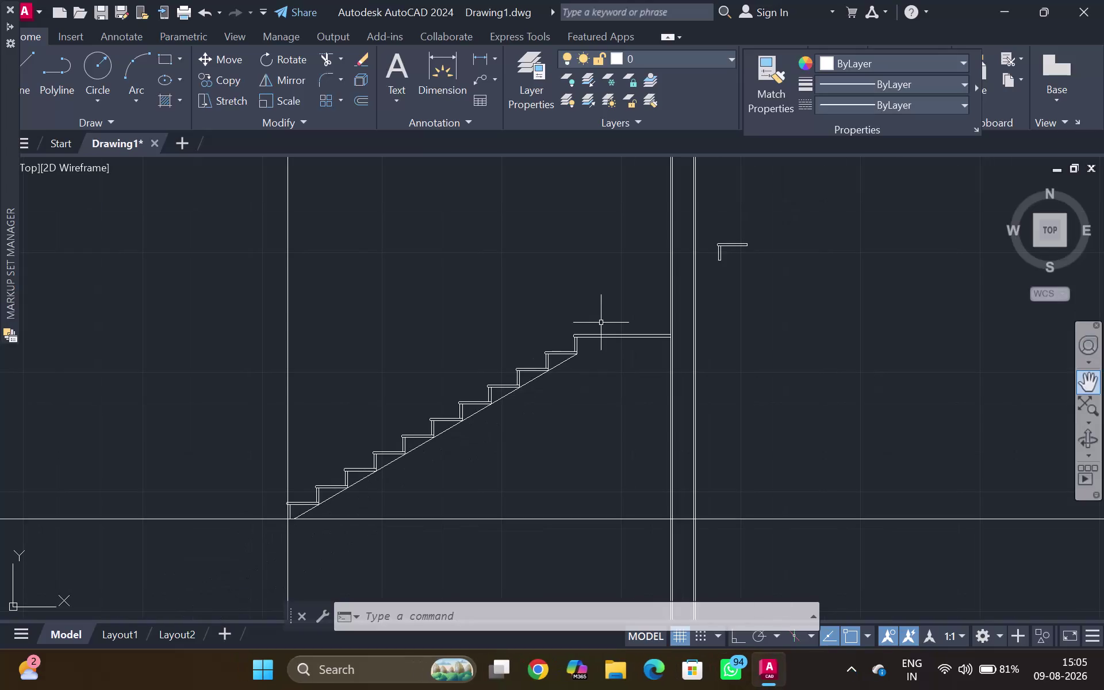
Draw a 3' vertical line upward from the top stair nosing with Ortho on.
scroll(down, 3)
scroll(down, 3)
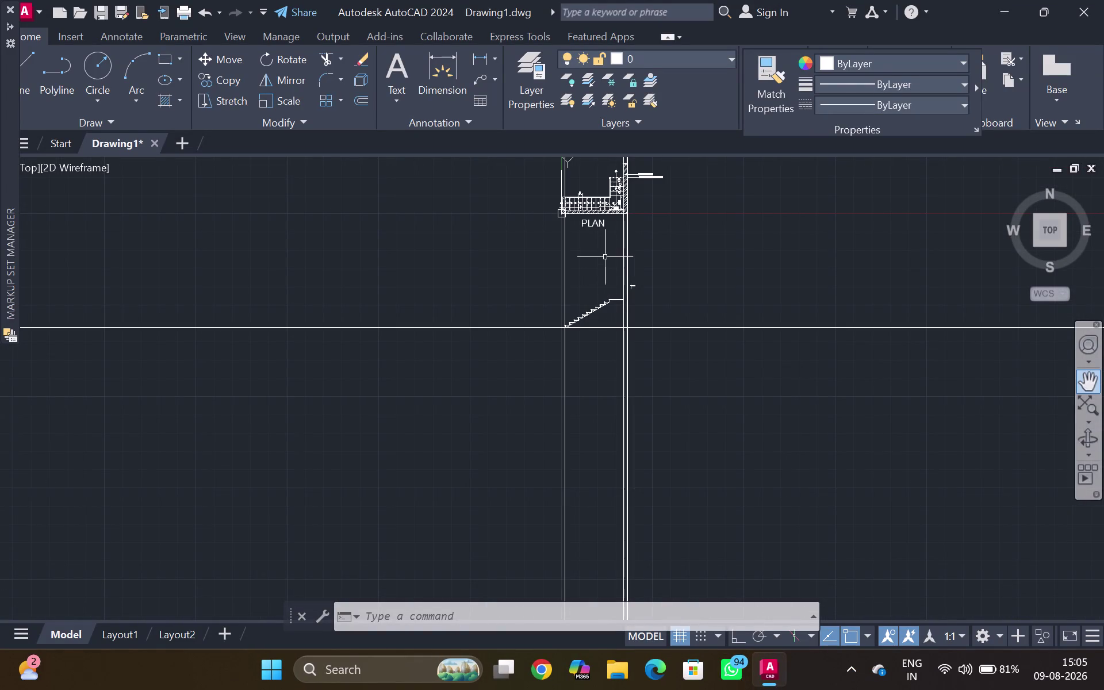
middle_drag(626, 247, 607, 339)
scroll(up, 3)
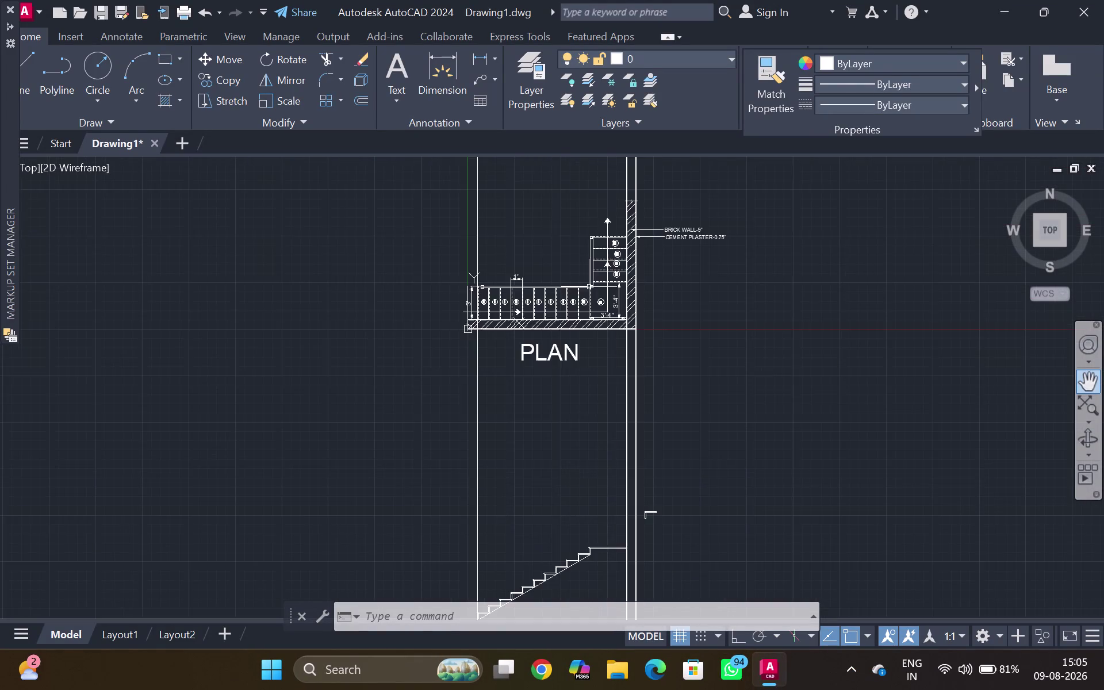
scroll(up, 3)
scroll(down, 3)
middle_drag(568, 448, 640, 315)
scroll(down, 3)
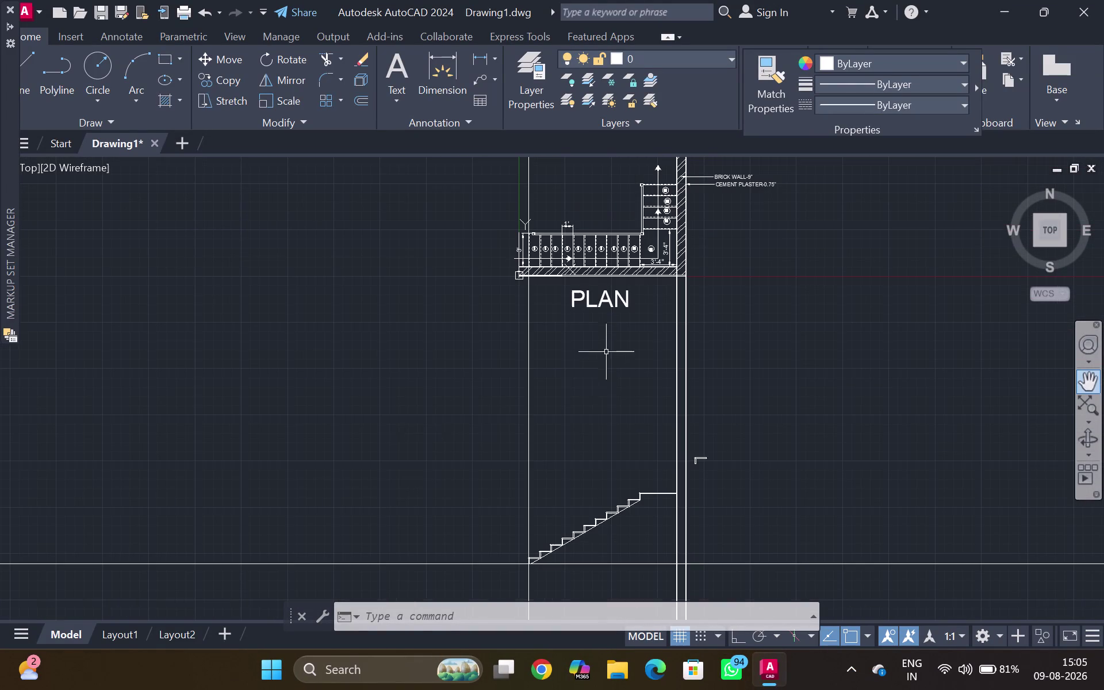
middle_click(611, 429)
middle_drag(611, 427, 628, 277)
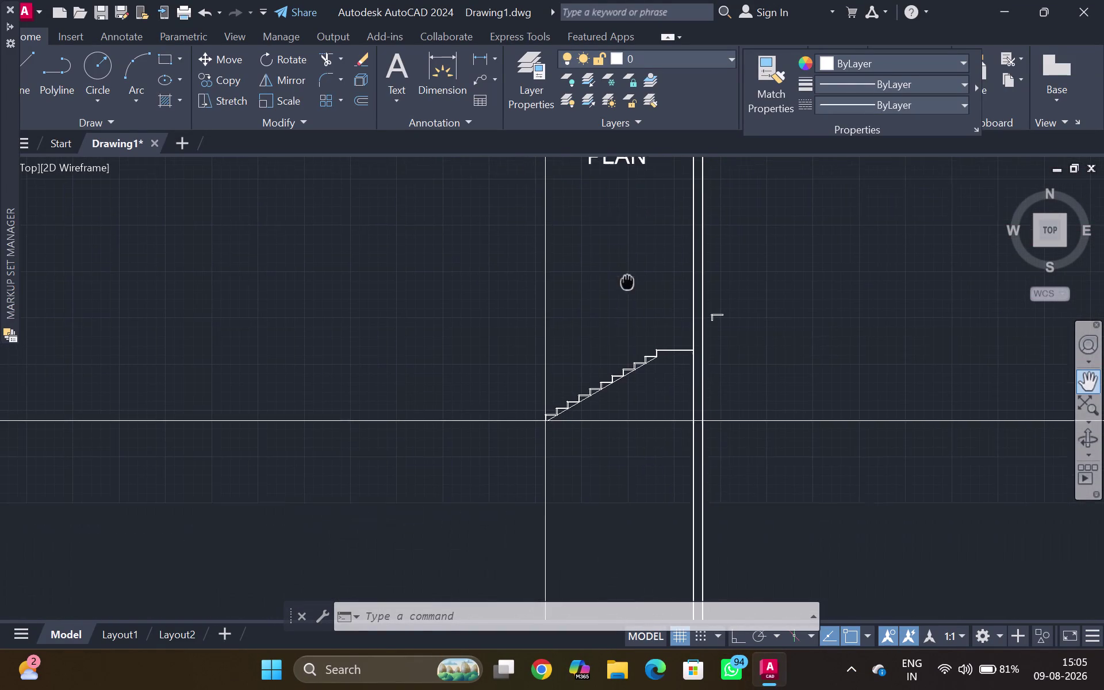
middle_drag(628, 277, 628, 274)
scroll(up, 3)
scroll(up, 3)
middle_drag(650, 320, 649, 318)
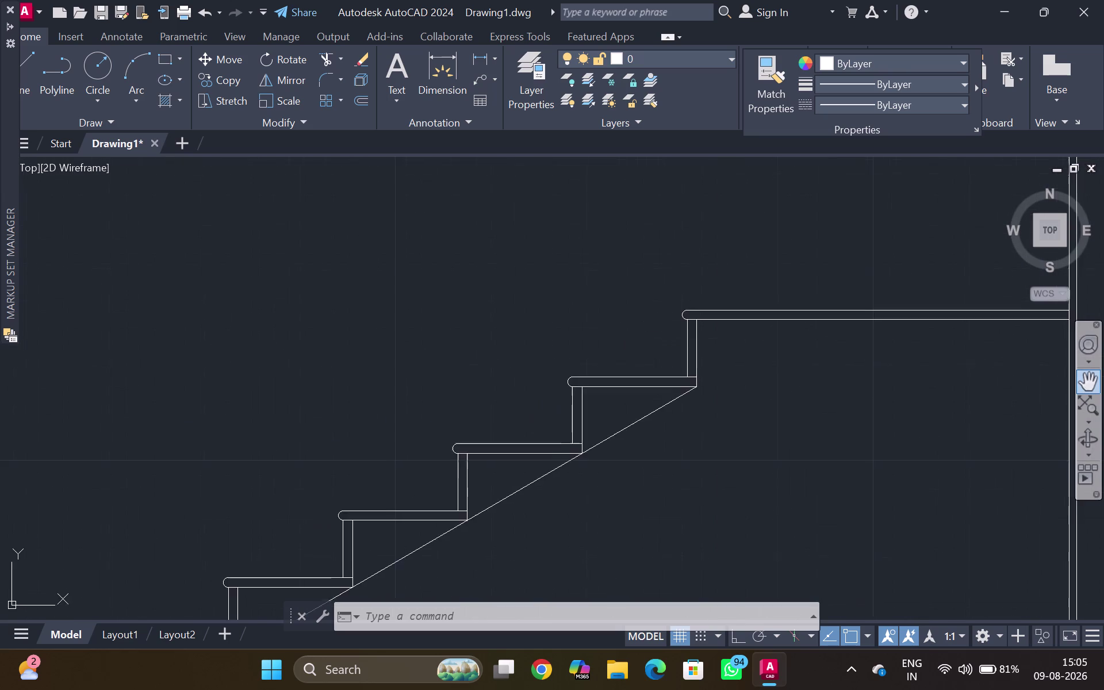
middle_drag(649, 319, 626, 284)
scroll(up, 3)
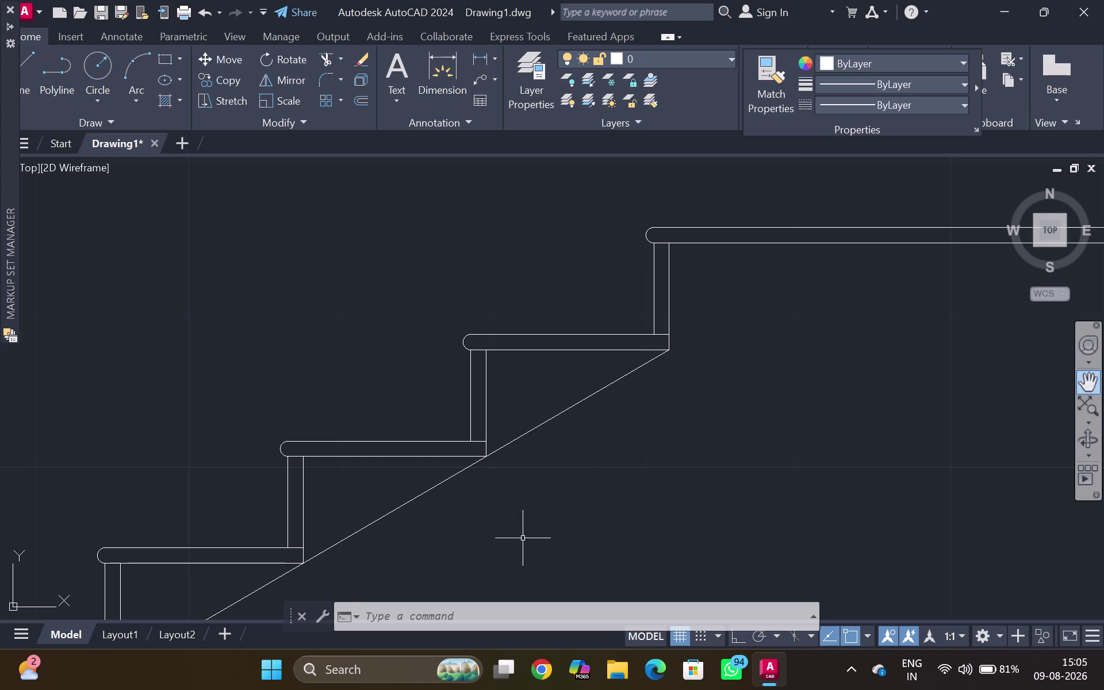
scroll(down, 3)
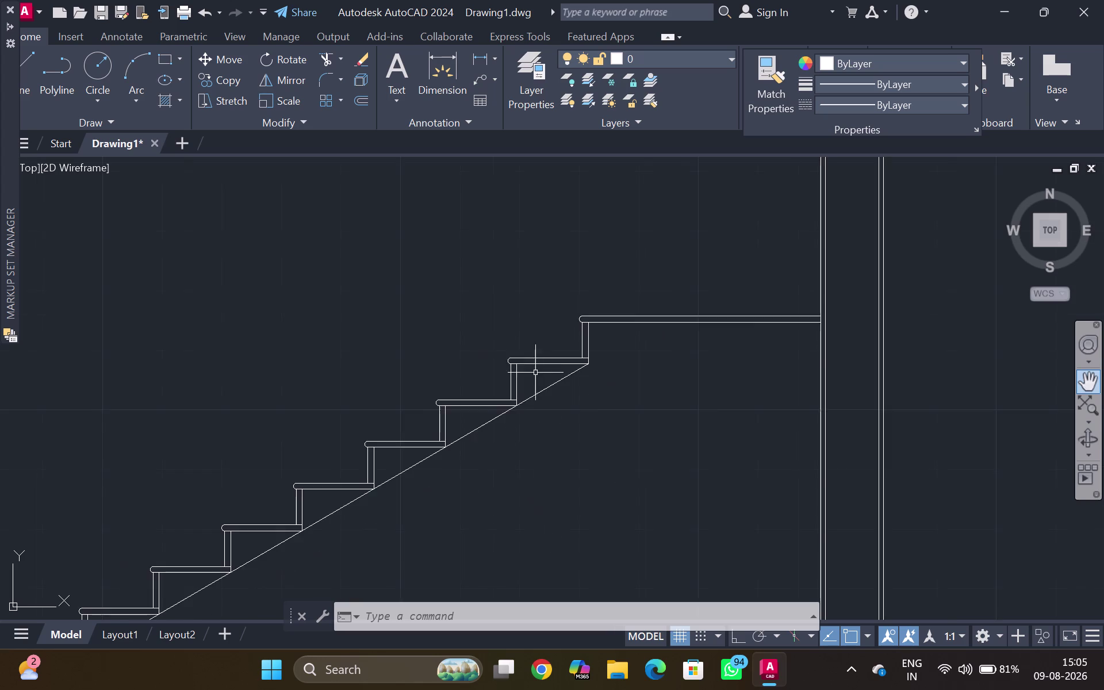
scroll(down, 3)
middle_drag(551, 336, 549, 519)
middle_drag(590, 308, 540, 620)
middle_drag(538, 389, 536, 416)
middle_drag(529, 506, 529, 536)
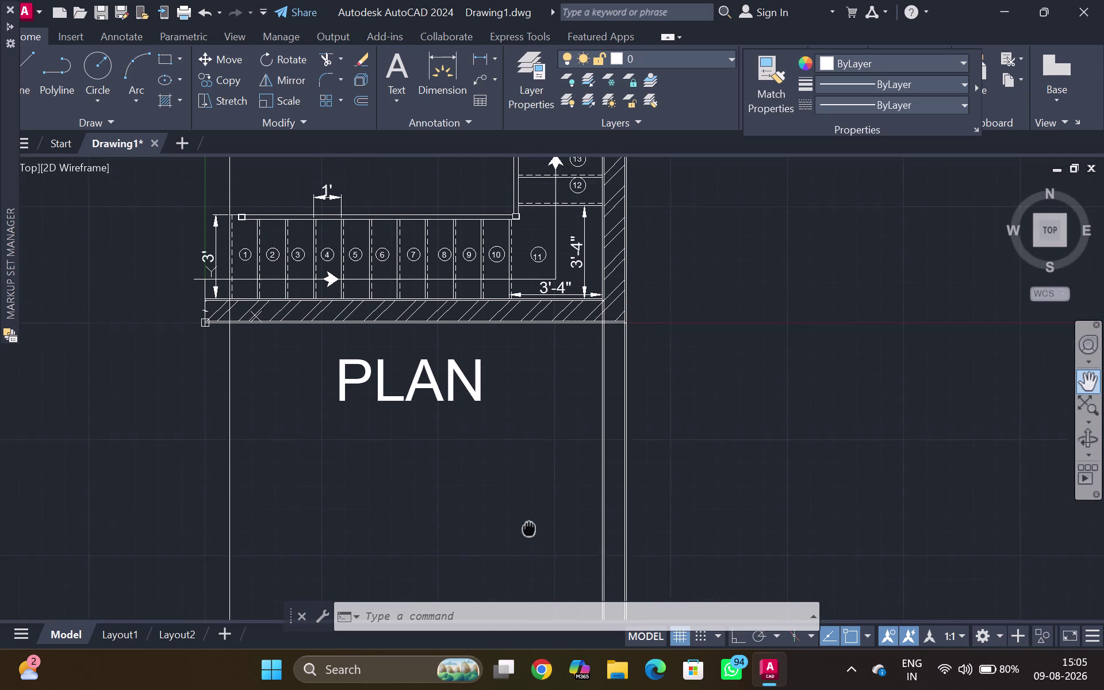
middle_drag(529, 536, 530, 537)
scroll(up, 3)
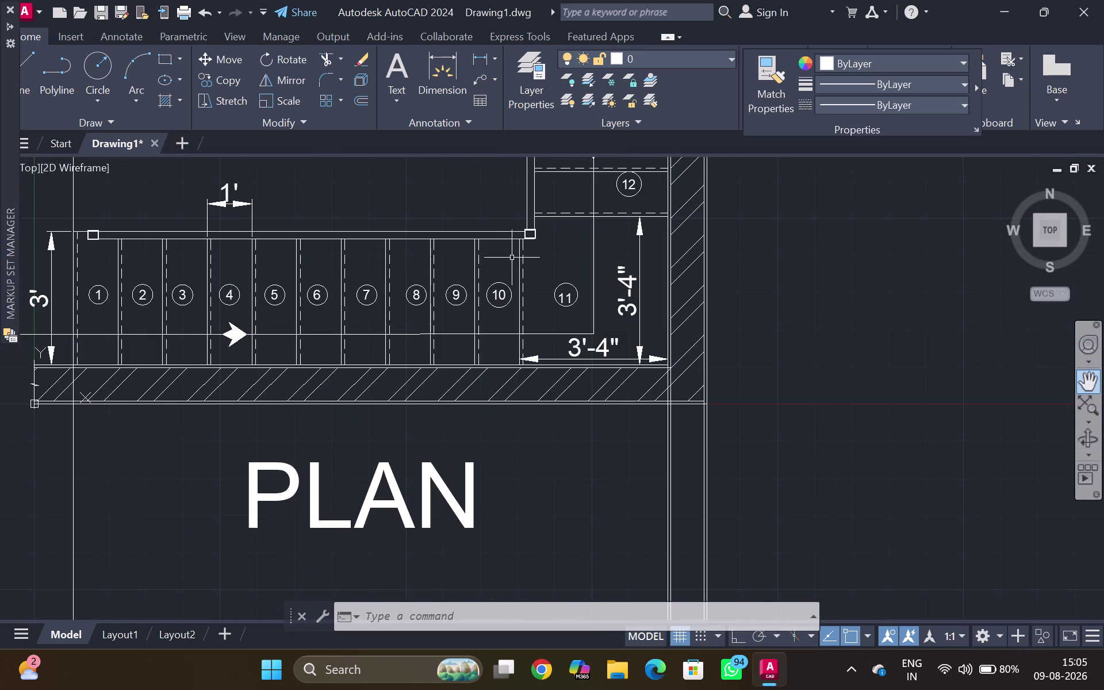
scroll(up, 3)
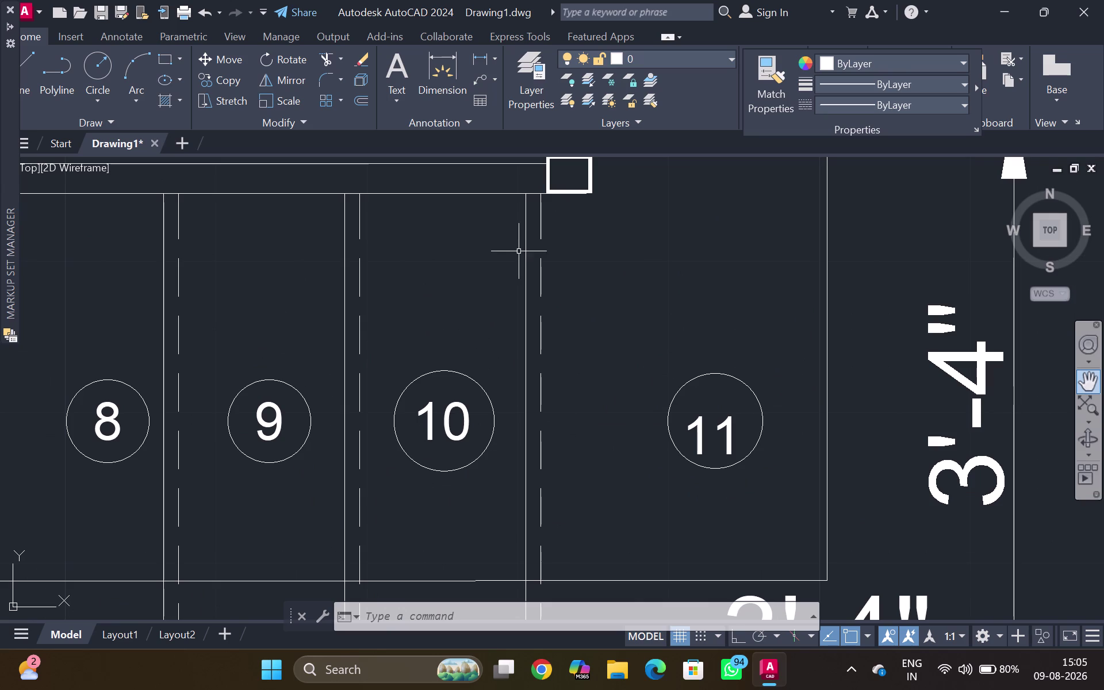
scroll(down, 3)
middle_drag(537, 288, 575, 185)
middle_drag(589, 118, 593, 77)
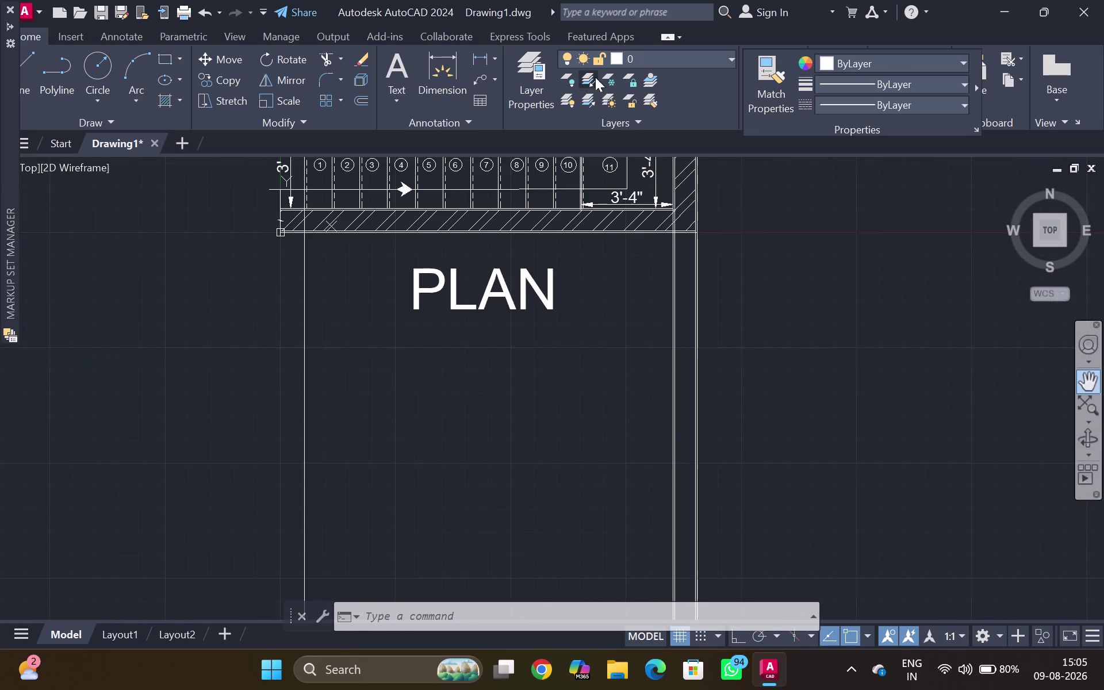
middle_drag(601, 443, 604, 431)
middle_drag(602, 373, 587, 160)
middle_drag(551, 399, 595, 188)
scroll(down, 3)
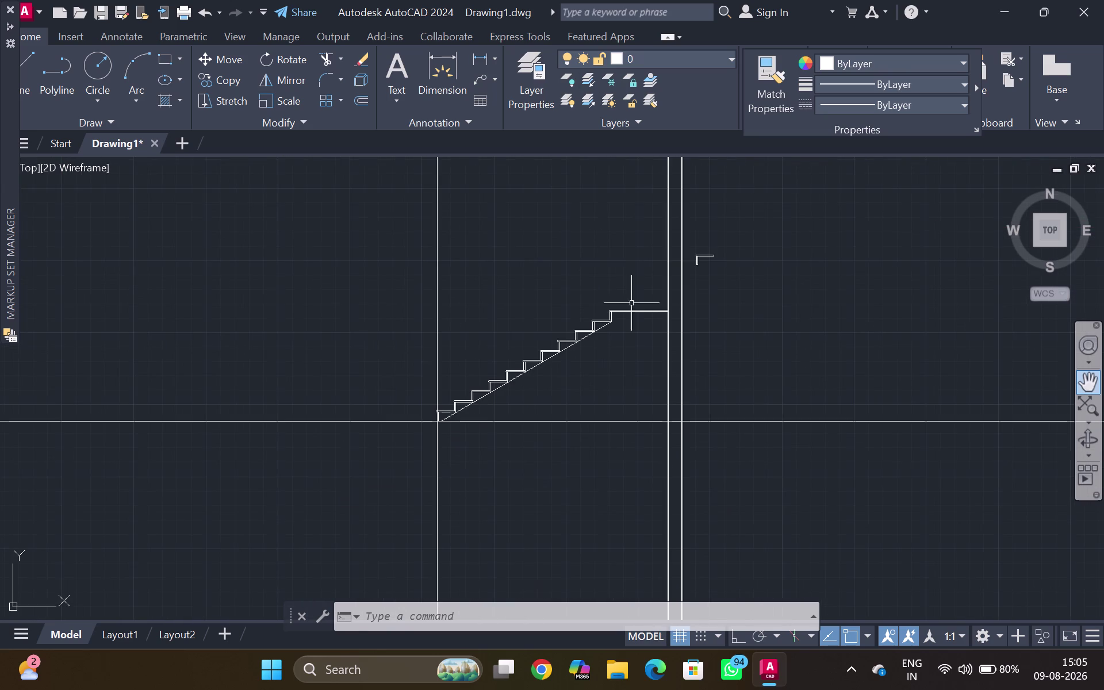
scroll(up, 3)
middle_drag(618, 309, 619, 322)
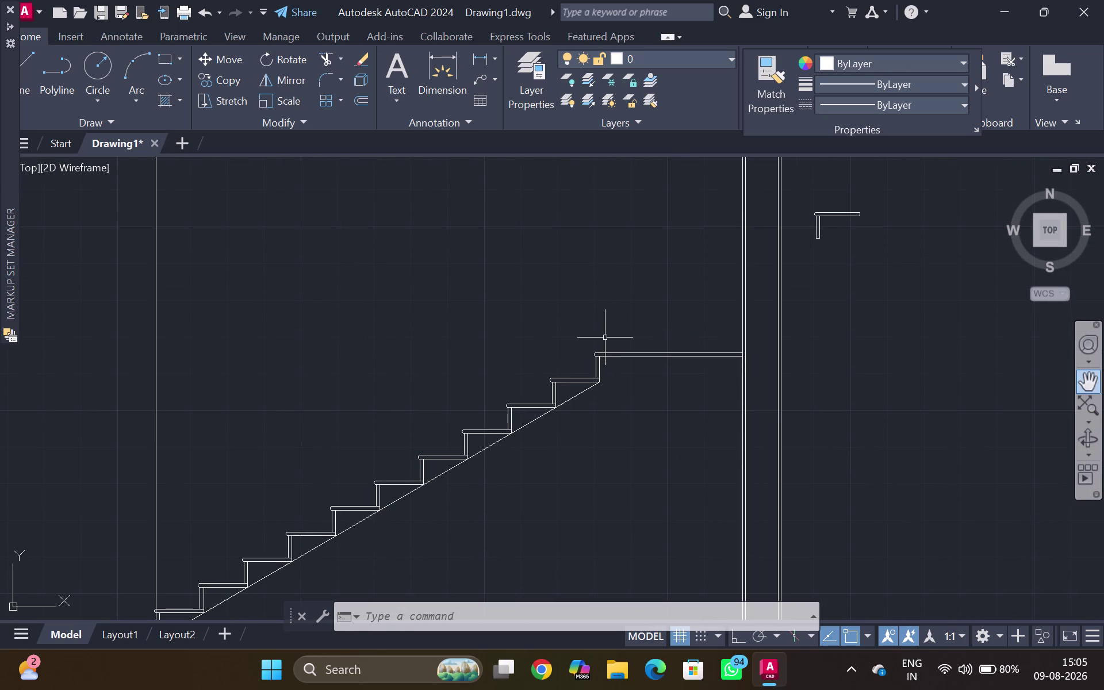
key(l)
key(Return)
scroll(up, 3)
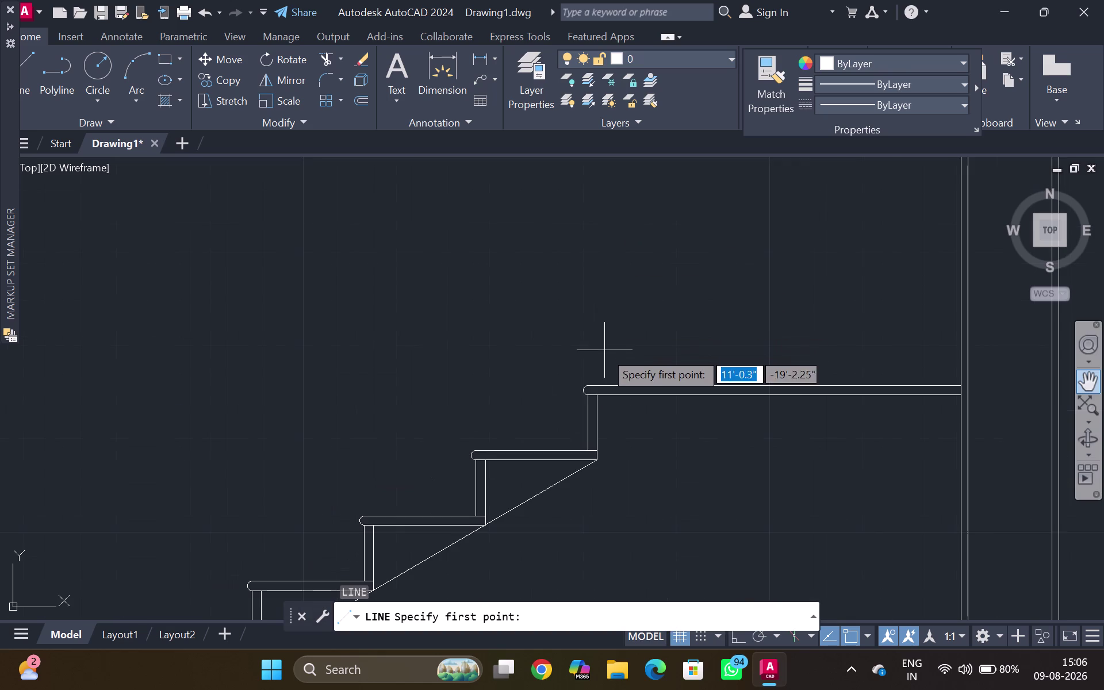
scroll(up, 3)
scroll(up, 3)
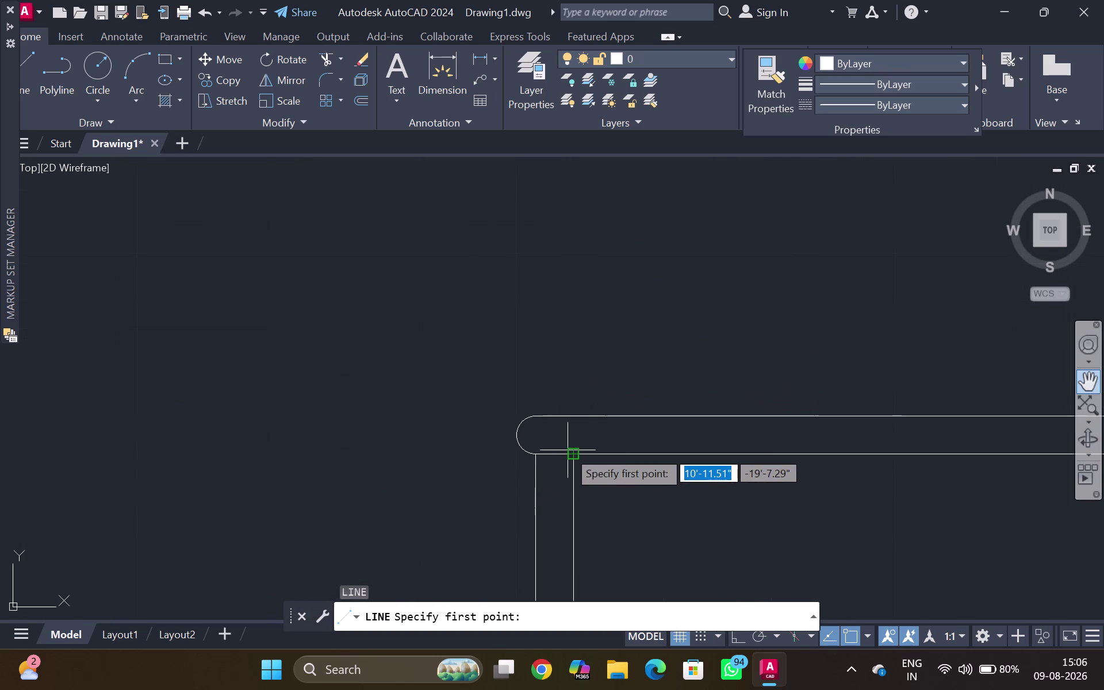
click(587, 417)
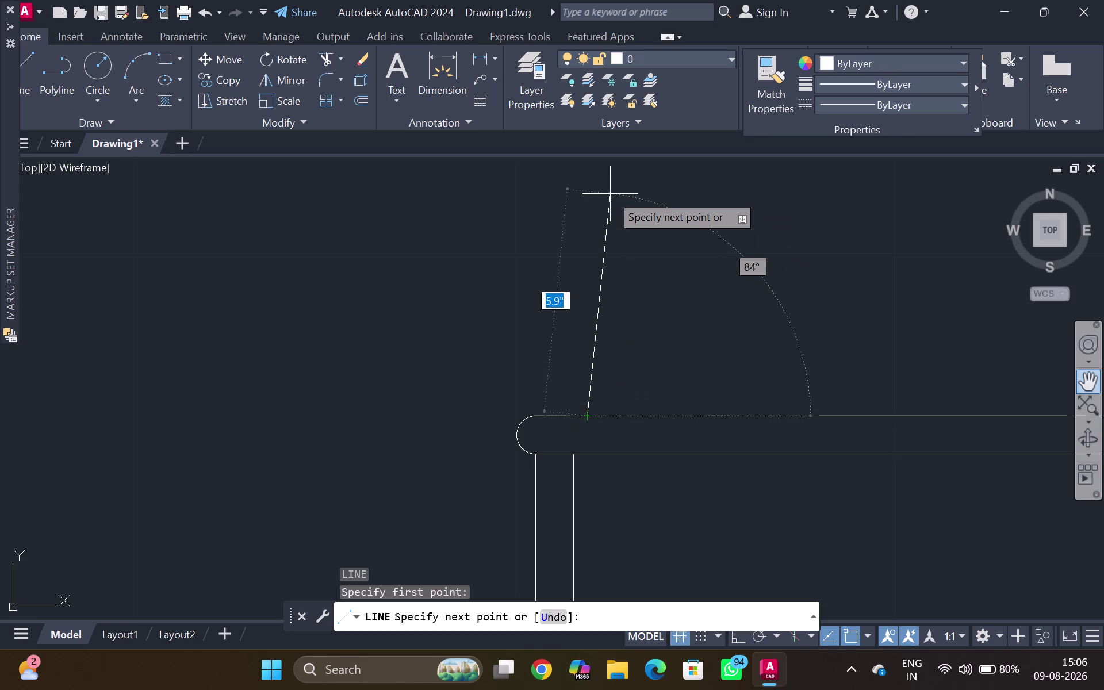
key(ctrl+F8)
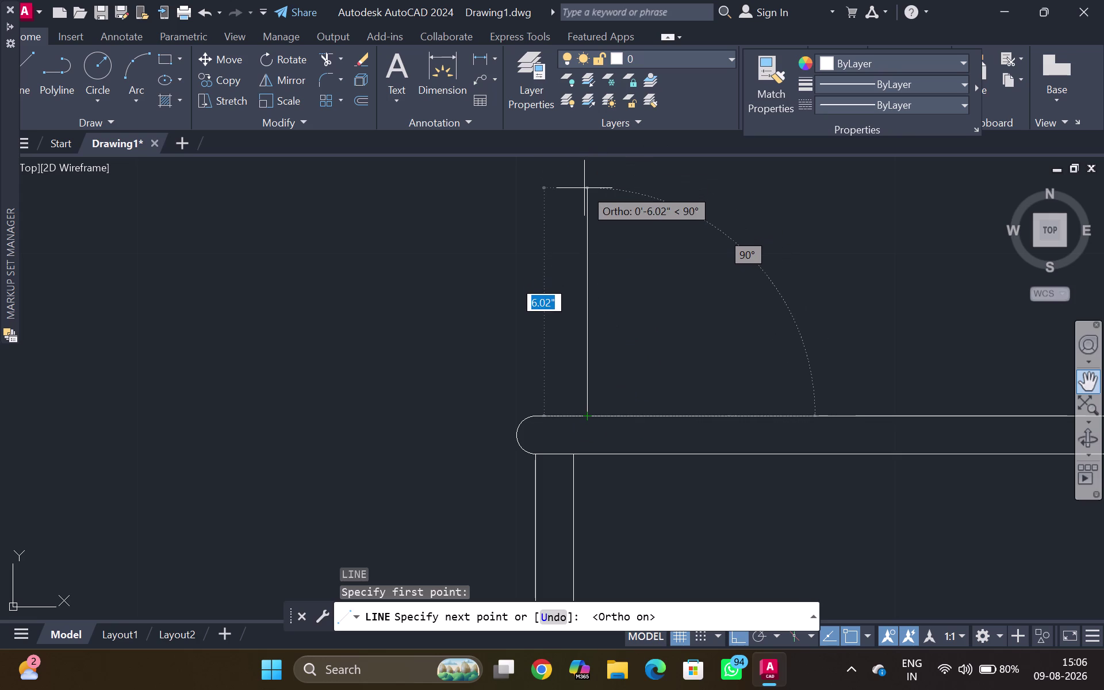
key(3)
key(apostrophe)
key(Return)
scroll(down, 3)
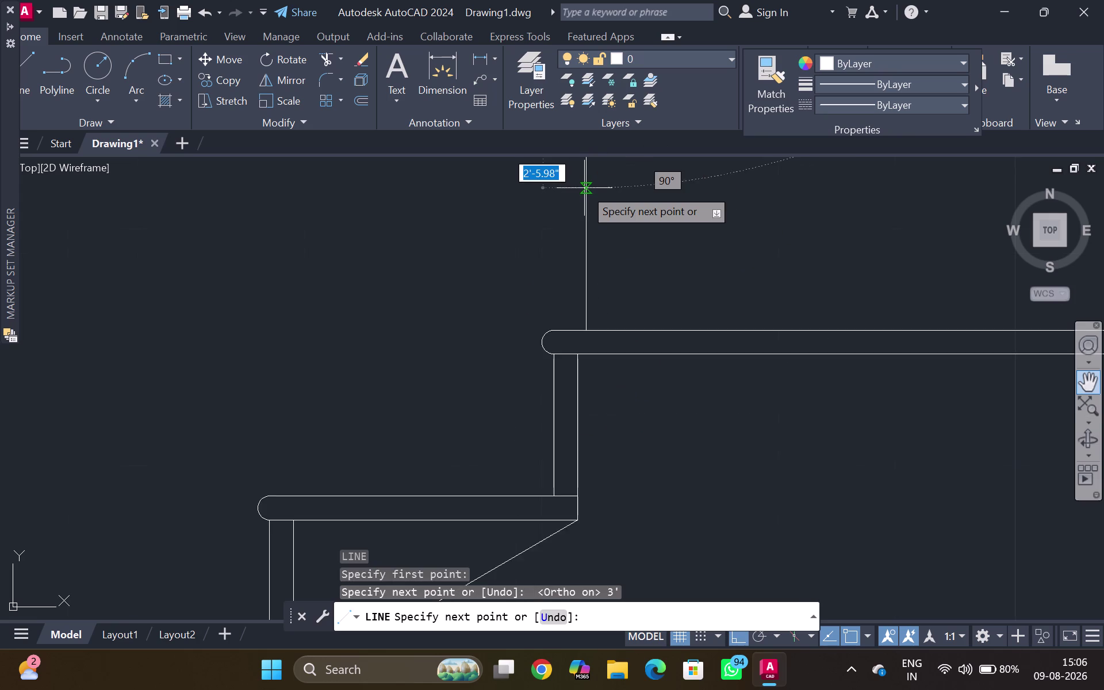
middle_drag(585, 188, 559, 400)
middle_drag(604, 260, 600, 443)
scroll(down, 3)
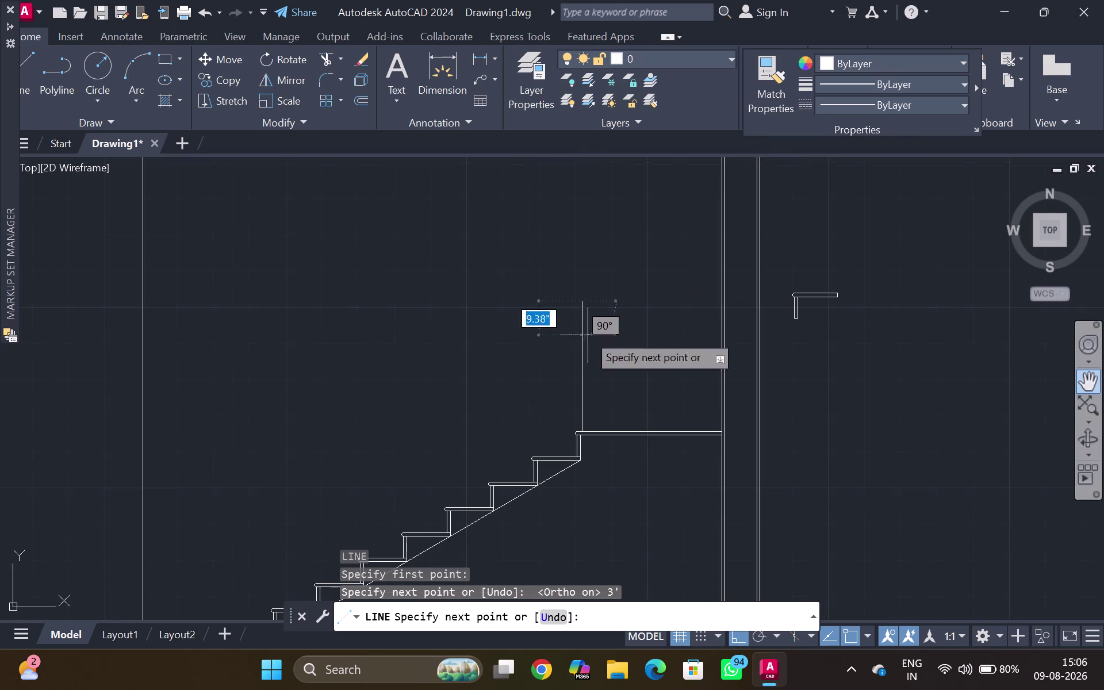
key(Escape)
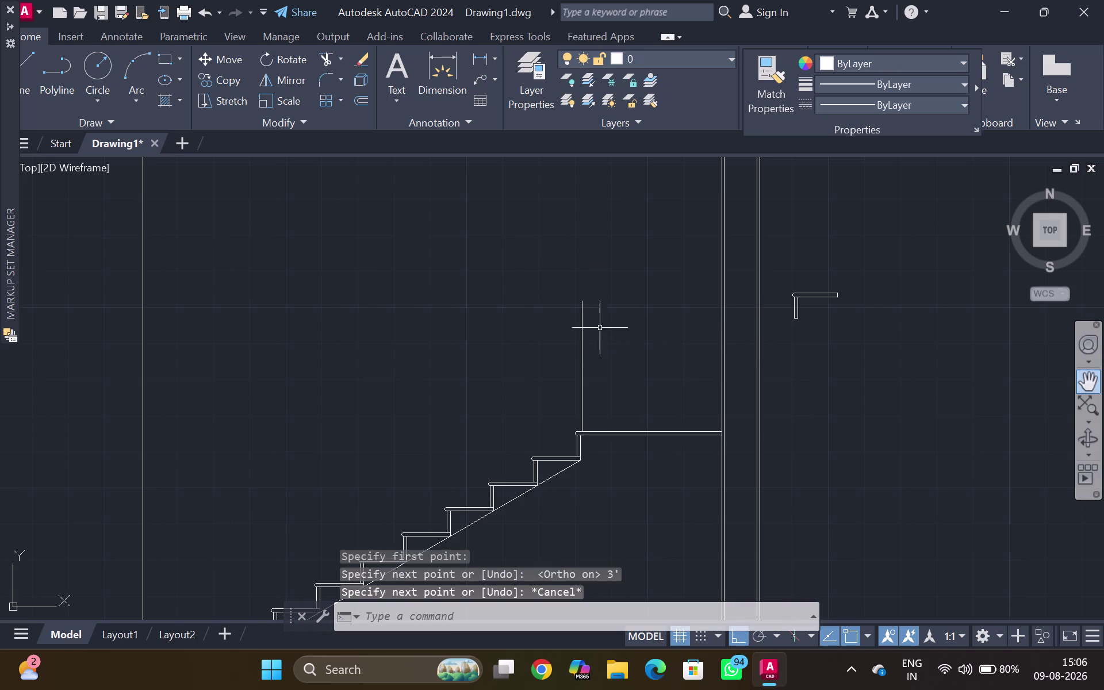
Offset the post line 2" to the right to form the railing post.
click(580, 338)
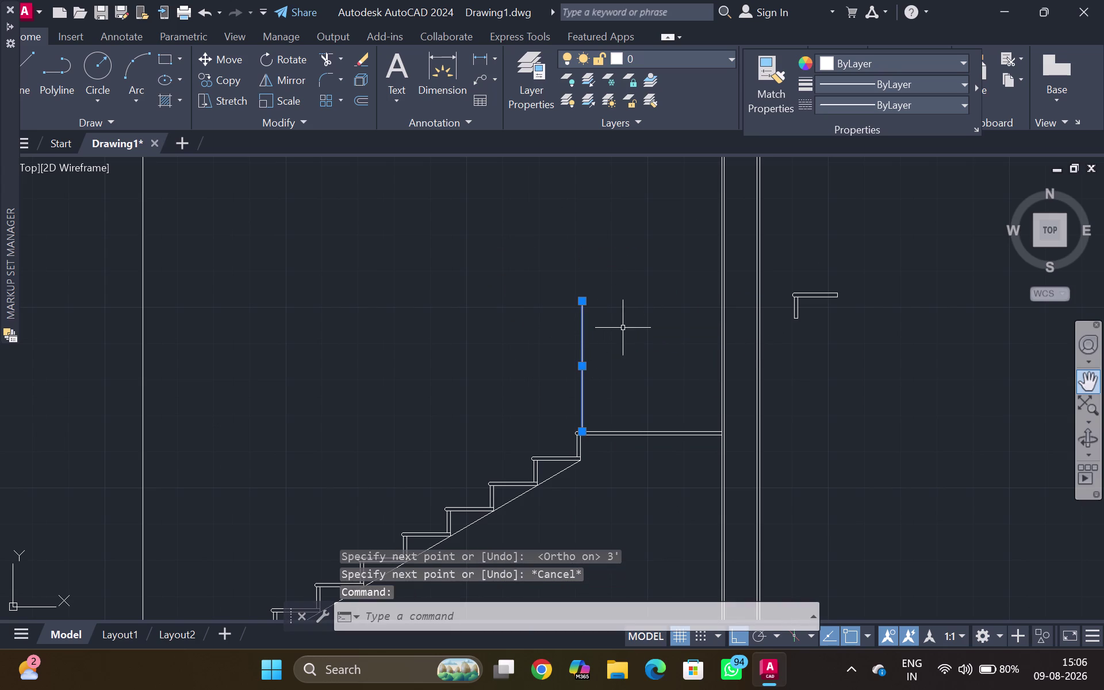
key(o)
key(Return)
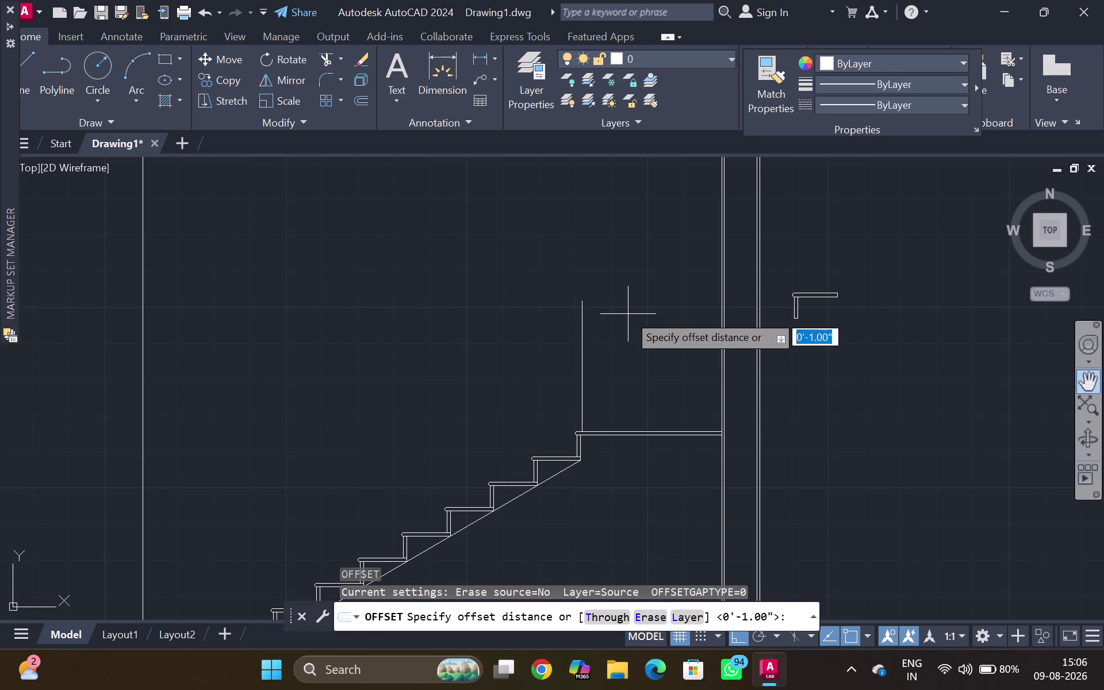
key(2)
key(shift+quotedbl)
key(Return)
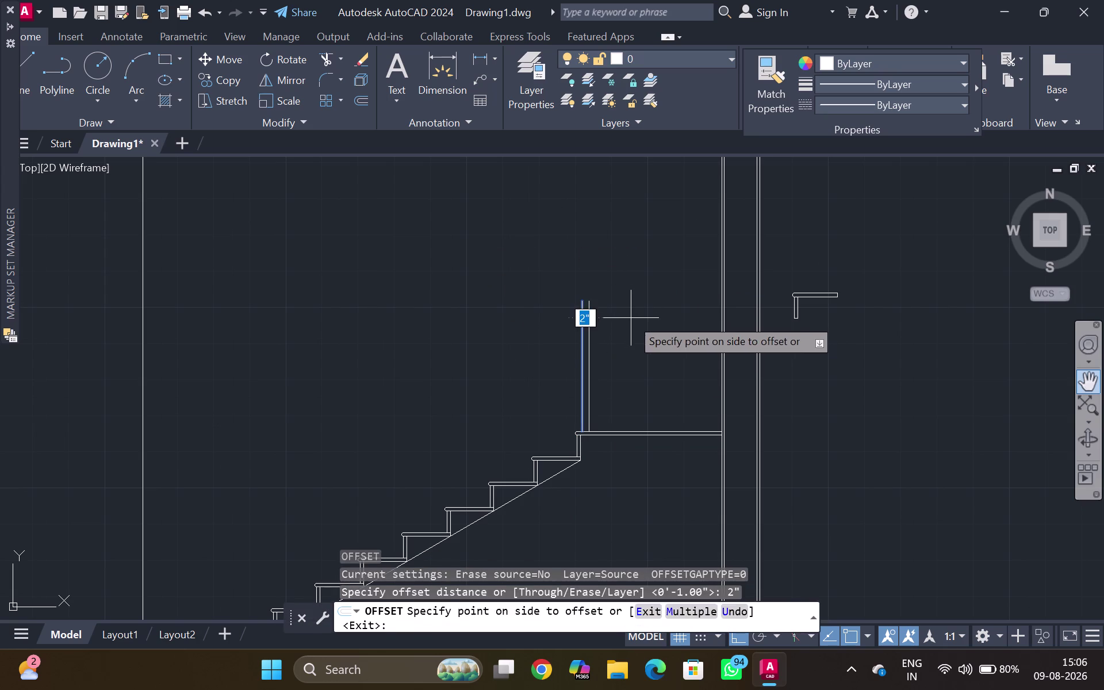
click(631, 318)
key(Escape)
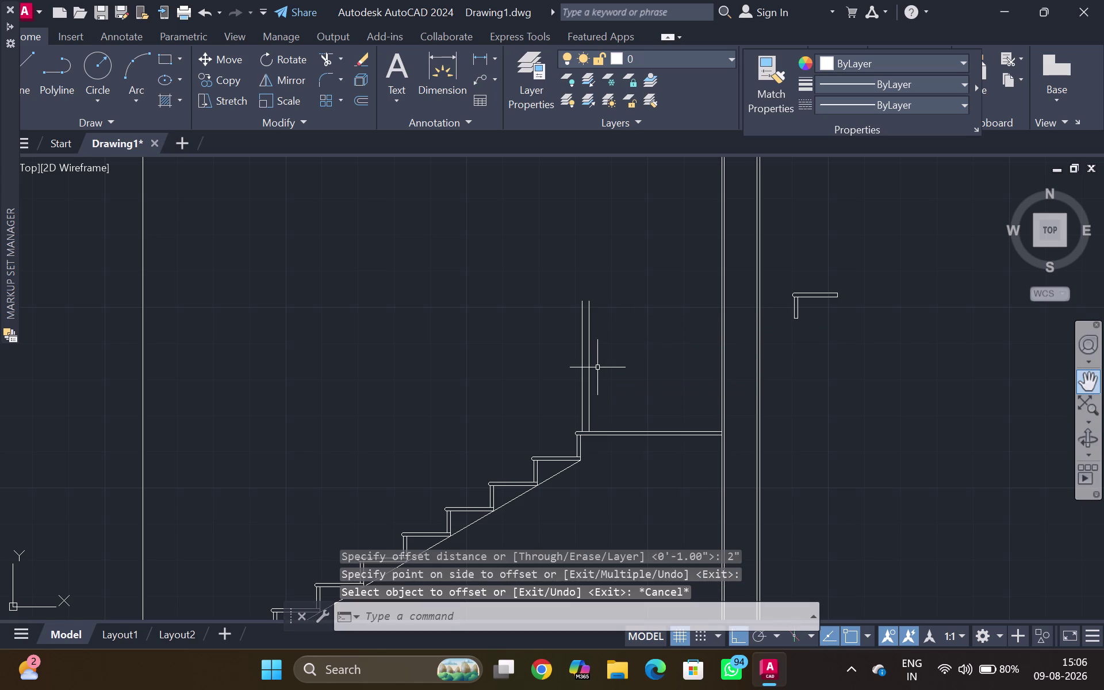
scroll(down, 3)
scroll(up, 3)
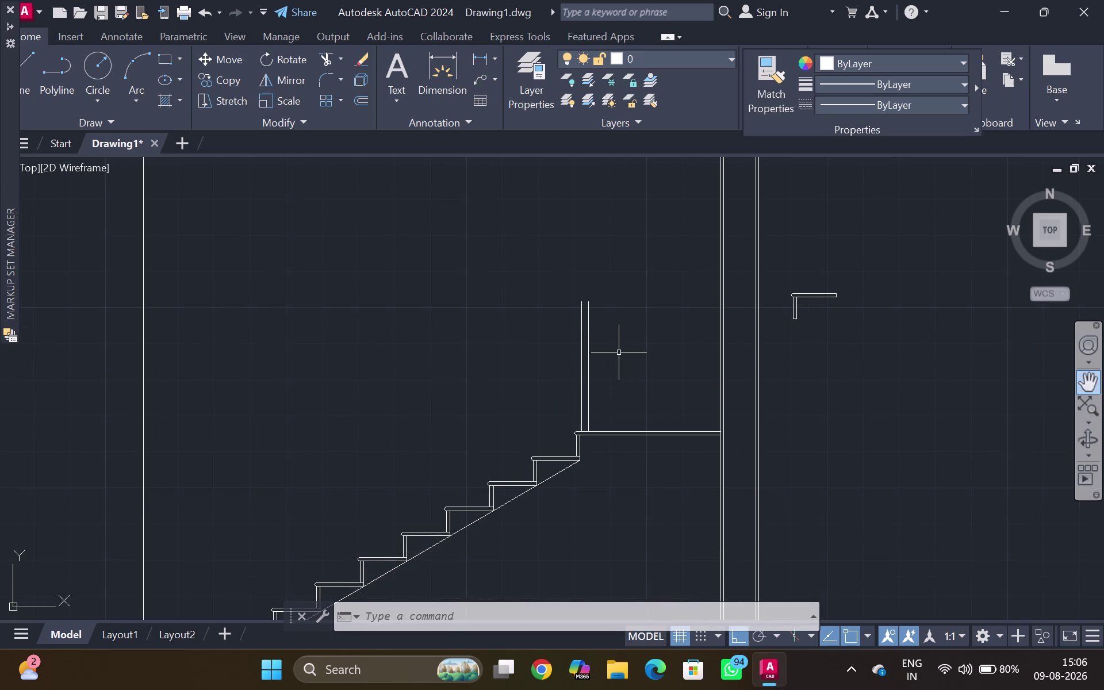
Draw a short line from a lower stair nosing to the railing end, then end LINE.
middle_drag(537, 349, 732, 294)
scroll(down, 3)
middle_drag(622, 344, 843, 205)
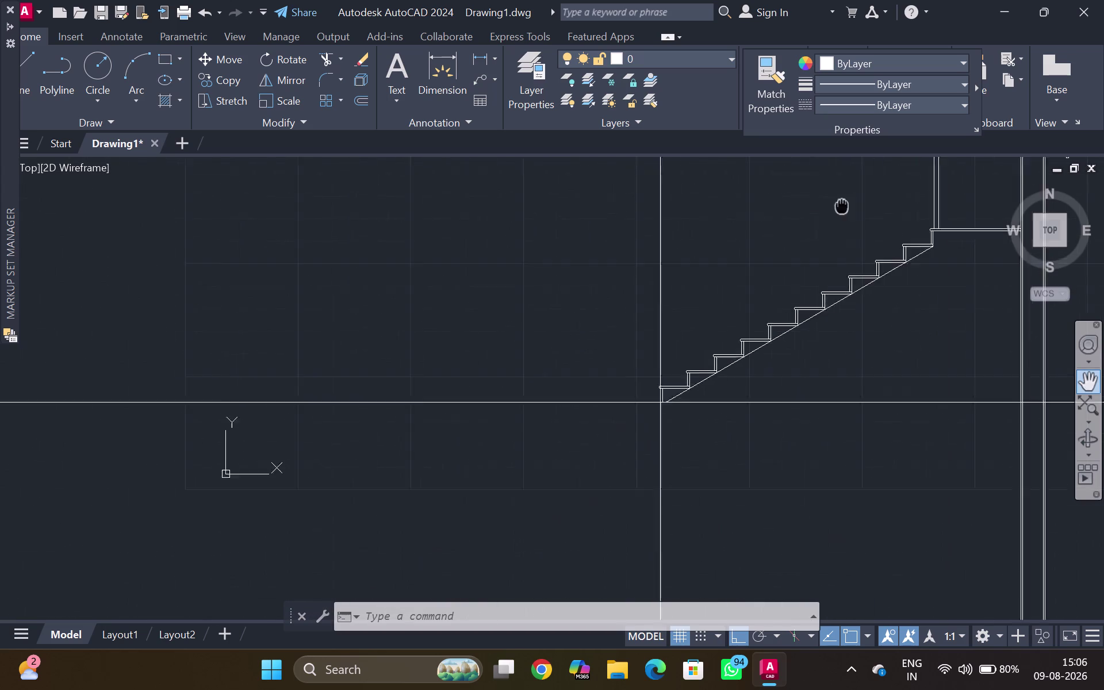
middle_drag(843, 206, 852, 195)
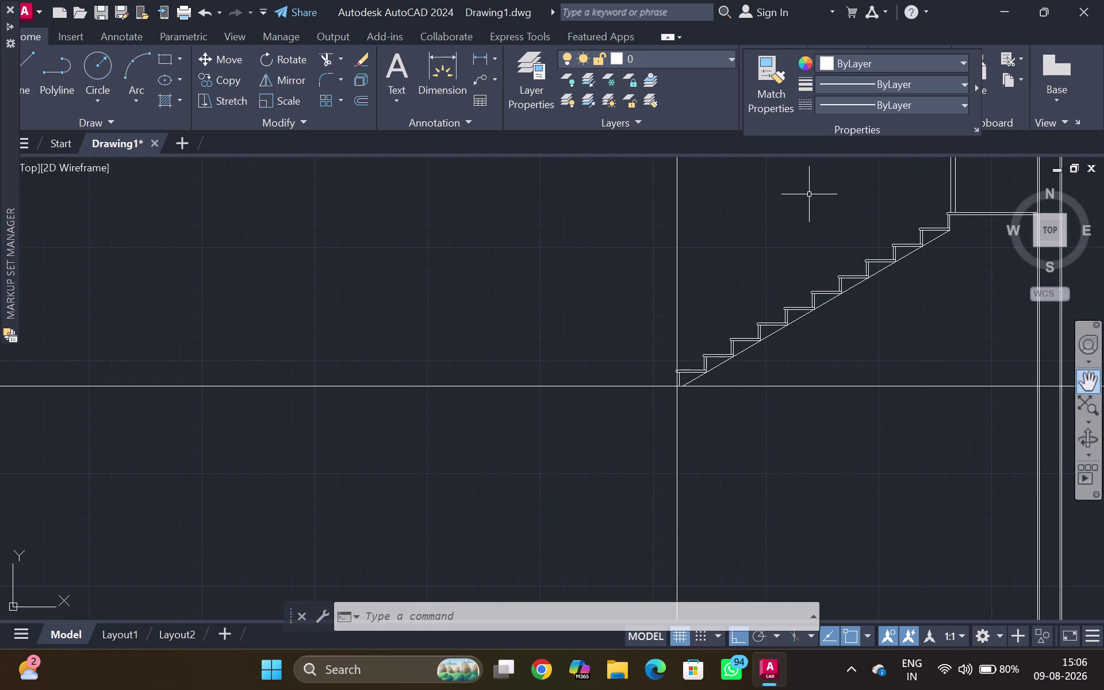
middle_drag(803, 212, 804, 216)
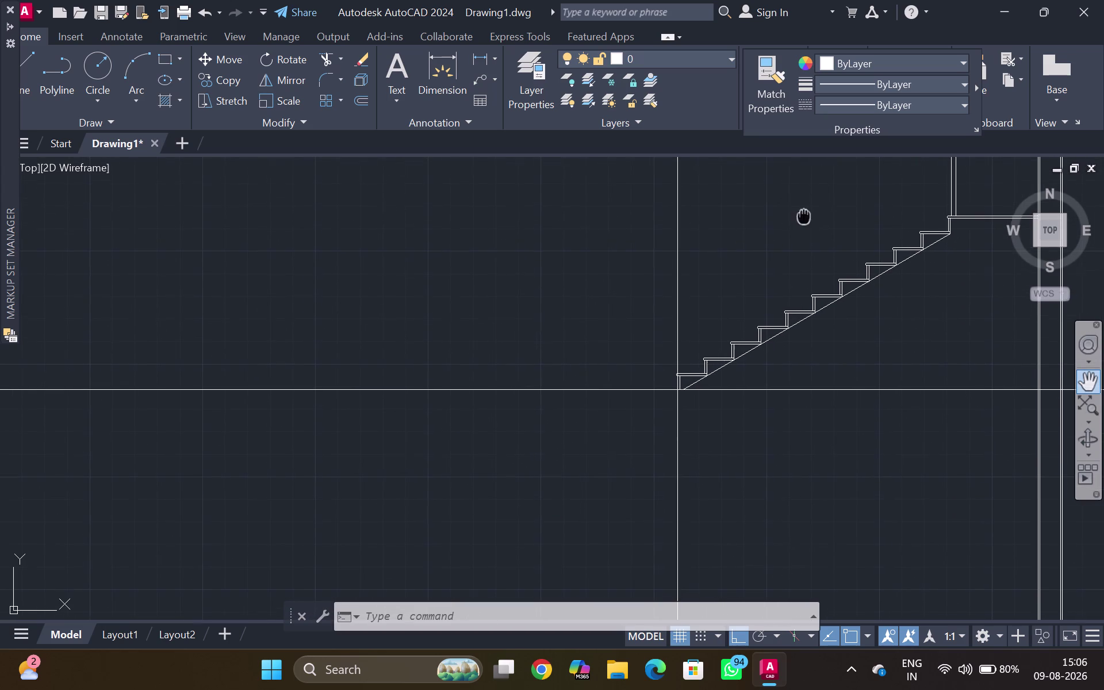
middle_drag(804, 216, 716, 246)
scroll(up, 3)
middle_drag(859, 247, 751, 273)
scroll(up, 3)
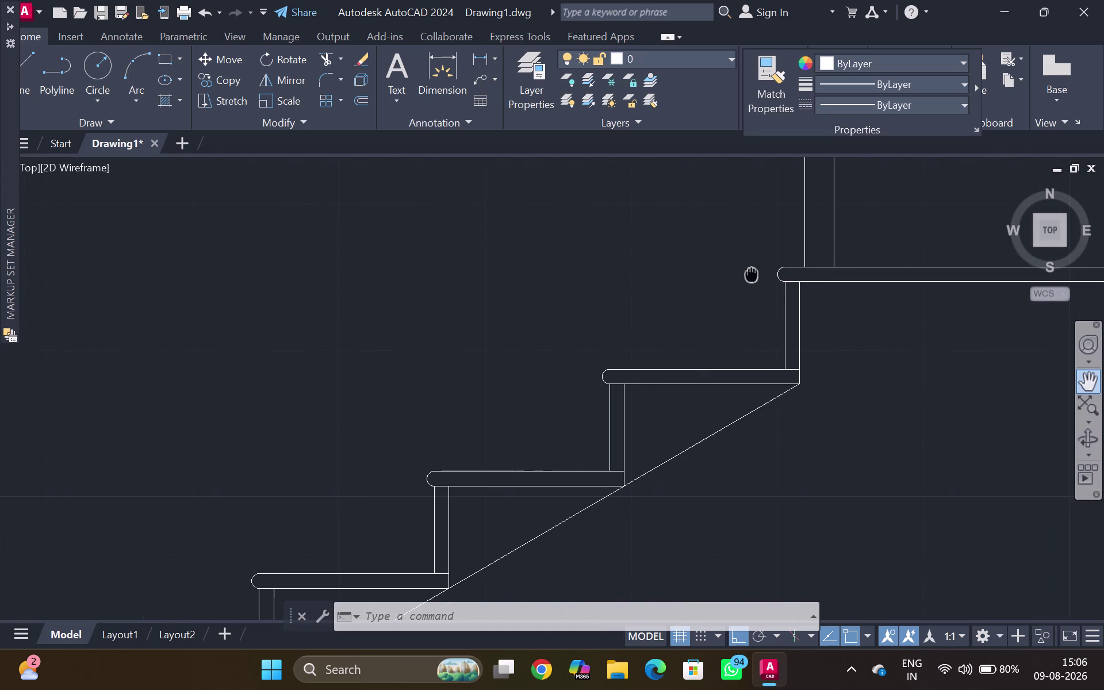
scroll(up, 3)
key(l)
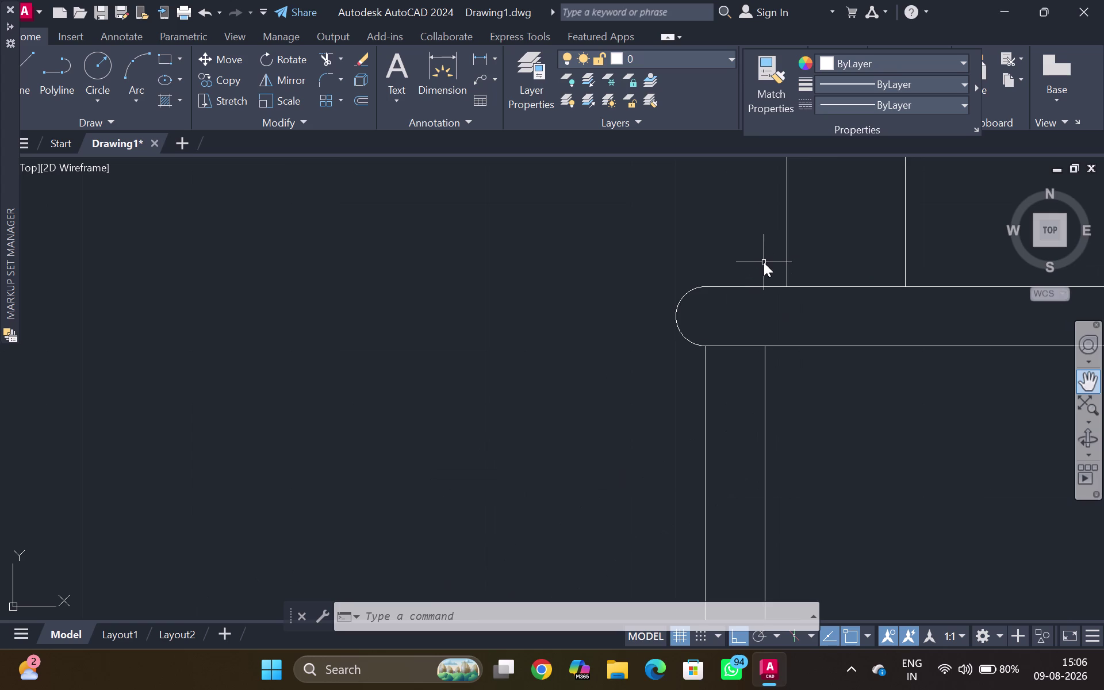
key(Return)
scroll(up, 3)
click(815, 322)
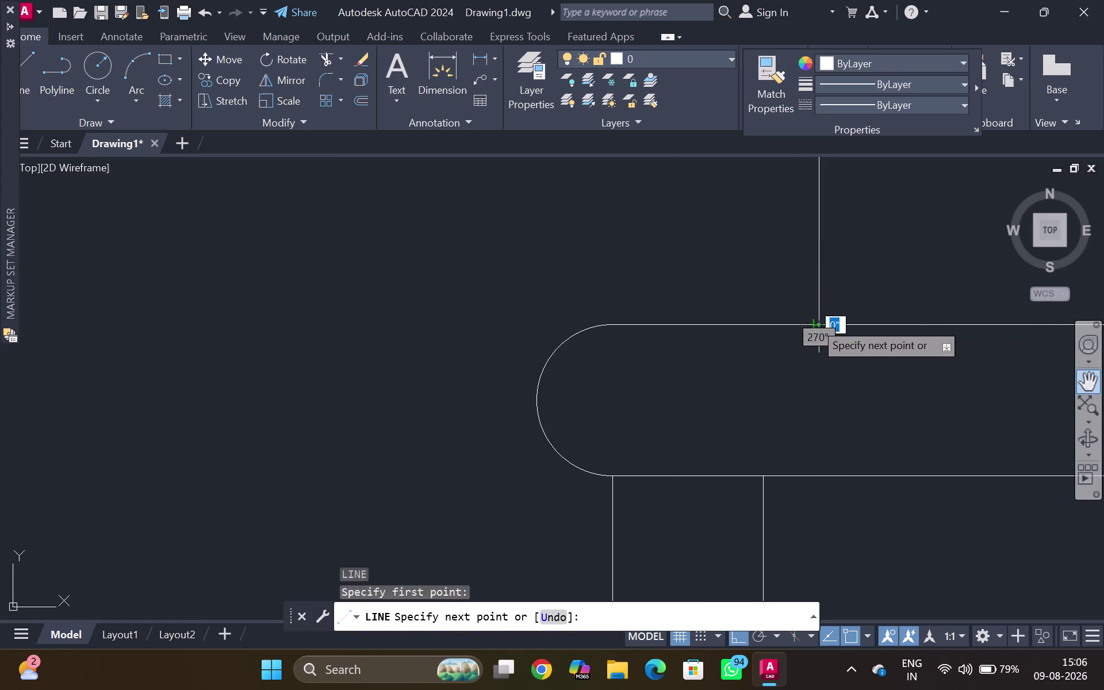
scroll(down, 3)
middle_drag(950, 330, 580, 292)
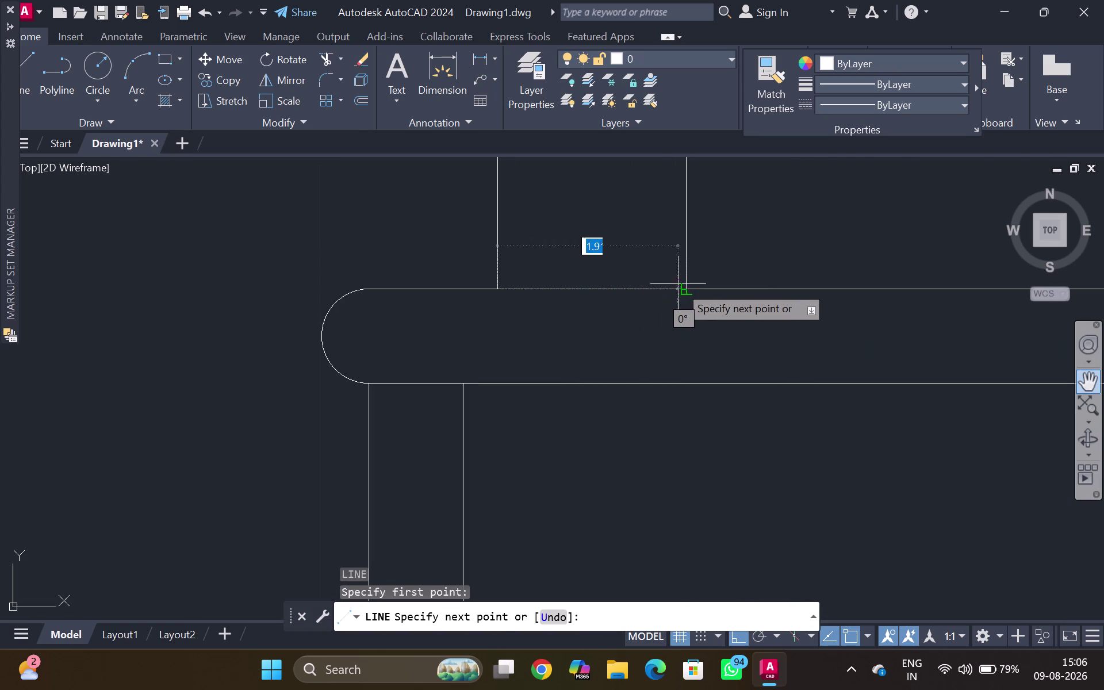
click(682, 285)
scroll(down, 3)
key(Escape)
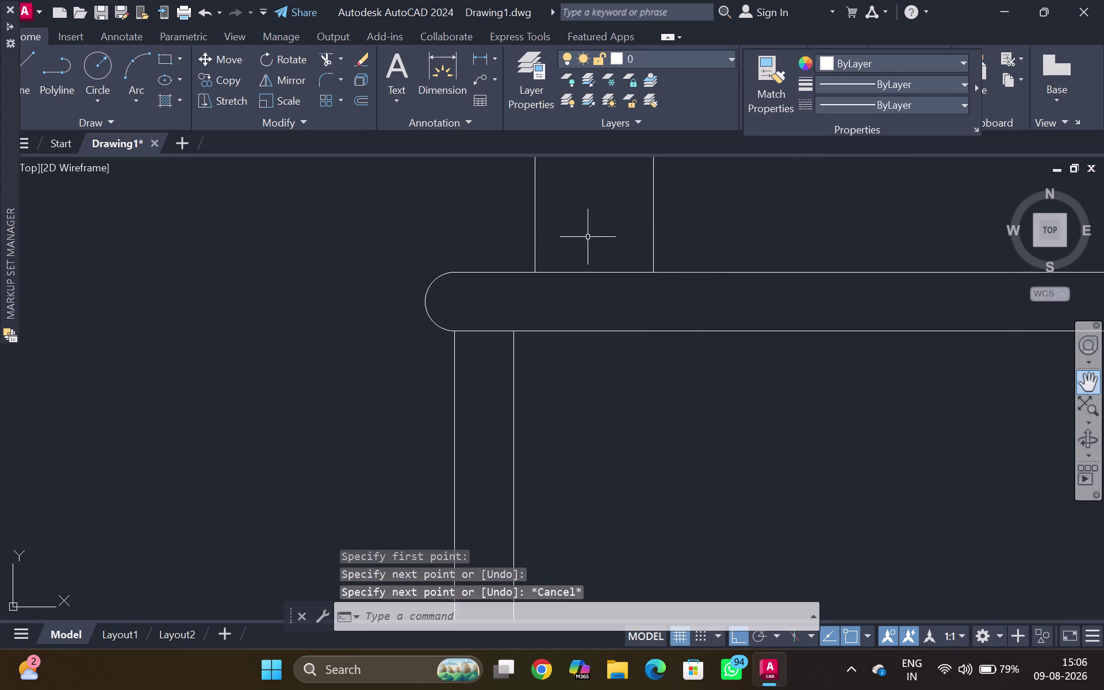
Pan away from the section to a blank area of model space.
scroll(down, 3)
middle_drag(596, 243, 612, 250)
middle_drag(620, 254, 630, 267)
middle_click(636, 277)
middle_drag(624, 316, 627, 323)
scroll(up, 3)
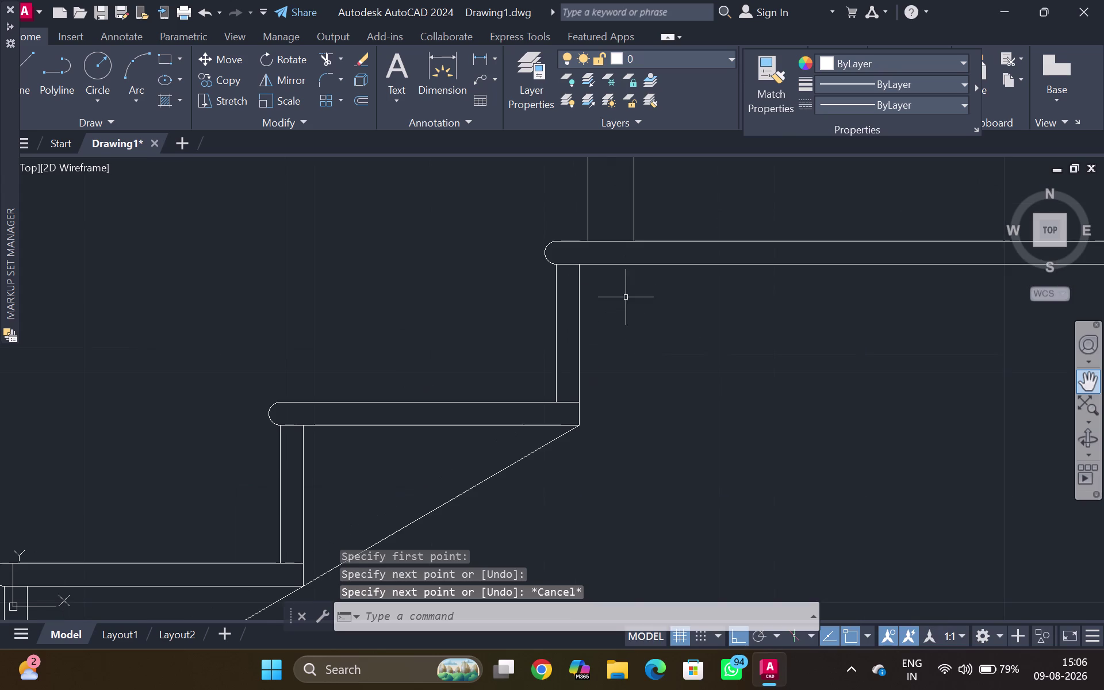
middle_drag(634, 342, 639, 352)
middle_drag(629, 277, 638, 387)
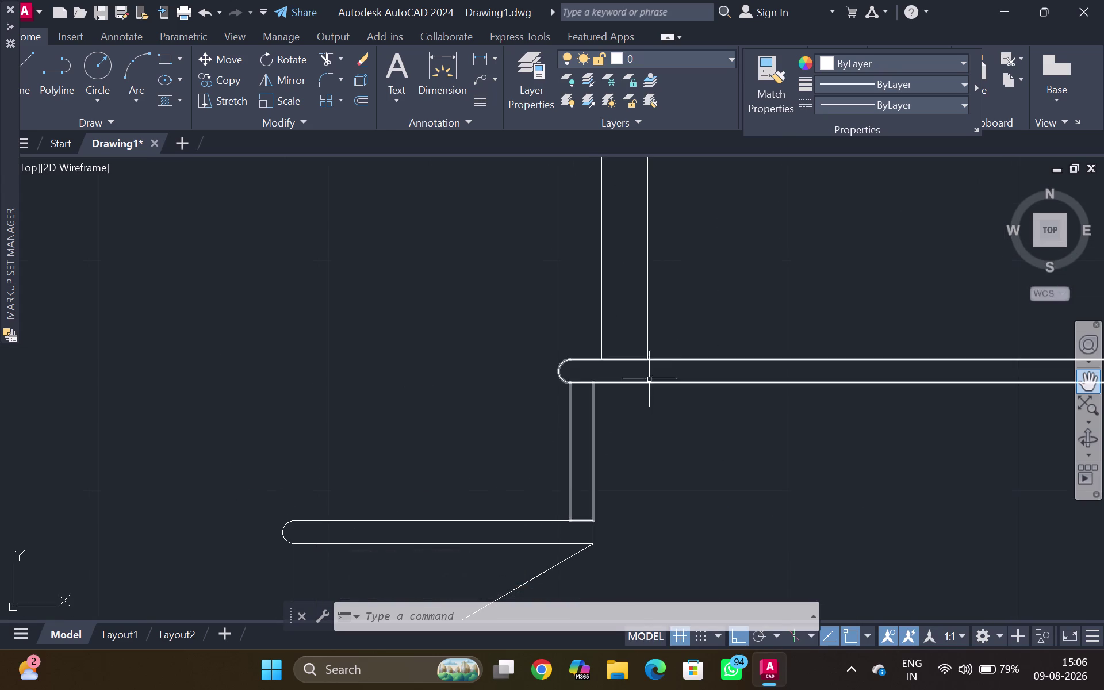
middle_drag(614, 326, 611, 516)
scroll(down, 3)
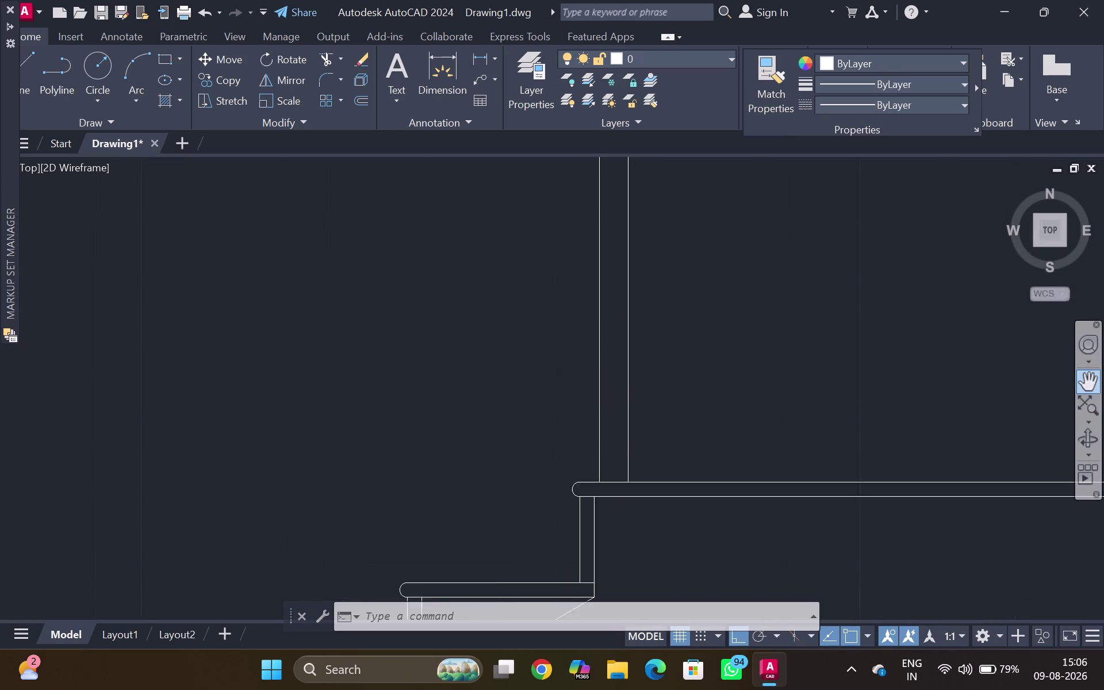
middle_drag(597, 345, 574, 667)
scroll(up, 3)
middle_drag(593, 428, 664, 420)
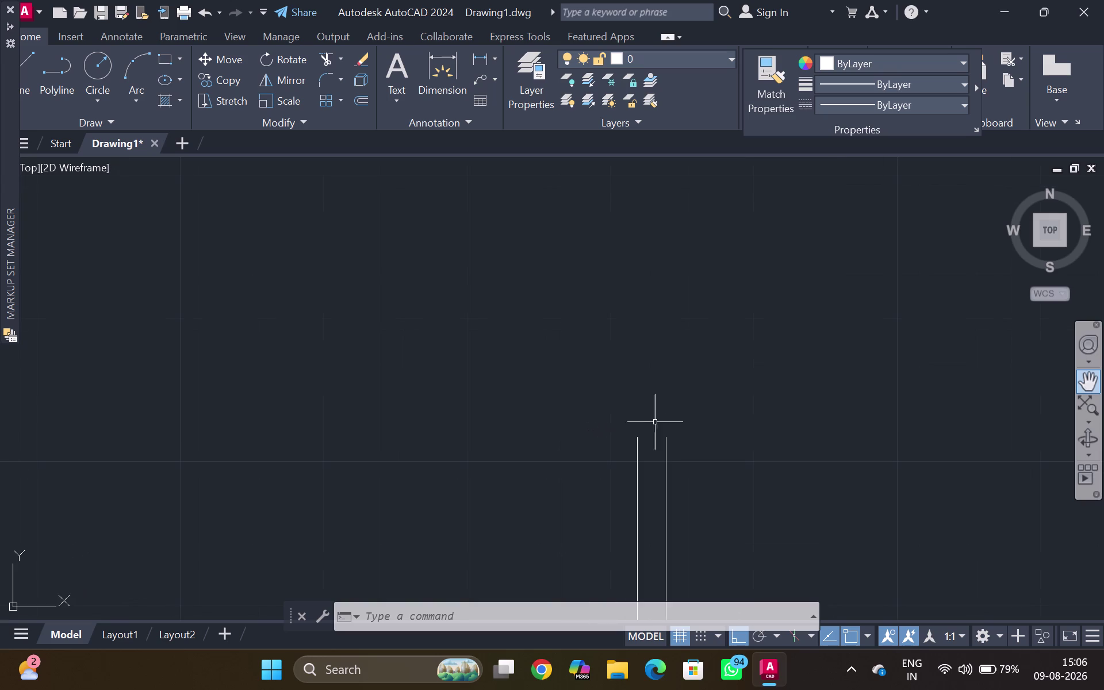
middle_drag(453, 442, 495, 418)
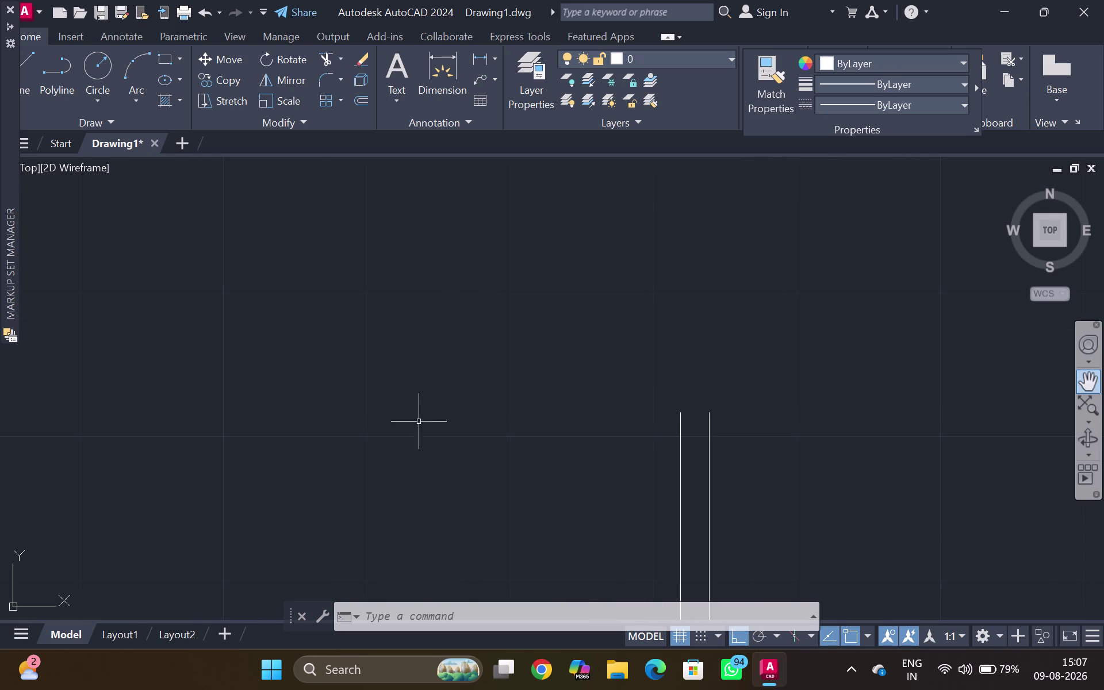
middle_drag(396, 411, 408, 392)
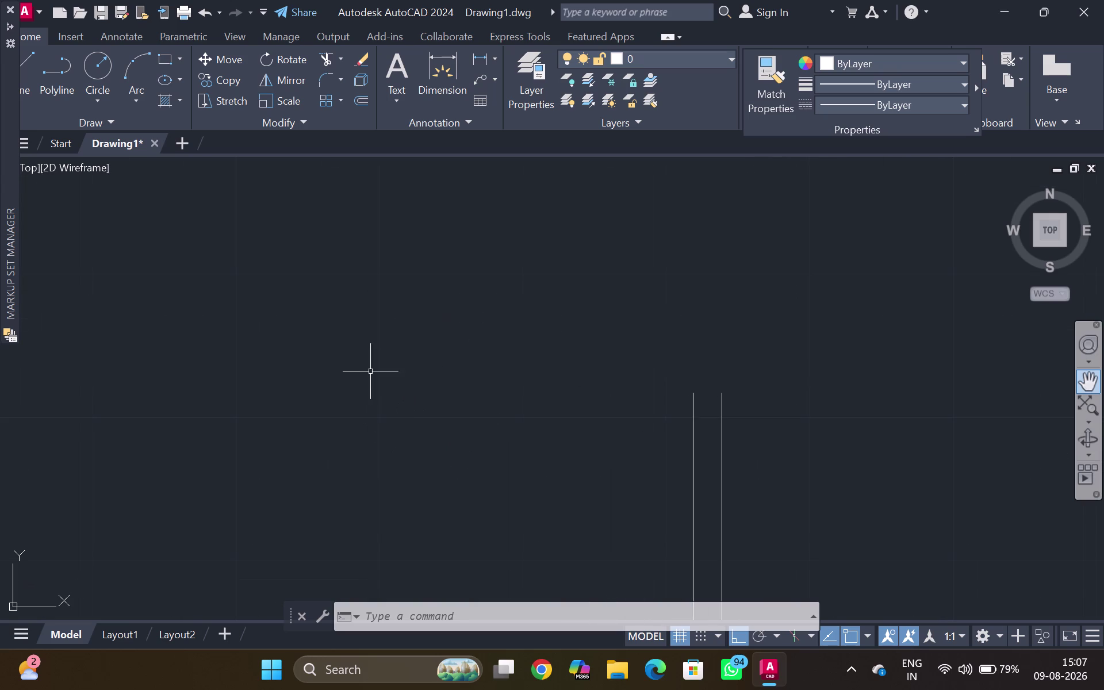
Draw a small 2" rectangle in the empty area with REC.
text(REC)
key(Return)
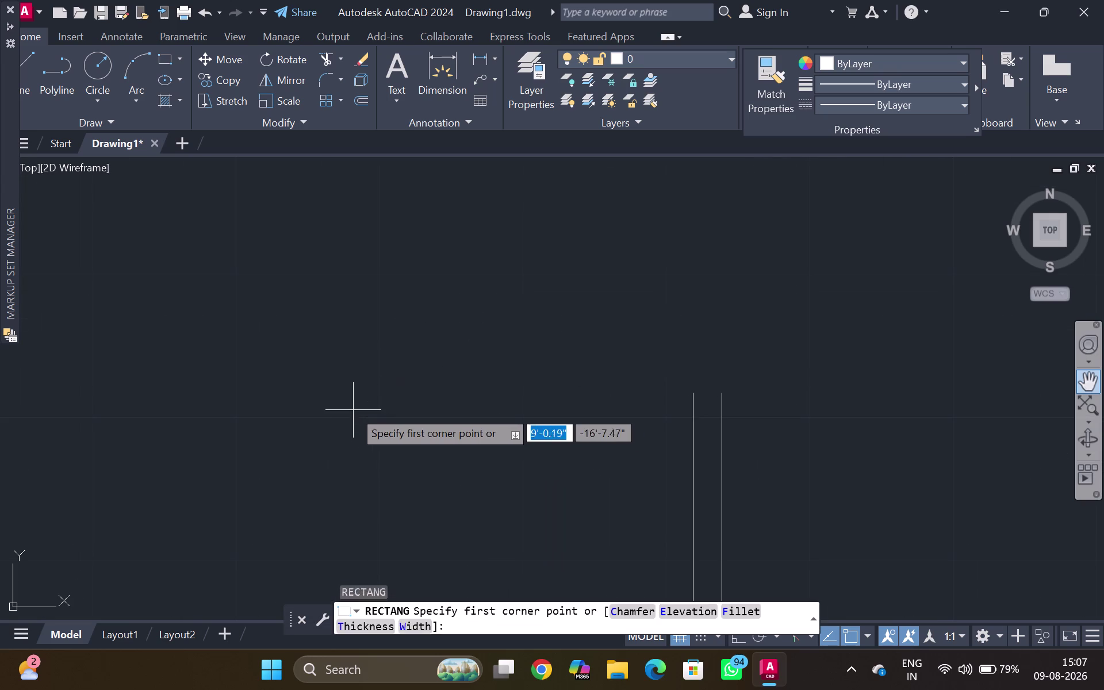
click(359, 377)
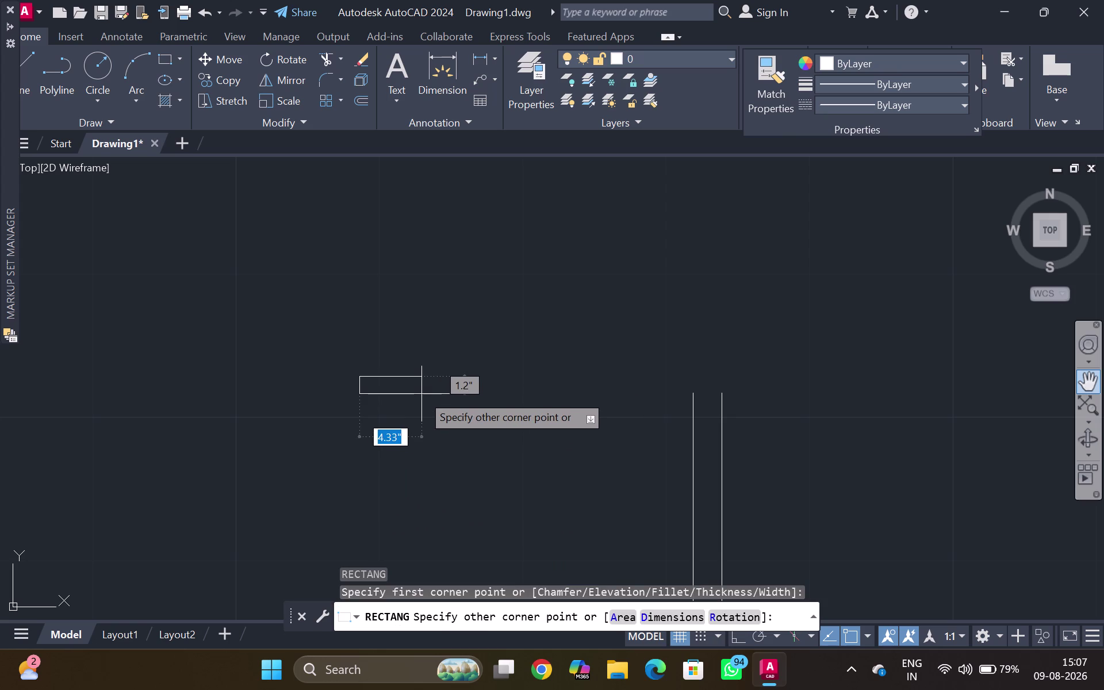
key(2)
key(shift+quotedbl)
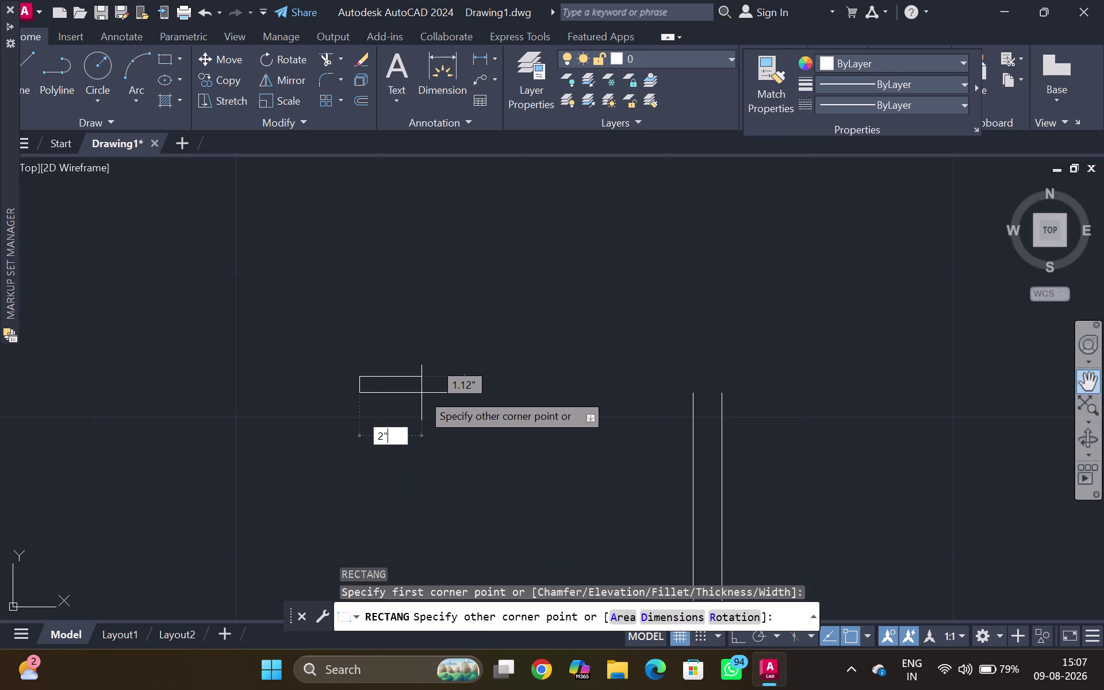
key(Return)
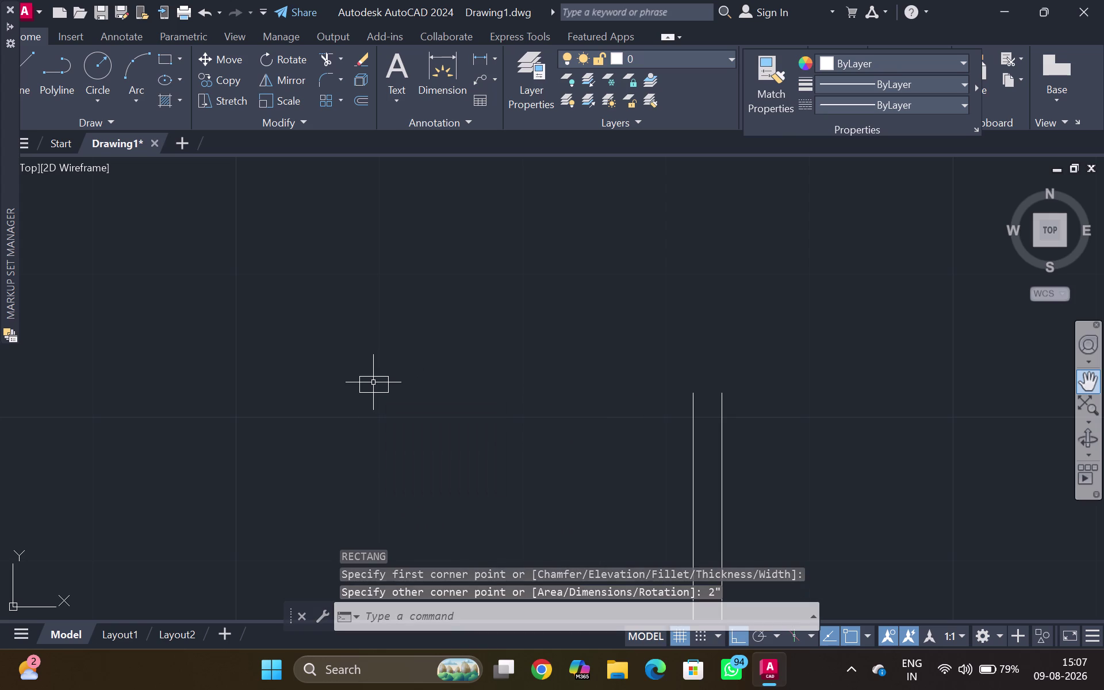
scroll(up, 3)
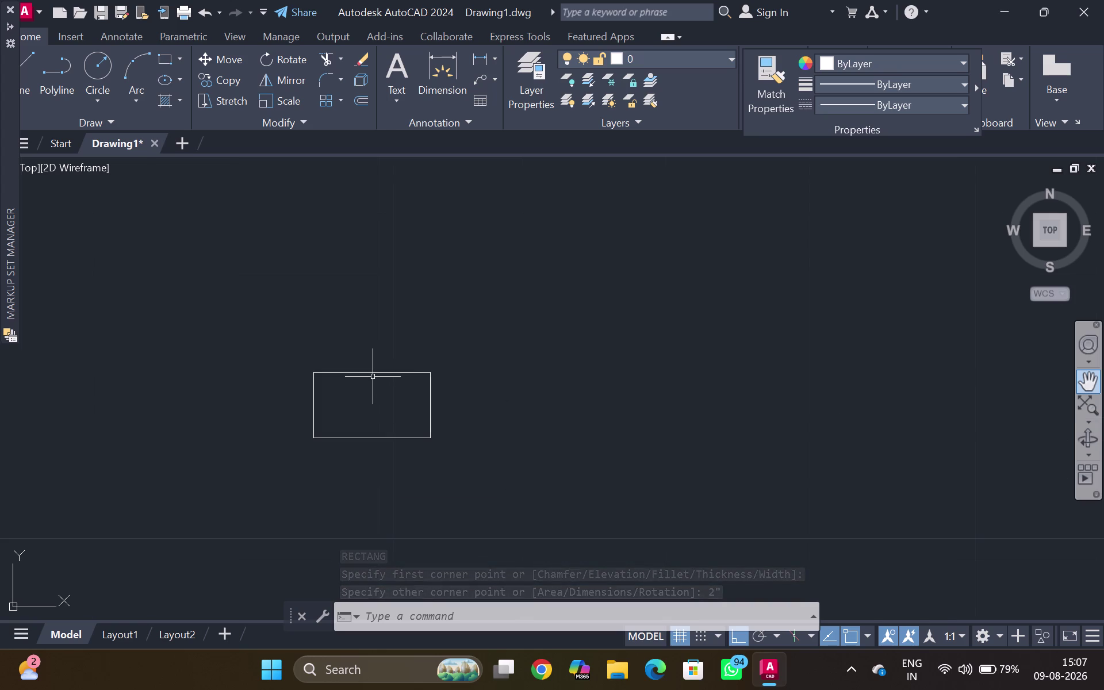
Draw a circle centred above the rectangle.
key(c)
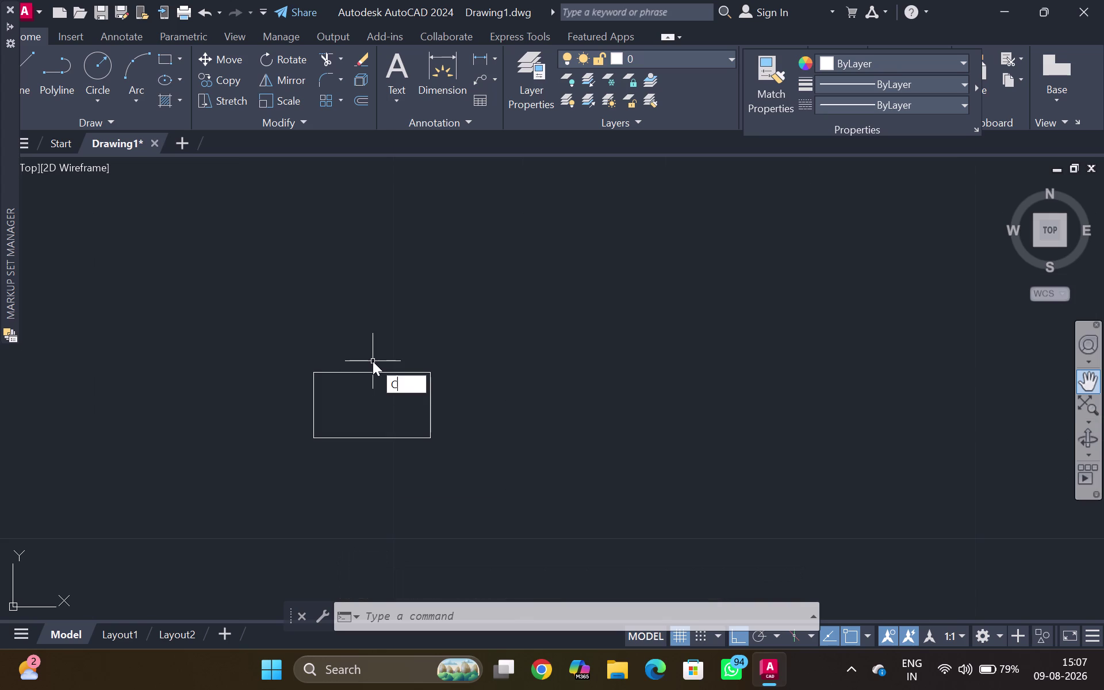
key(Return)
click(367, 326)
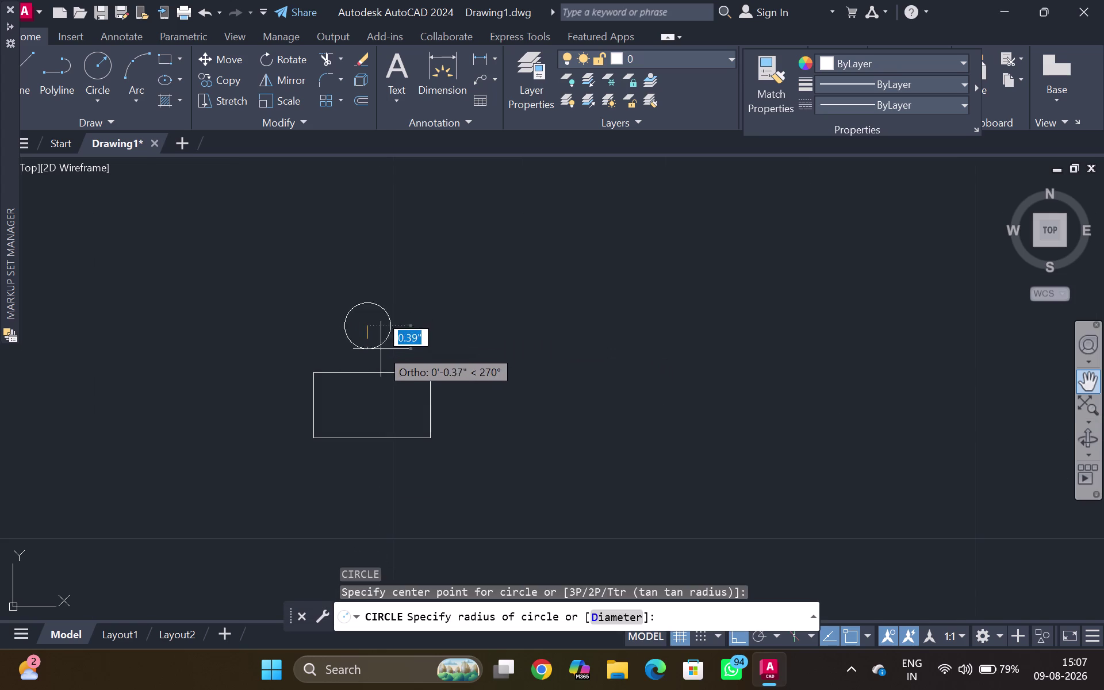
click(381, 373)
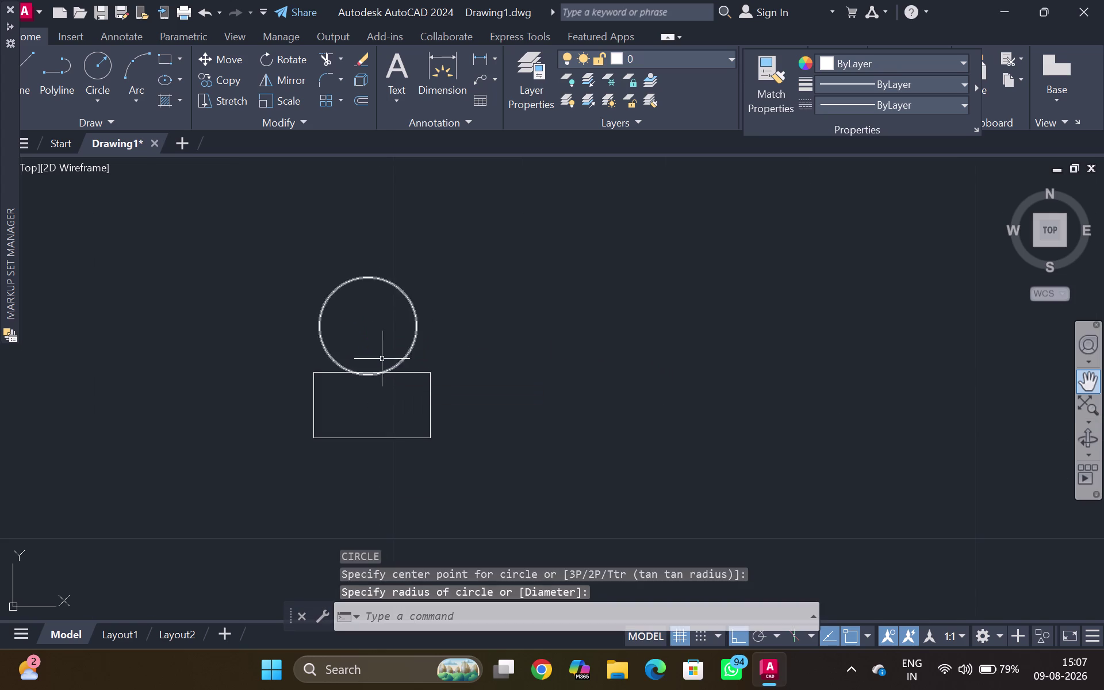
key(Escape)
scroll(up, 3)
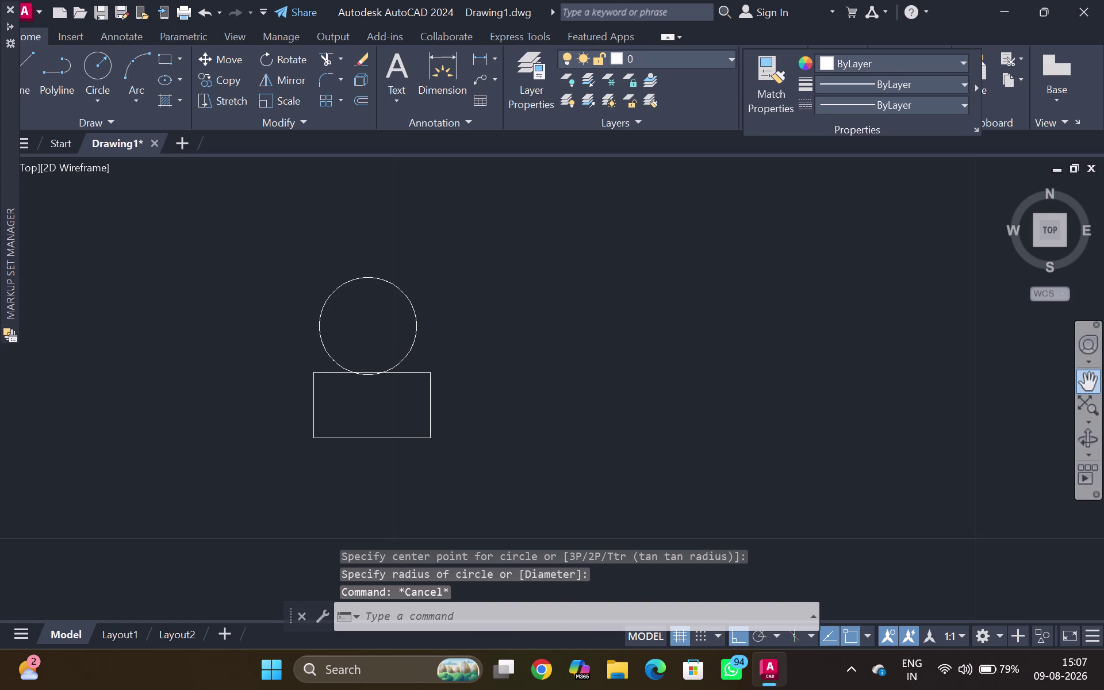
Move the circle from its bottom point onto the rectangle's top edge.
click(420, 353)
key(m)
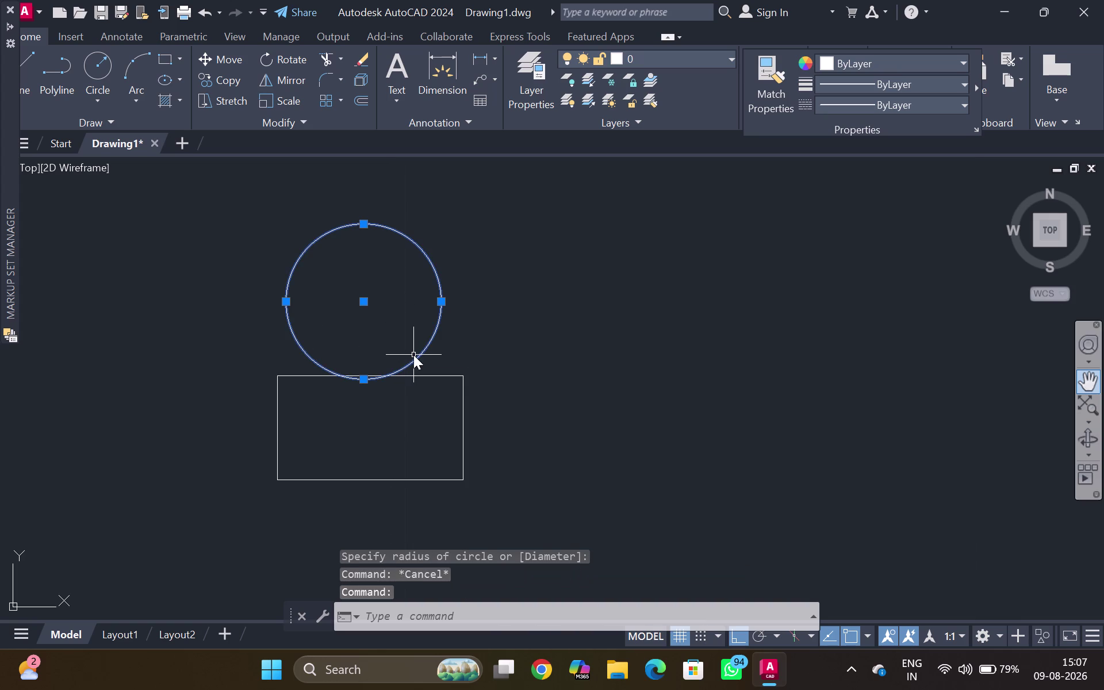
key(Return)
scroll(up, 3)
click(297, 420)
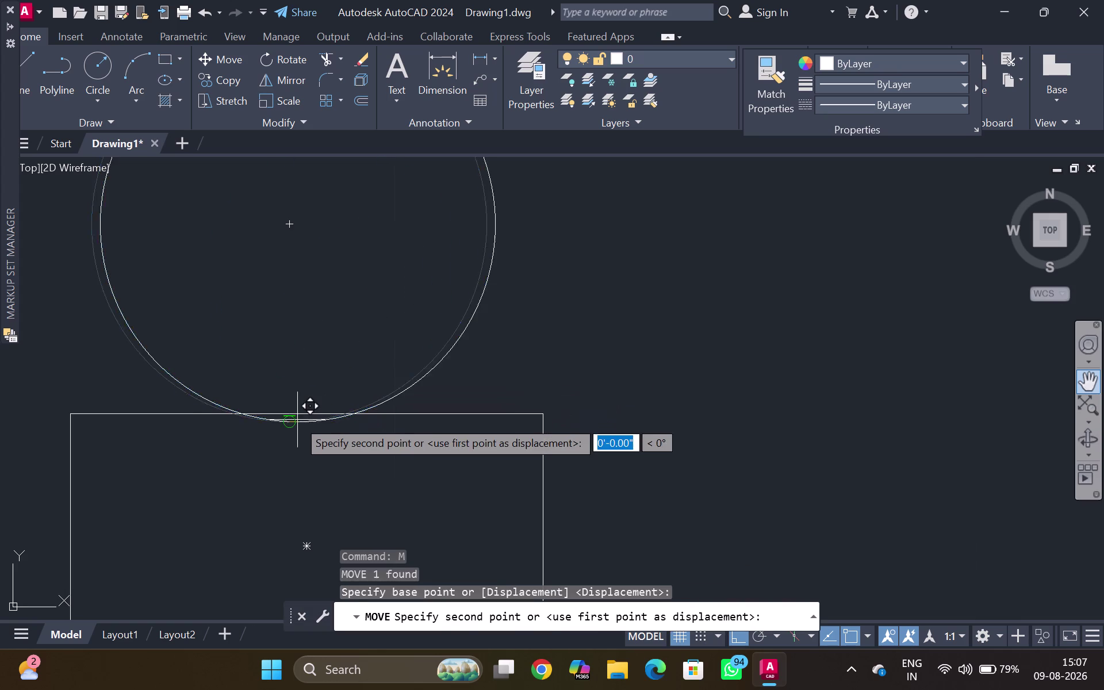
click(298, 411)
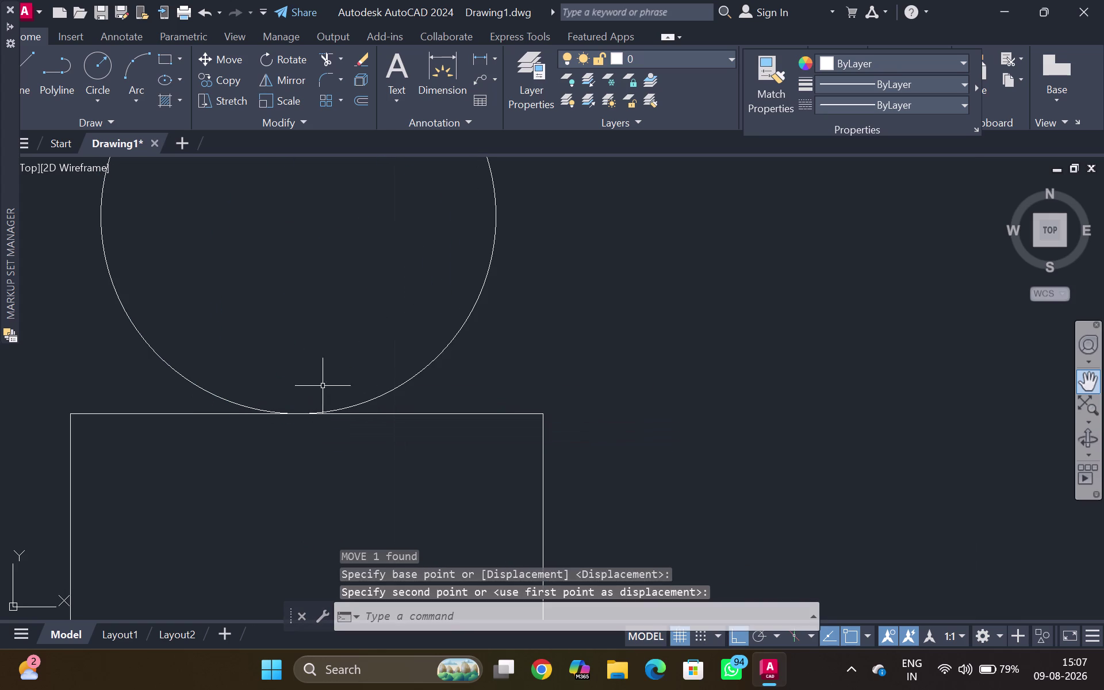
key(Escape)
scroll(down, 3)
scroll(down, 3)
middle_click(336, 354)
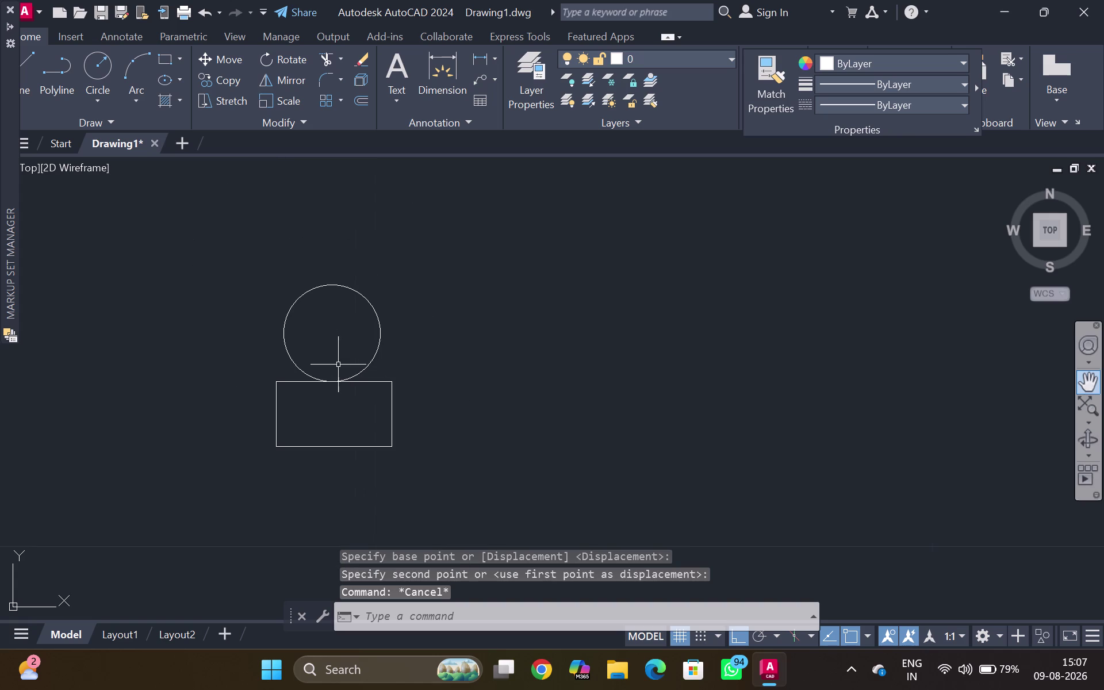
Fill the circle and rectangle with a solid orange hatch.
key(h)
key(Return)
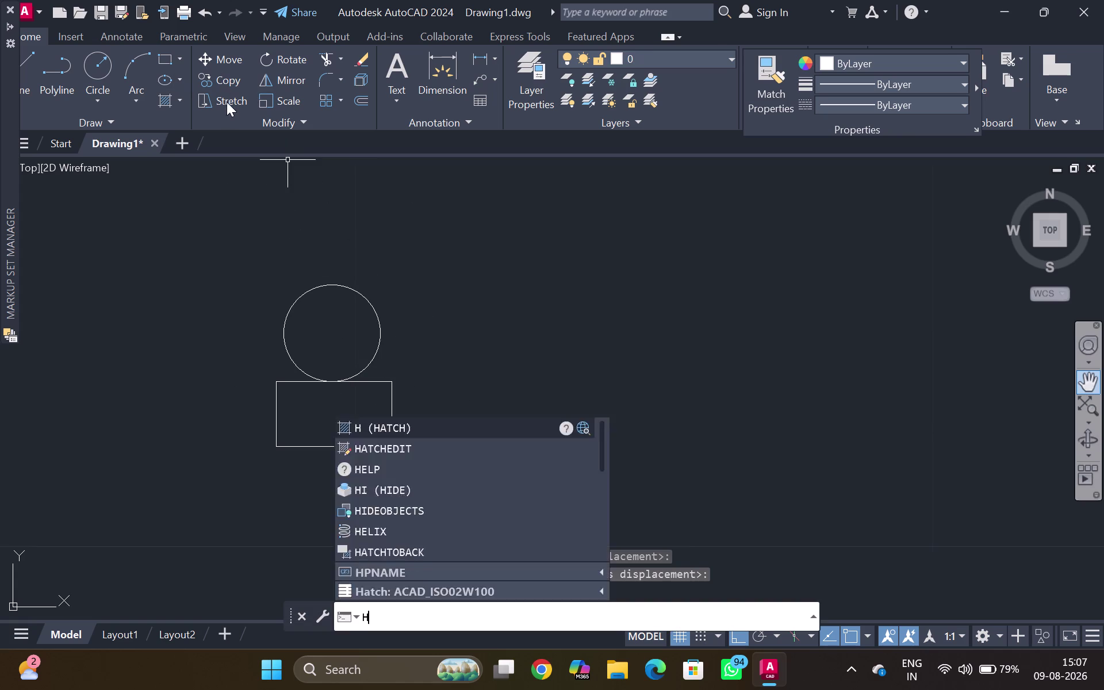
click(161, 70)
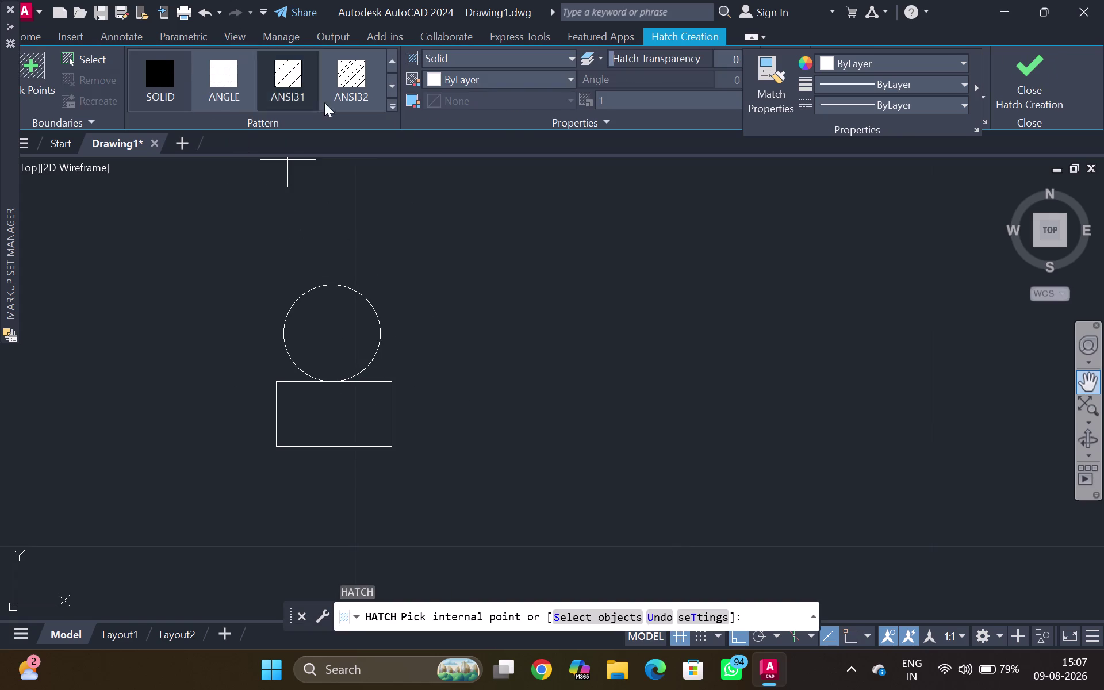
click(466, 71)
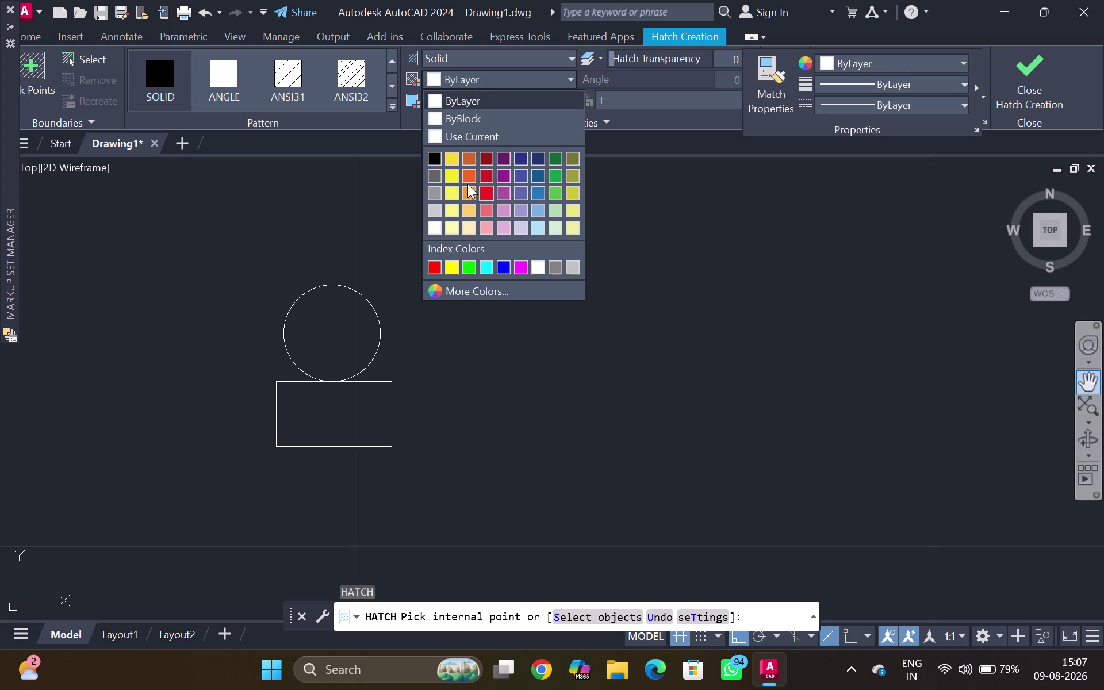
click(469, 167)
click(341, 315)
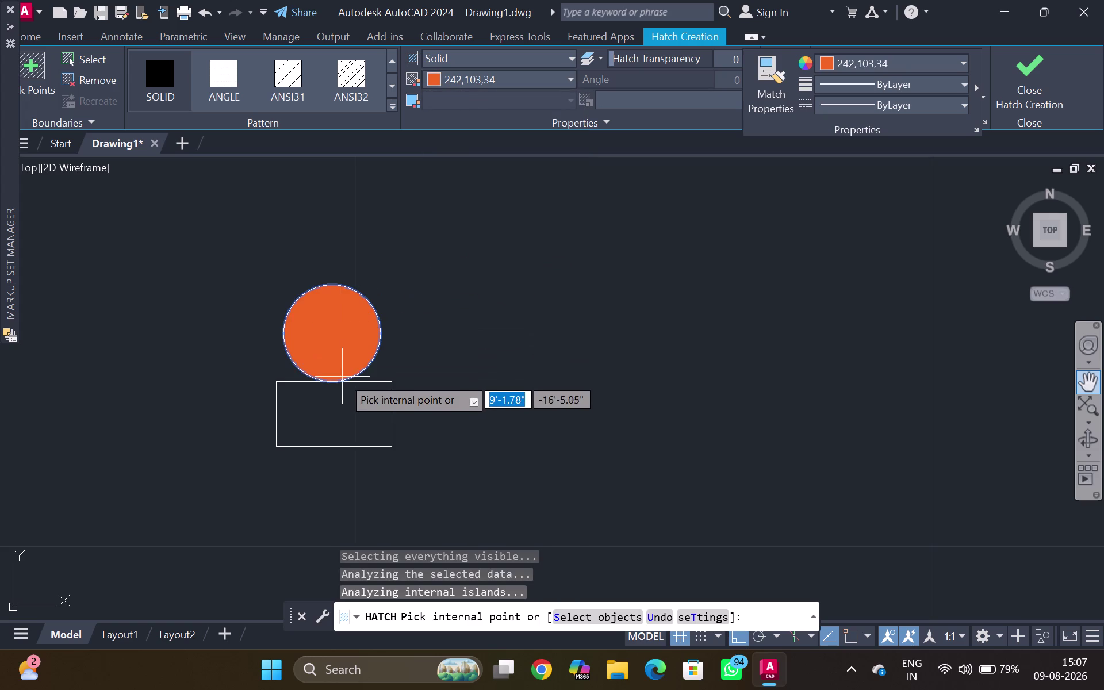
click(346, 397)
key(Escape)
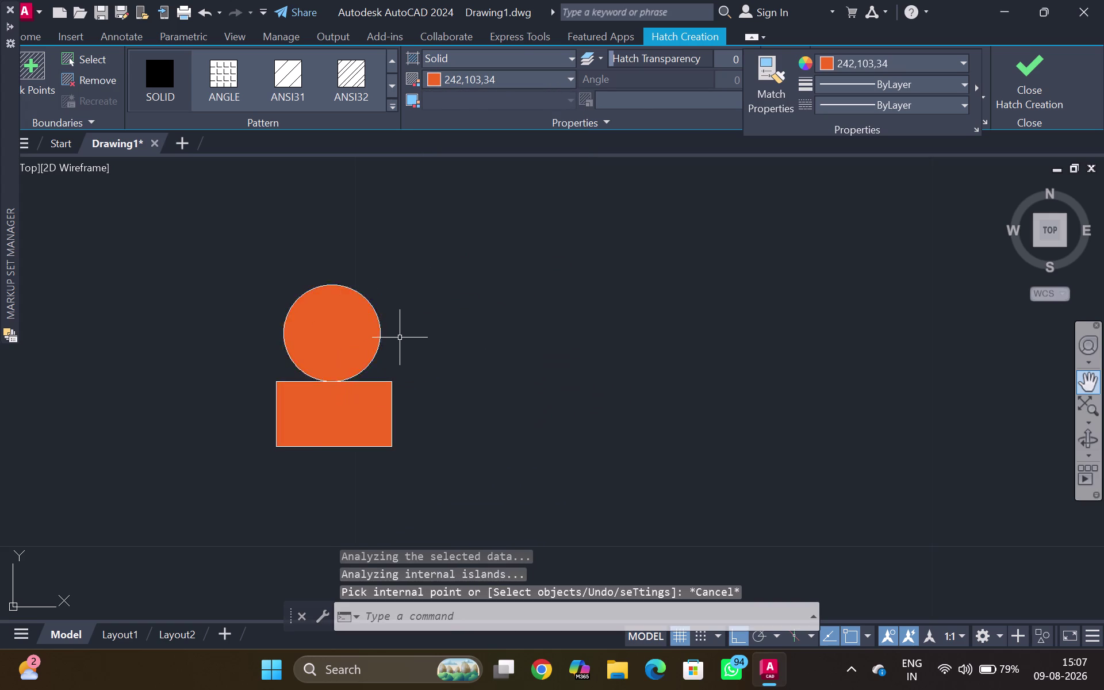
scroll(down, 3)
middle_click(399, 337)
Group the orange circle and rectangle, then start moving the group.
drag(467, 251, 329, 409)
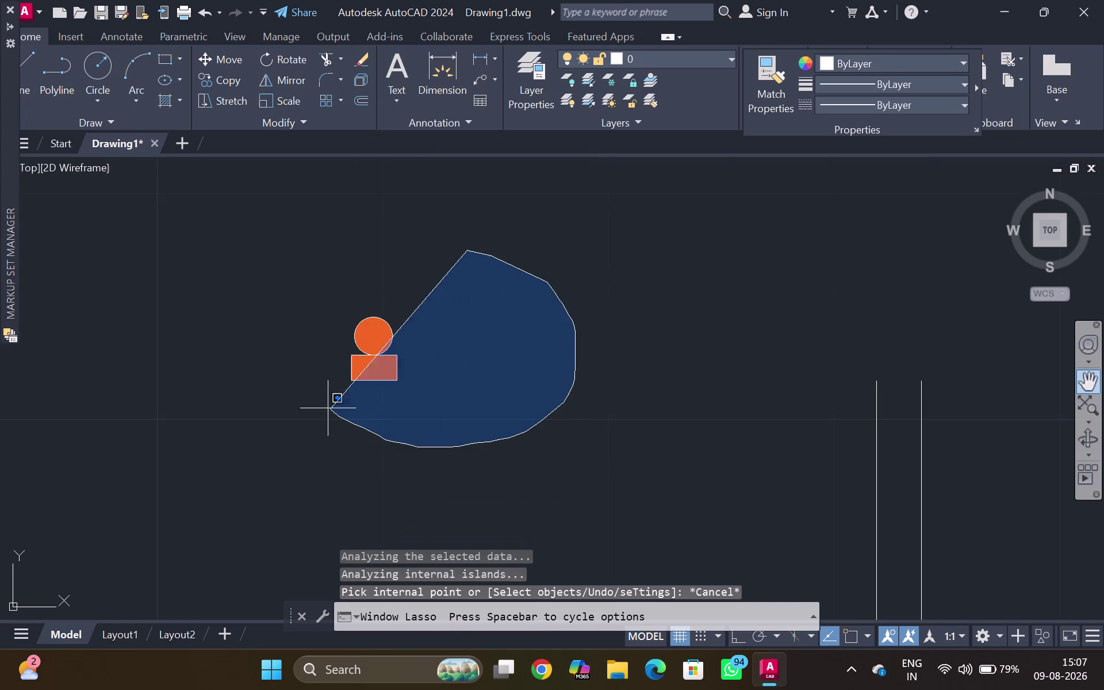
drag(329, 409, 318, 248)
key(g)
key(Return)
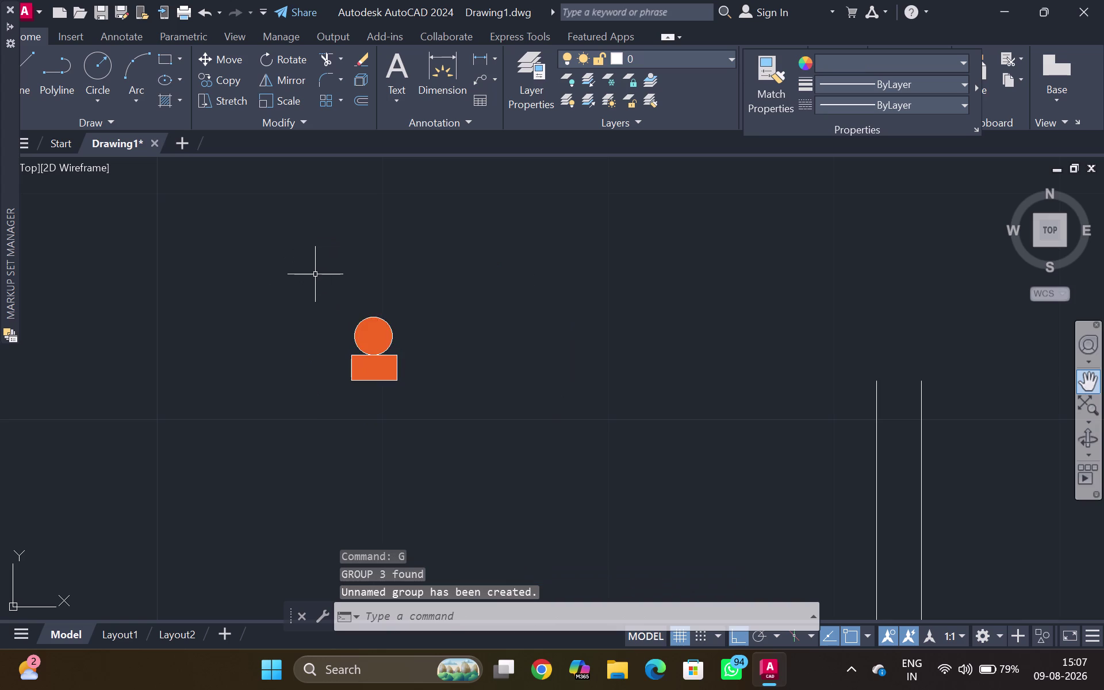
scroll(up, 3)
click(376, 376)
key(m)
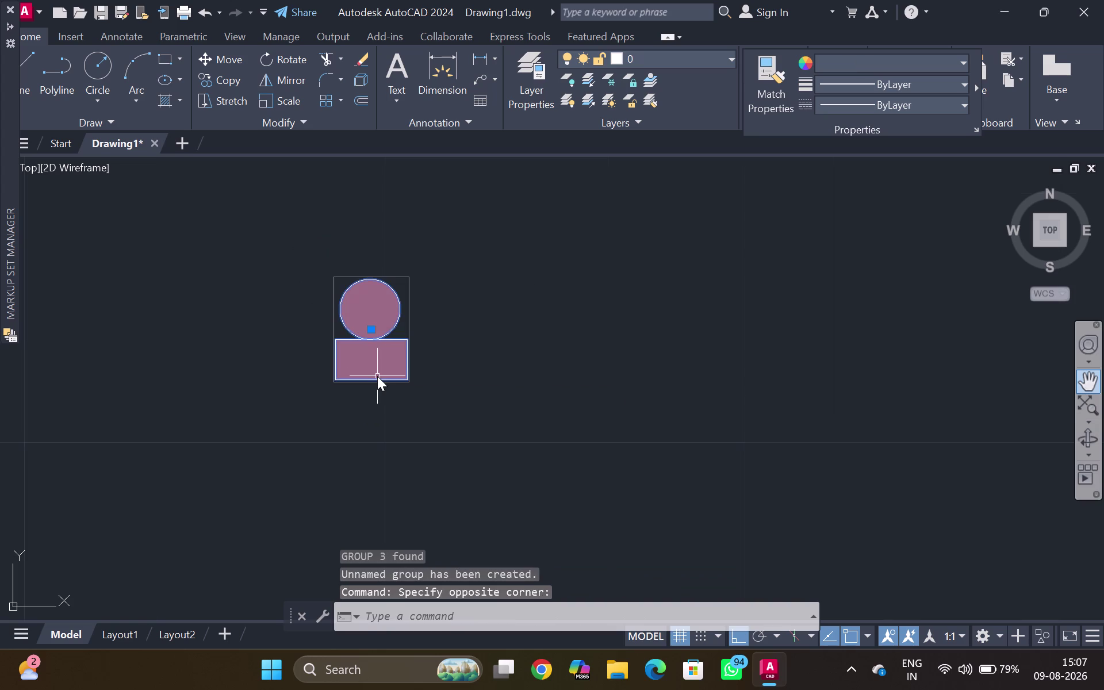
key(Return)
Move the finial from its bottom midpoint onto the top of the railing post, with Ortho off.
scroll(up, 3)
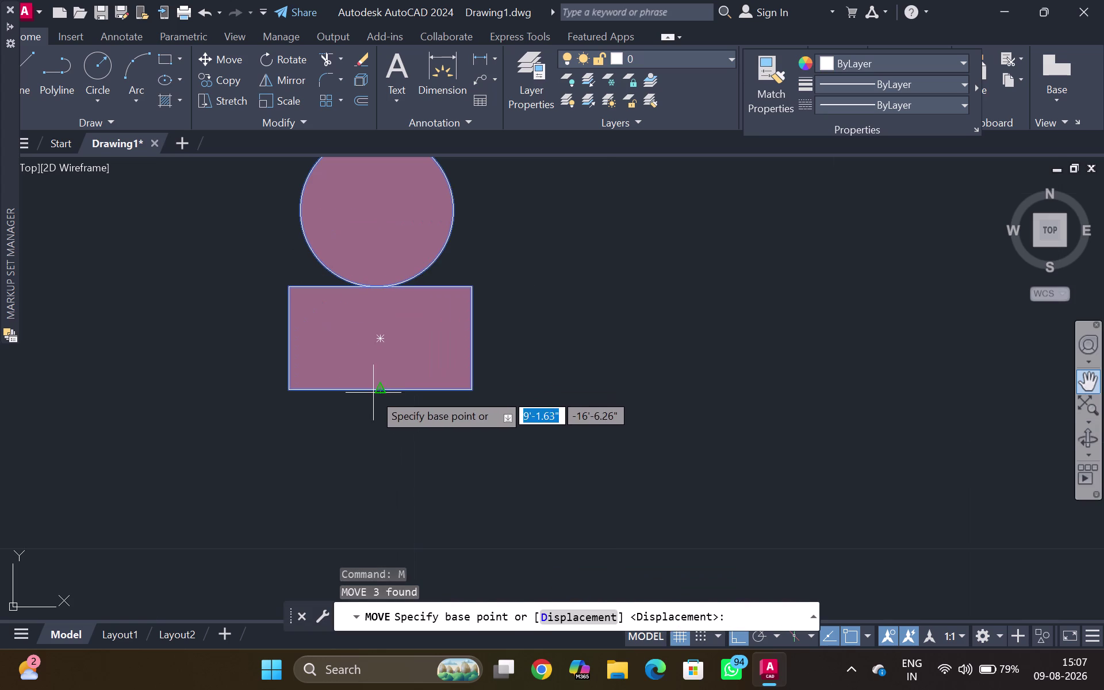
click(373, 393)
scroll(down, 3)
middle_drag(1056, 408, 656, 487)
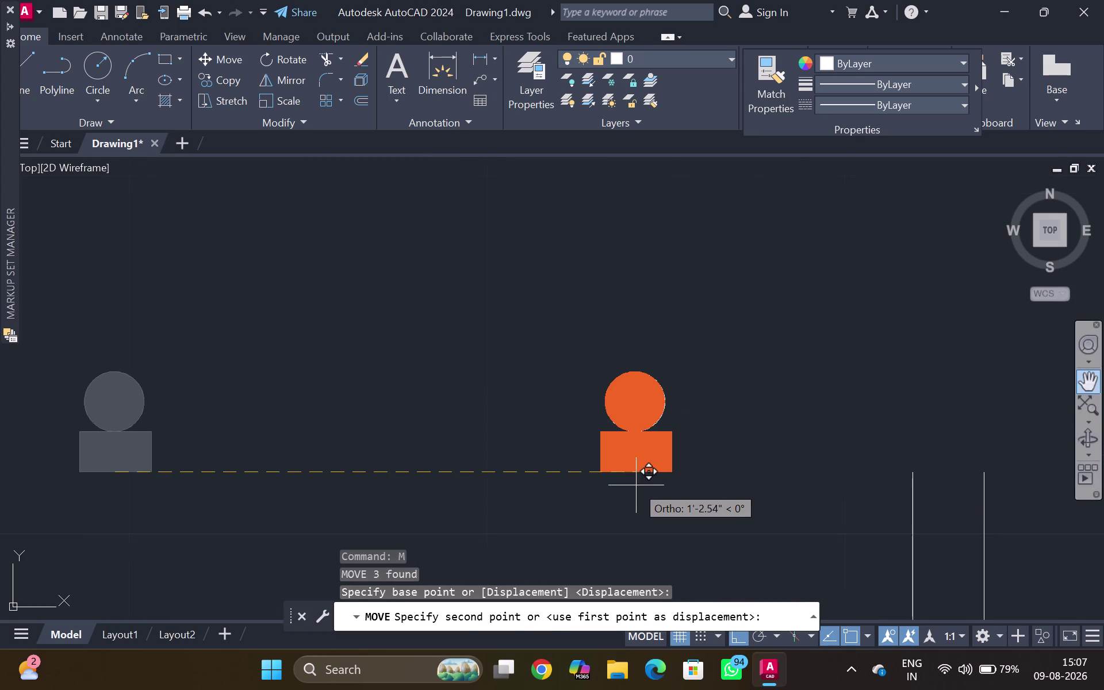
key(ctrl+F8)
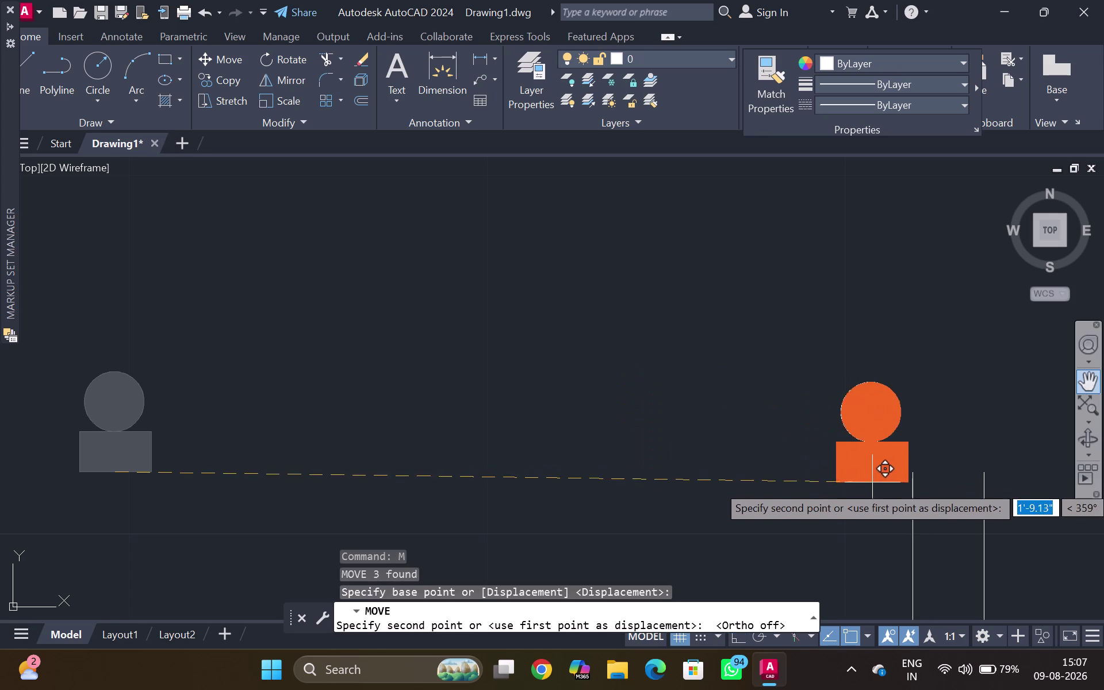
scroll(up, 3)
middle_drag(944, 470, 818, 402)
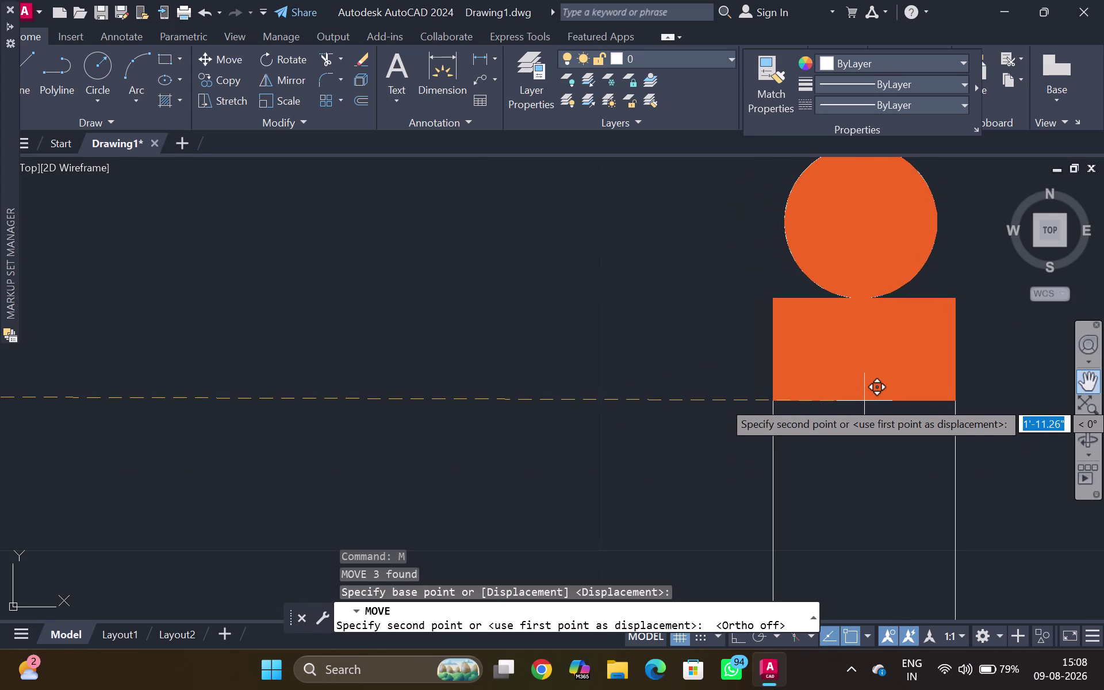
click(865, 401)
key(Escape)
Select the railing post lines together with its finial and bottom edge.
scroll(down, 3)
middle_drag(661, 388, 652, 376)
scroll(down, 3)
middle_drag(675, 425, 644, 378)
scroll(down, 3)
scroll(down, 3)
middle_click(546, 317)
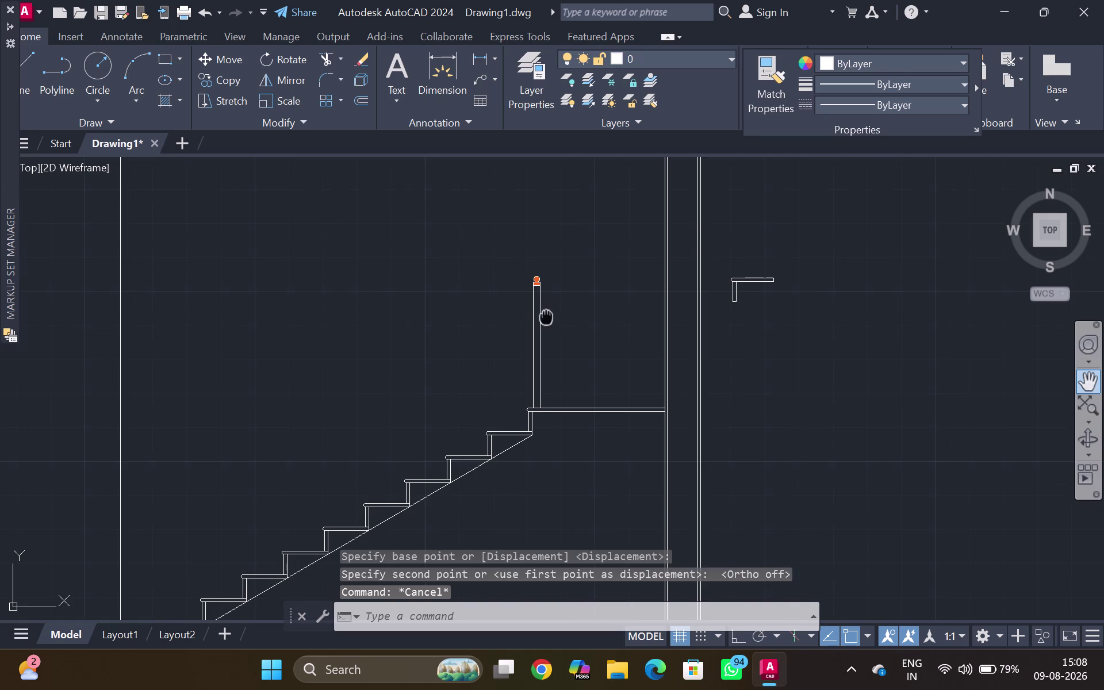
drag(524, 266, 540, 318)
scroll(up, 3)
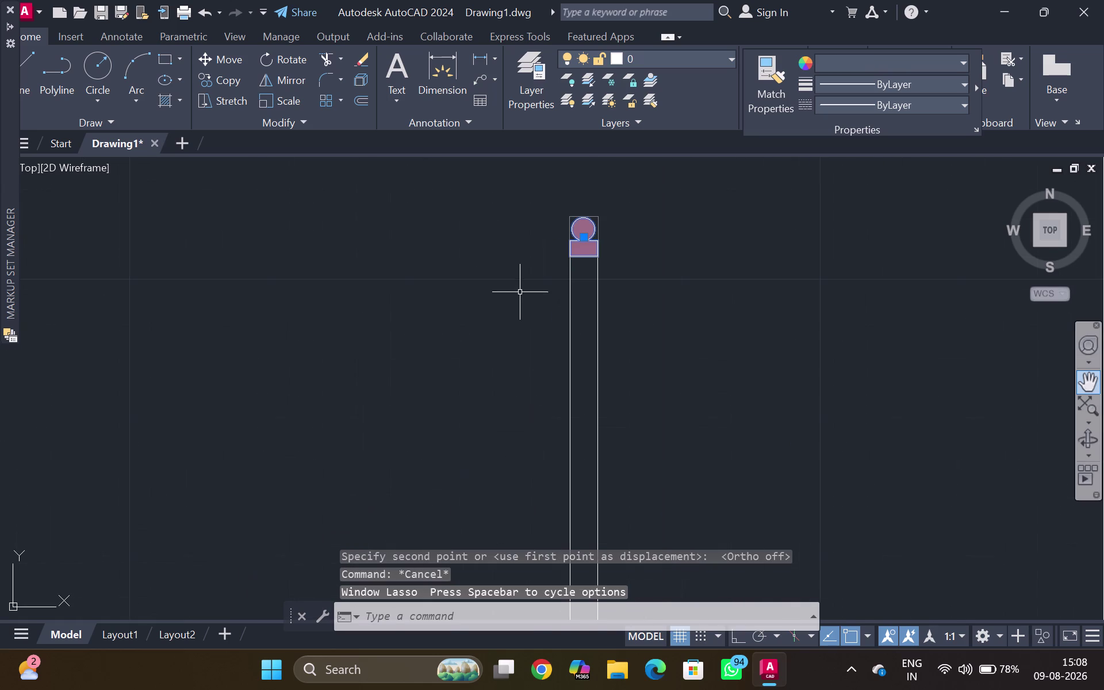
click(571, 318)
click(599, 316)
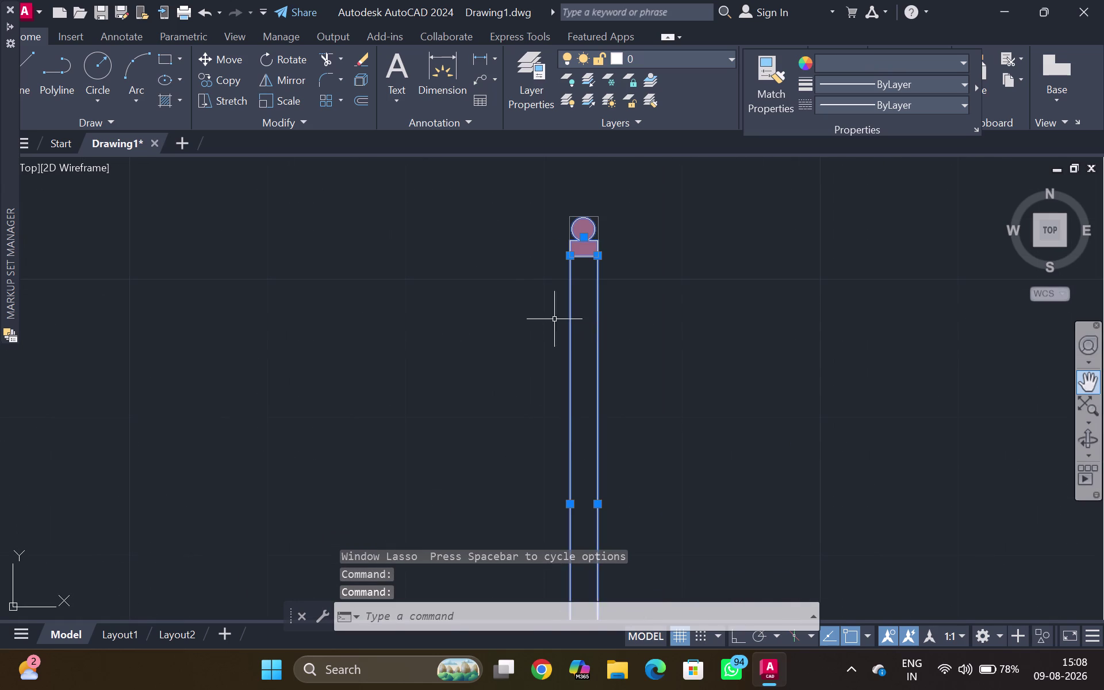
scroll(down, 3)
middle_drag(519, 339, 524, 206)
middle_drag(573, 442, 574, 411)
scroll(up, 3)
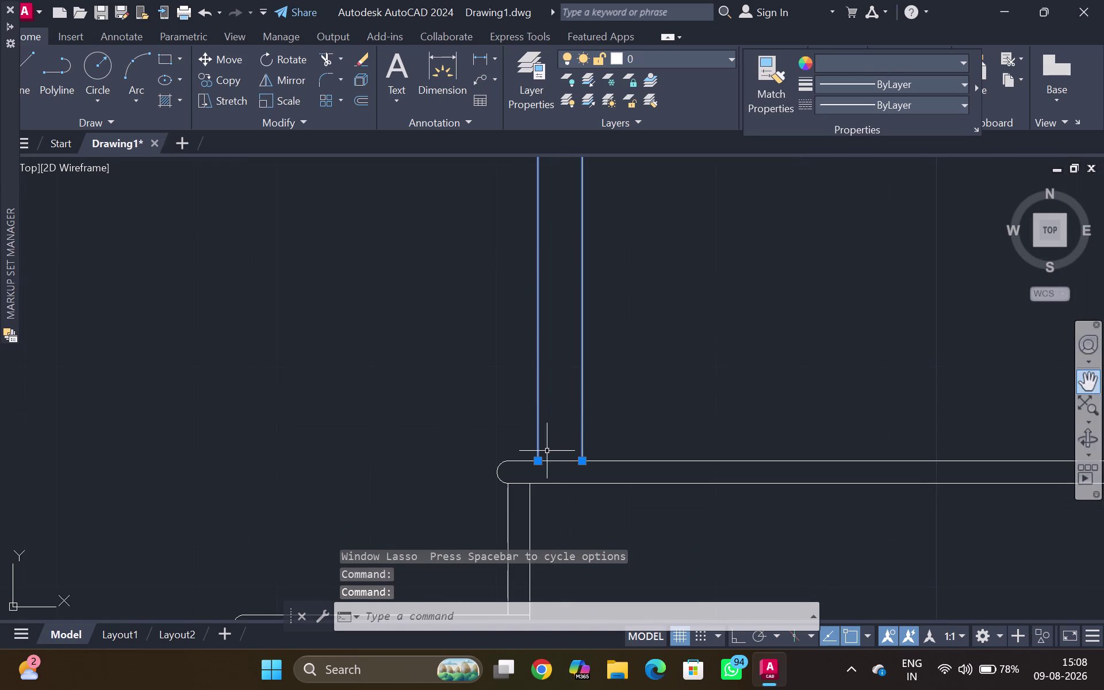
click(561, 458)
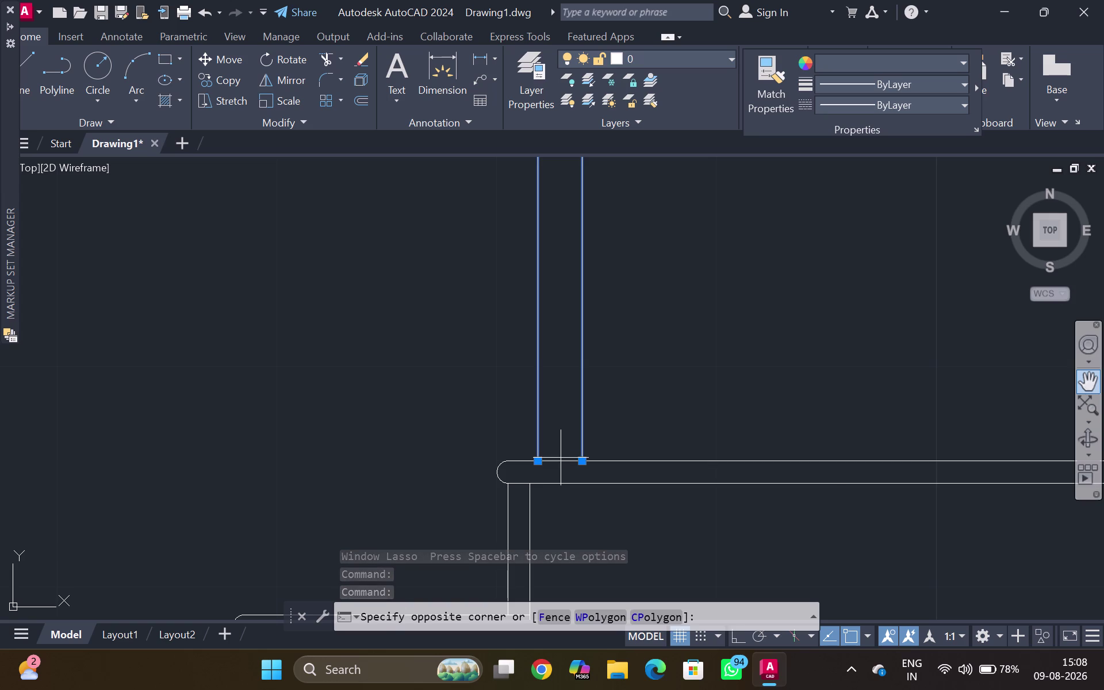
click(561, 460)
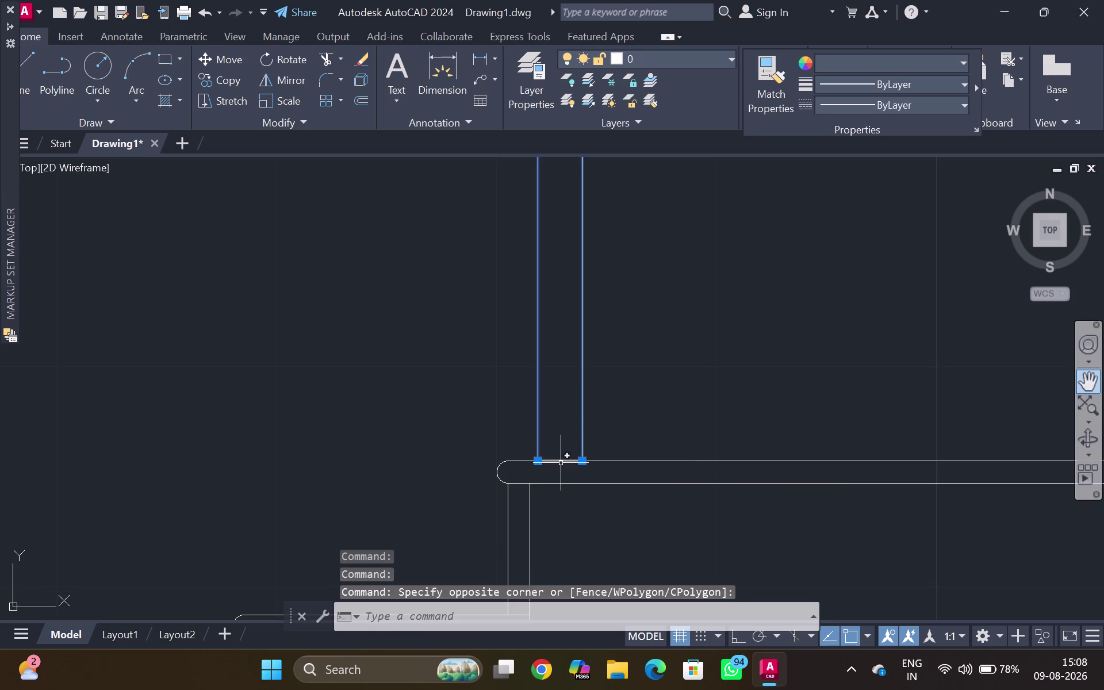
click(561, 463)
Copy the post from its base down onto the bottom step of the section.
key(c)
key(o)
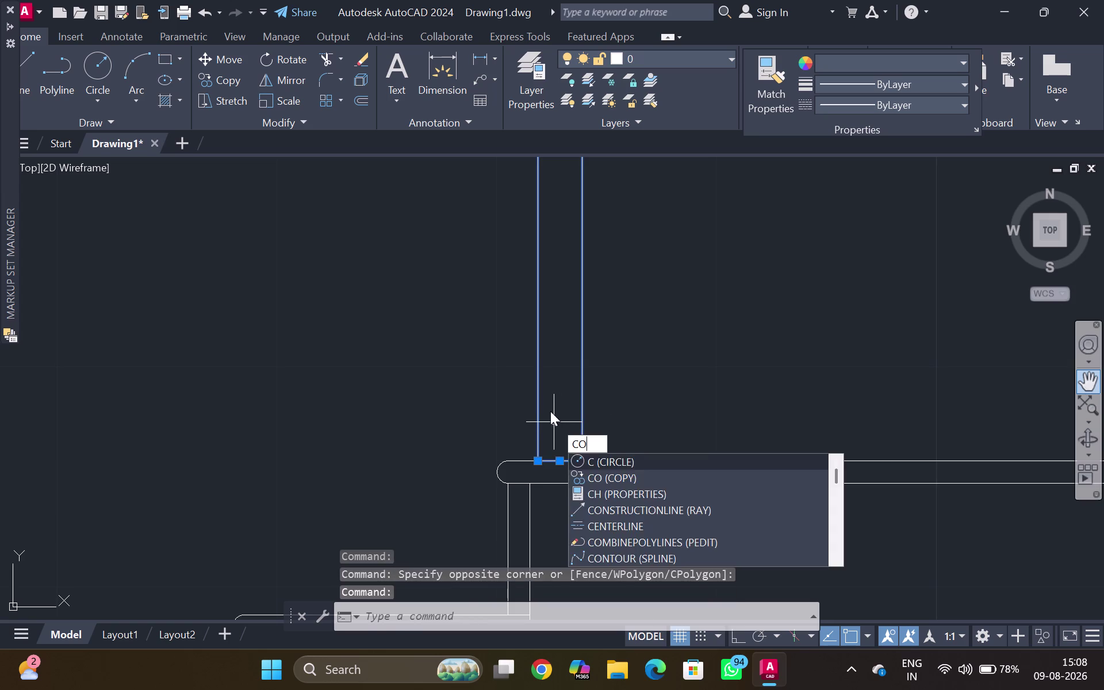
key(Return)
scroll(up, 3)
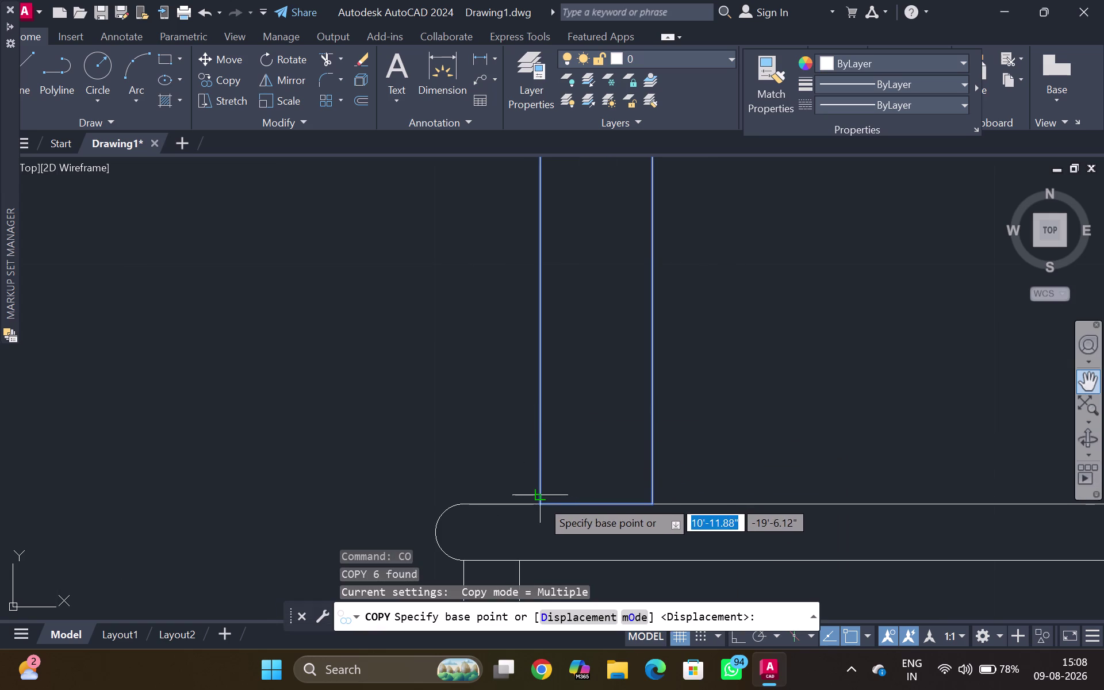
click(596, 499)
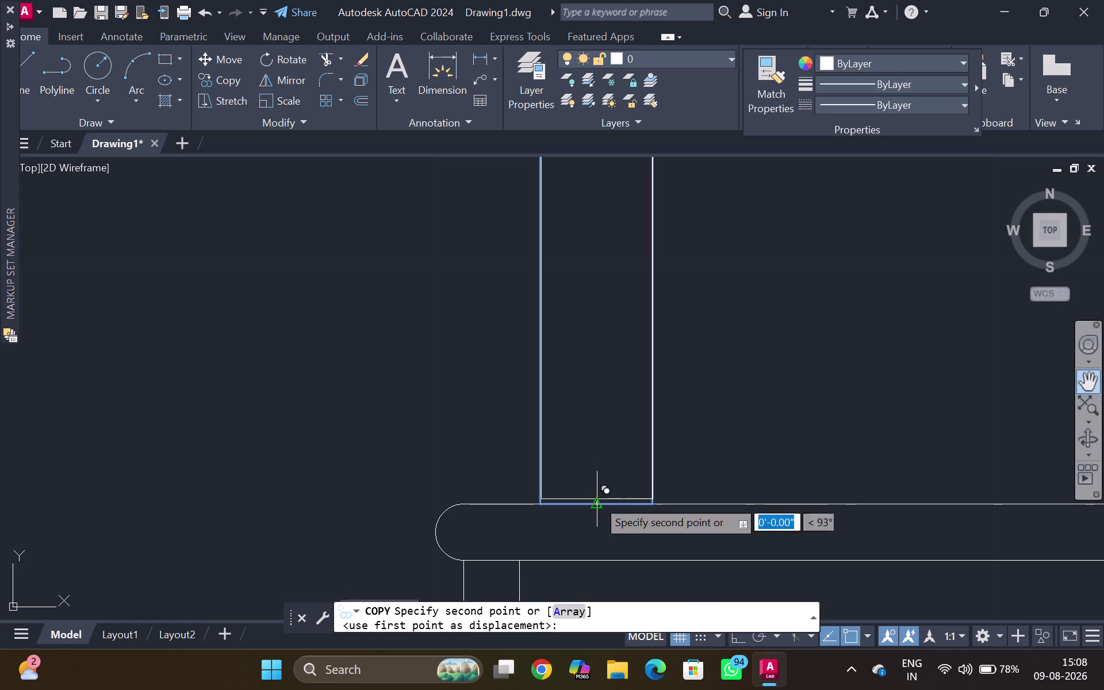
scroll(down, 3)
middle_drag(570, 514, 427, 555)
middle_drag(270, 525, 798, 418)
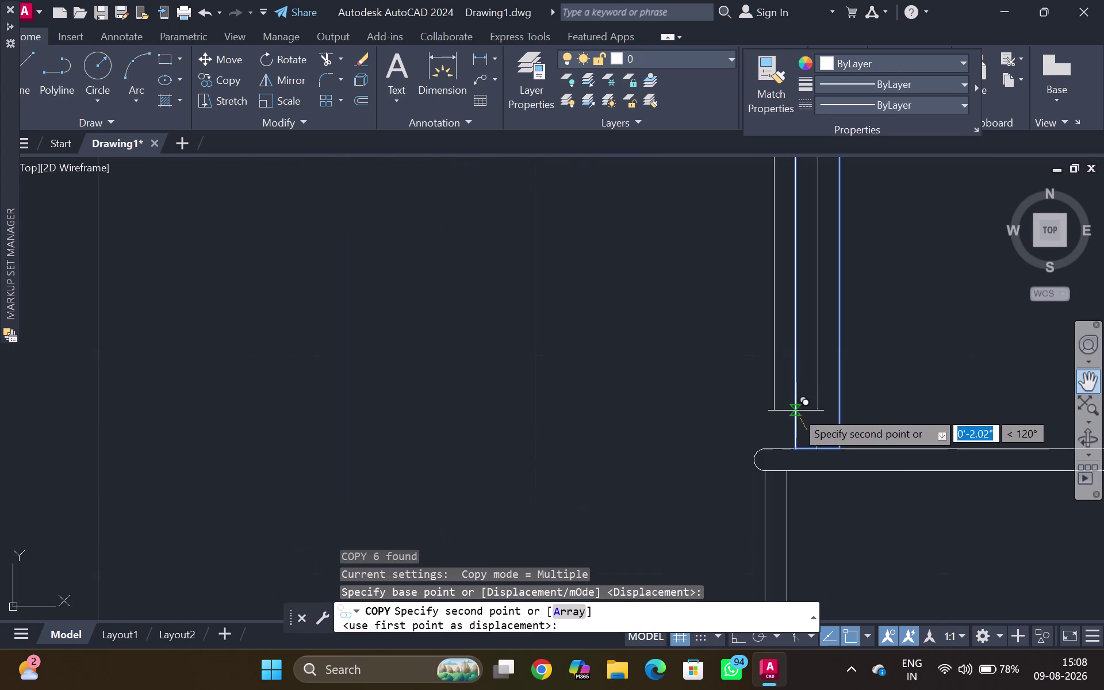
scroll(down, 3)
middle_drag(446, 452, 694, 342)
scroll(up, 3)
middle_drag(685, 450, 684, 378)
scroll(up, 3)
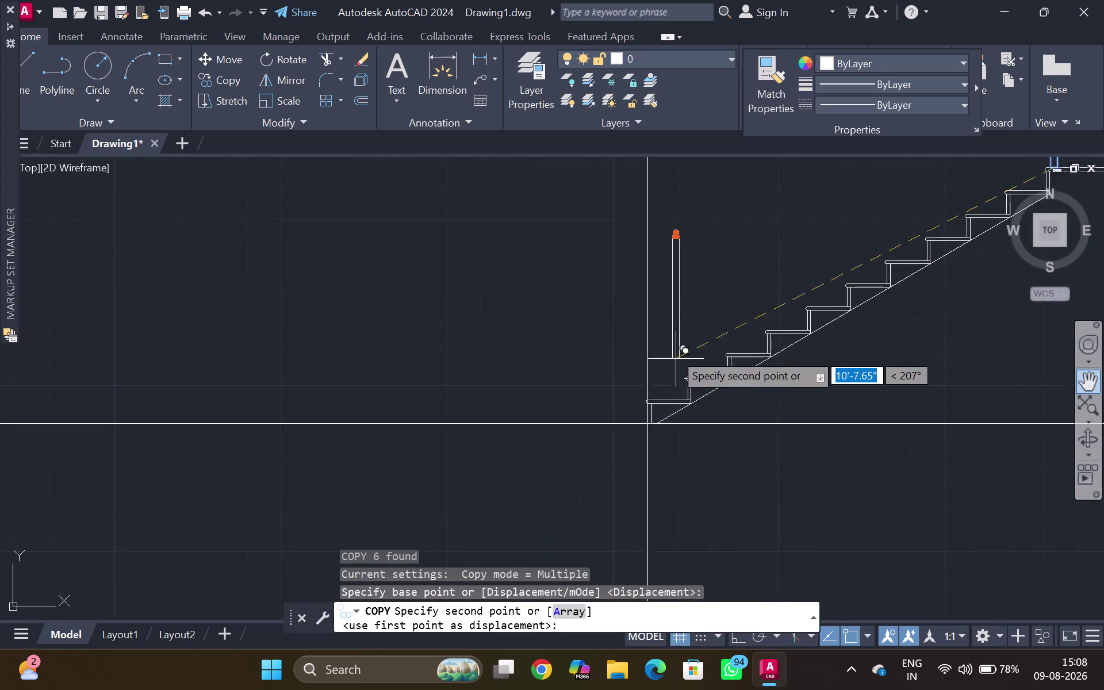
scroll(up, 3)
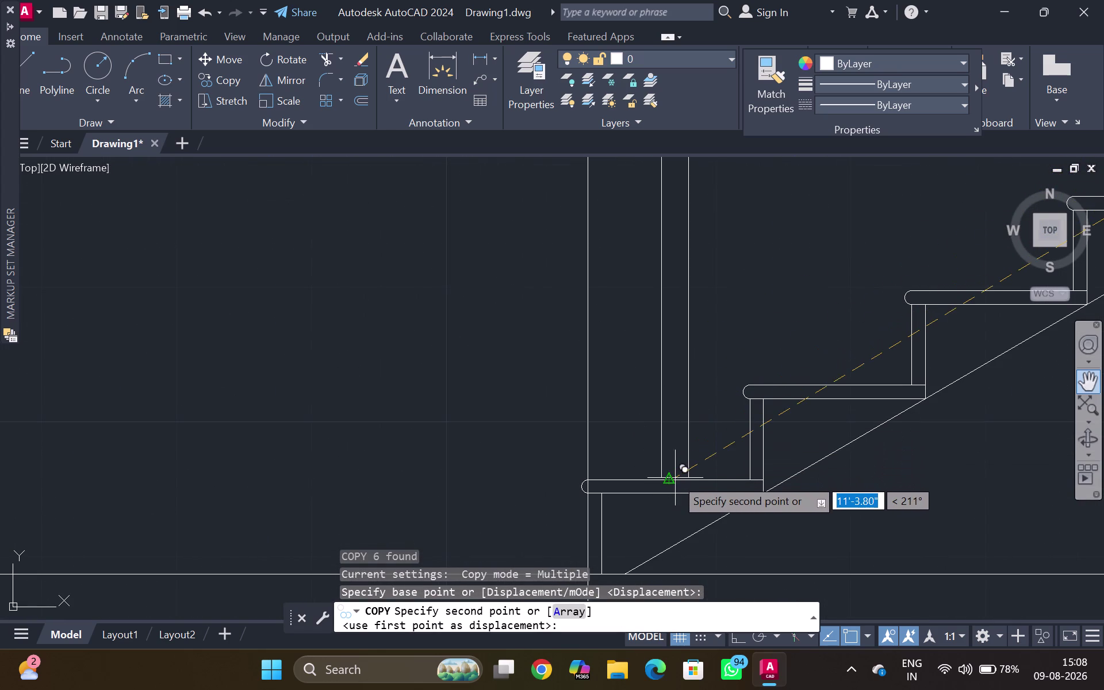
click(671, 475)
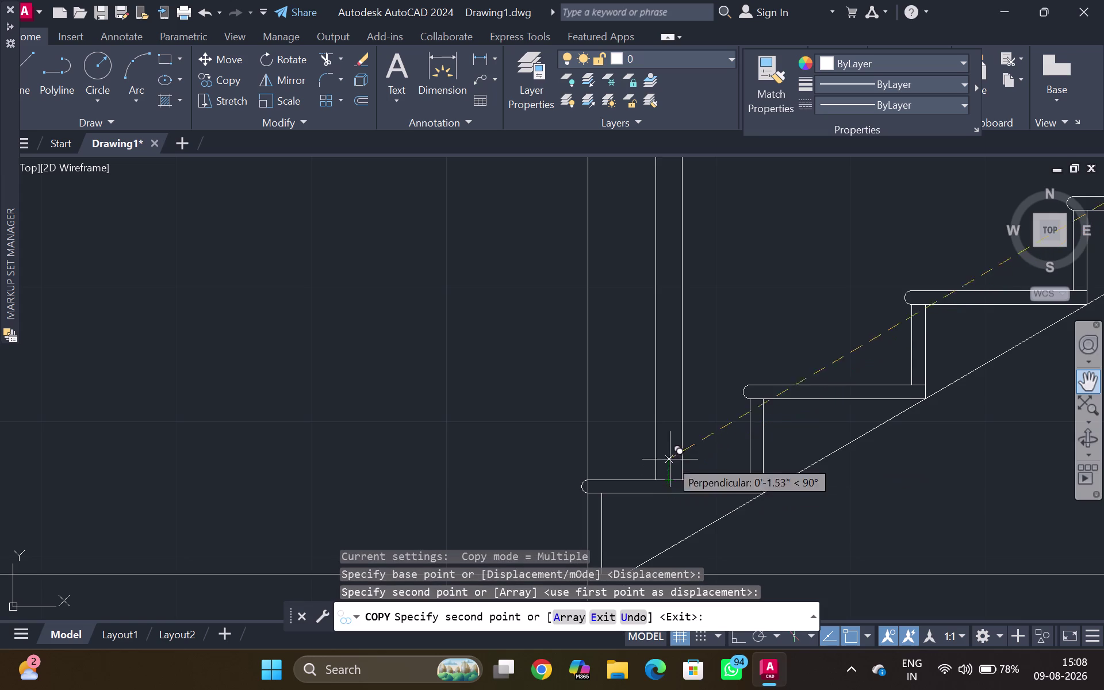
scroll(down, 3)
key(Escape)
scroll(down, 3)
middle_drag(779, 278, 702, 349)
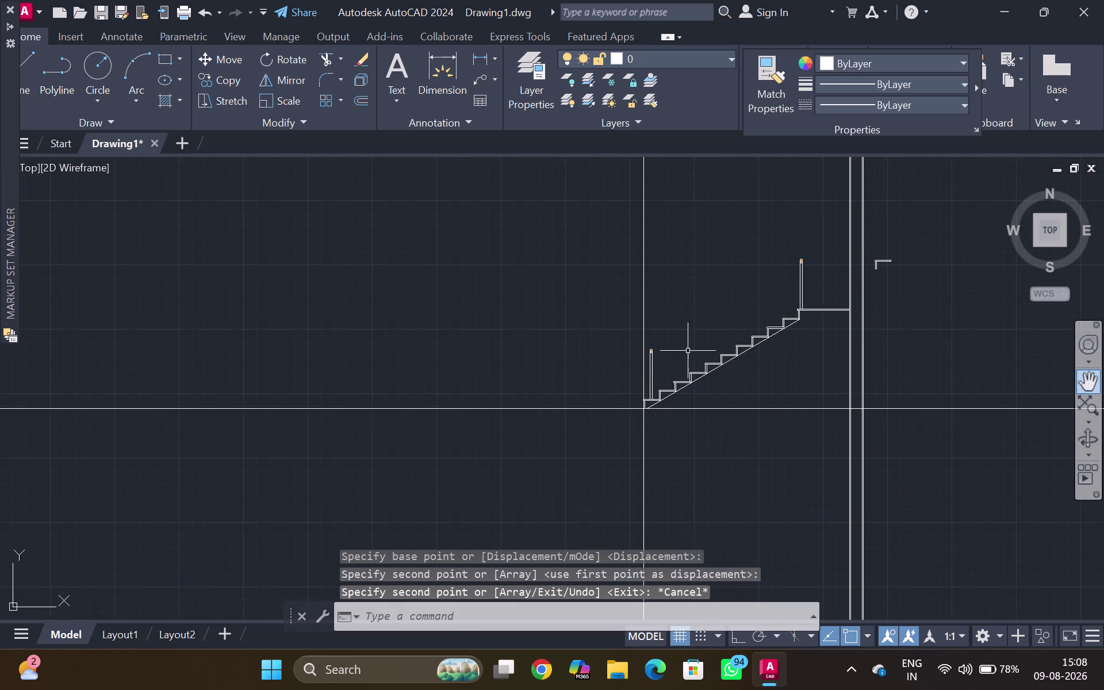
middle_drag(820, 308, 736, 364)
scroll(up, 3)
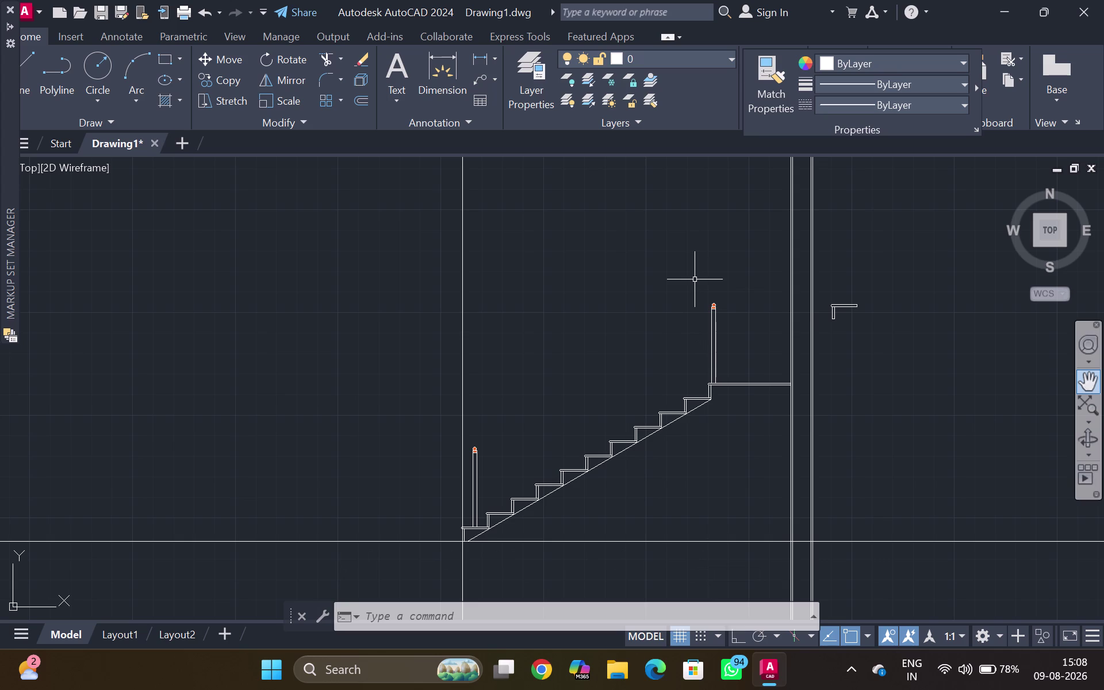
middle_click(741, 373)
scroll(up, 3)
middle_drag(734, 371, 721, 366)
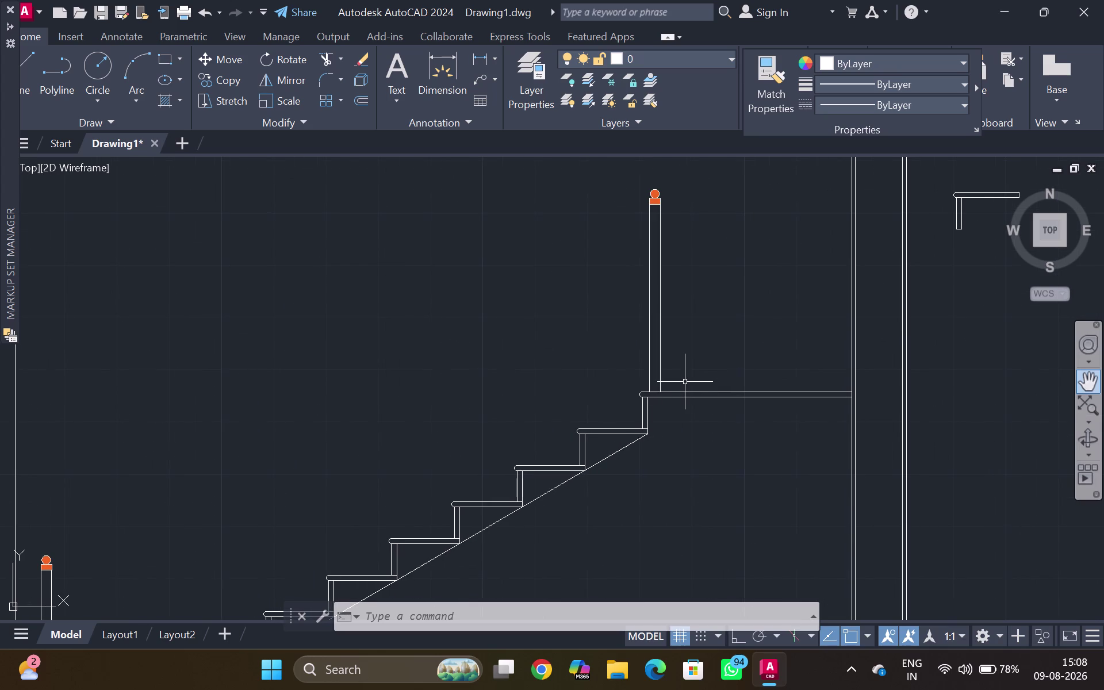
Start a linear dimension on the landing at the post, then cancel it.
key(d)
key(l)
key(i)
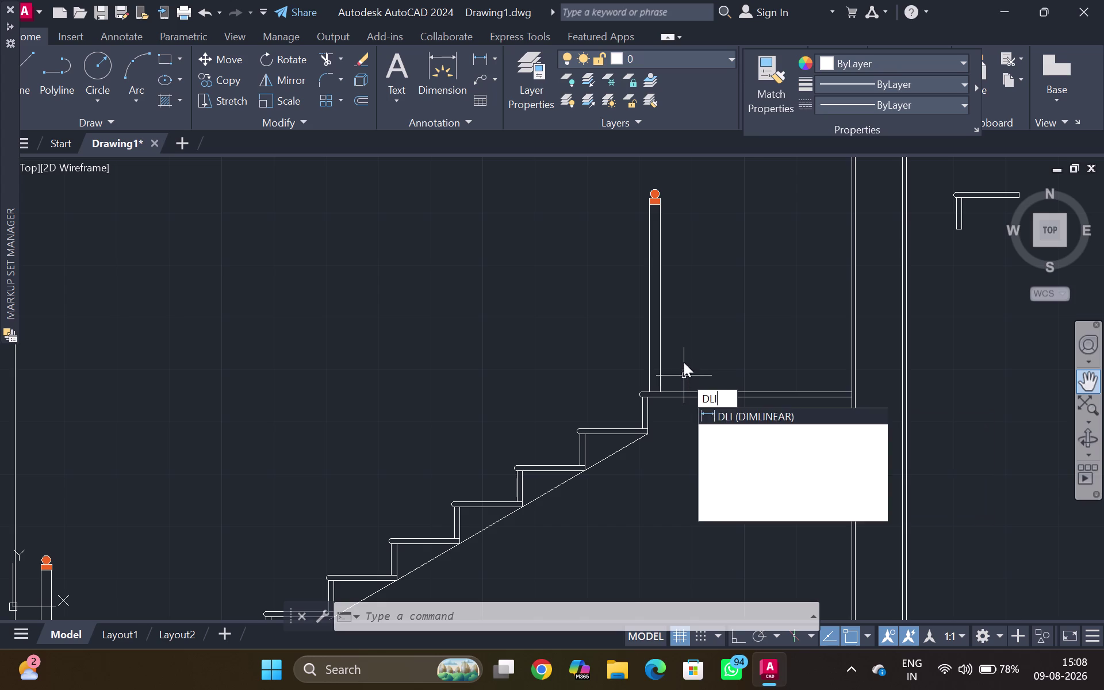
key(Return)
scroll(up, 3)
click(644, 409)
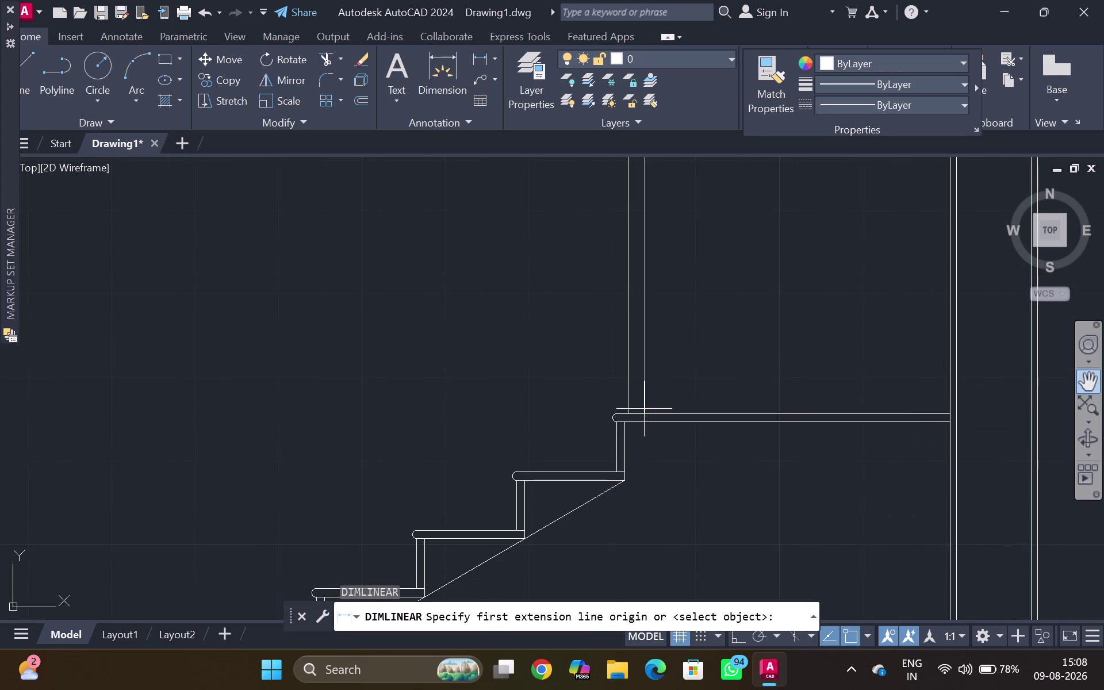
click(951, 412)
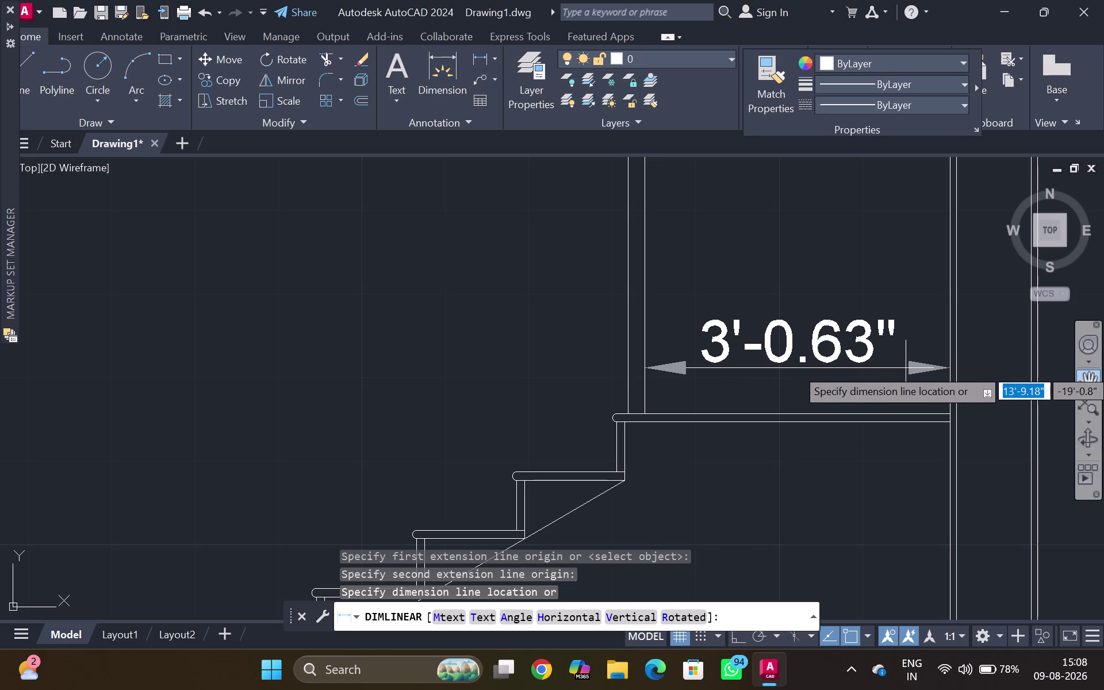
key(Escape)
scroll(up, 3)
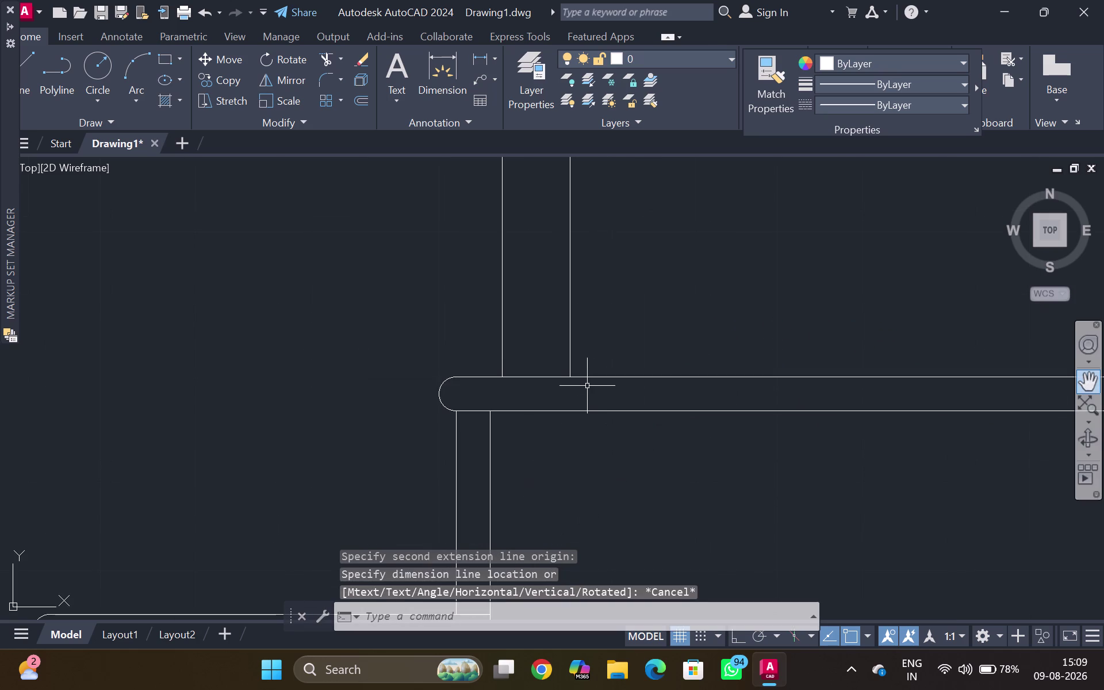
Draw a short line from the post base down through the landing tread.
key(l)
key(Return)
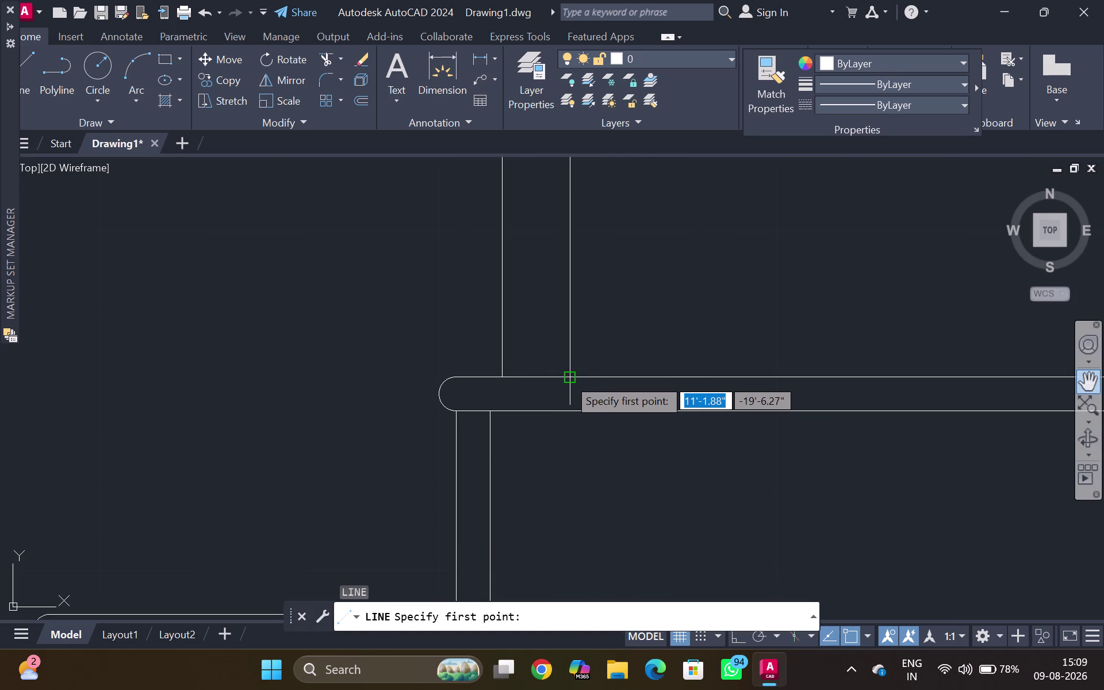
click(569, 378)
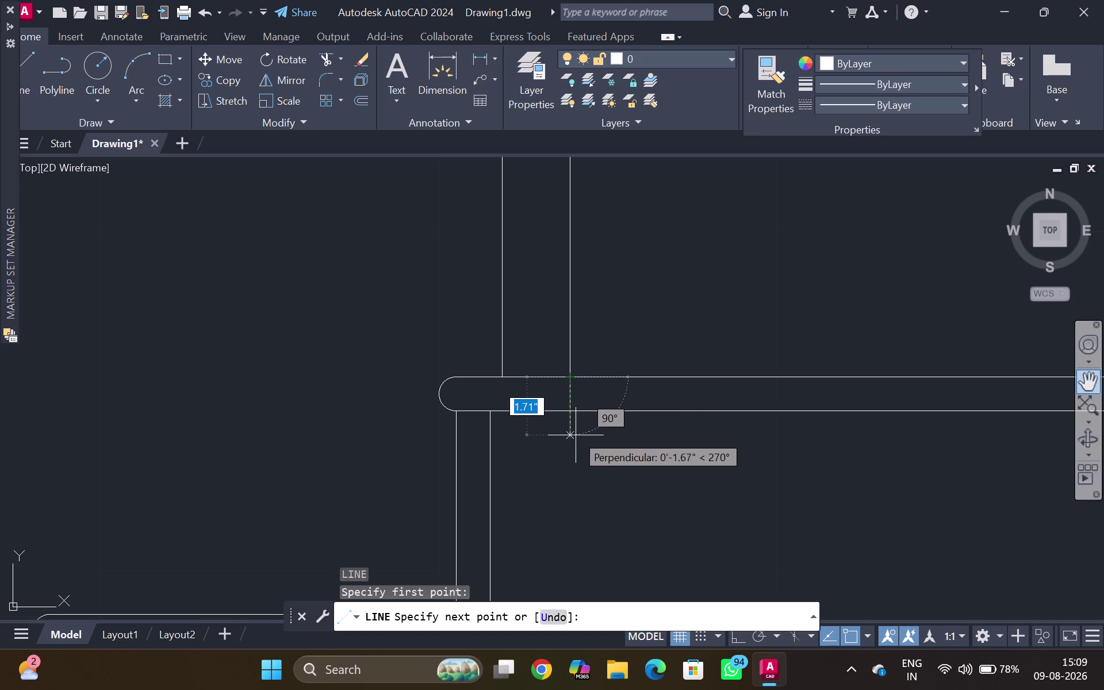
click(575, 435)
key(Escape)
scroll(down, 3)
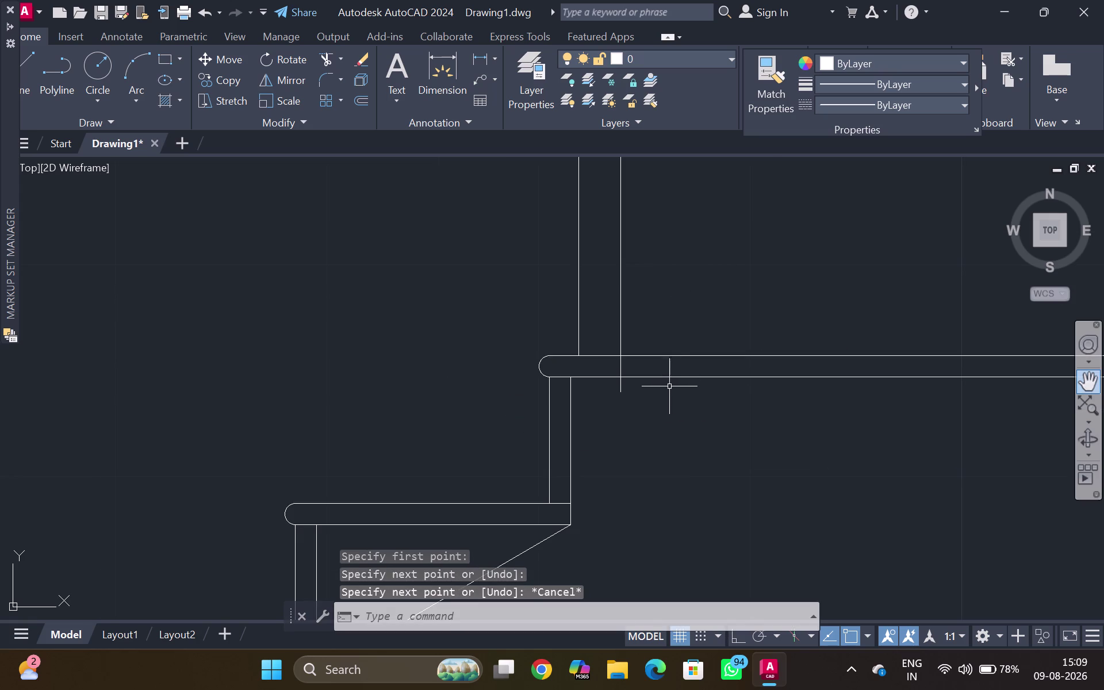
click(662, 356)
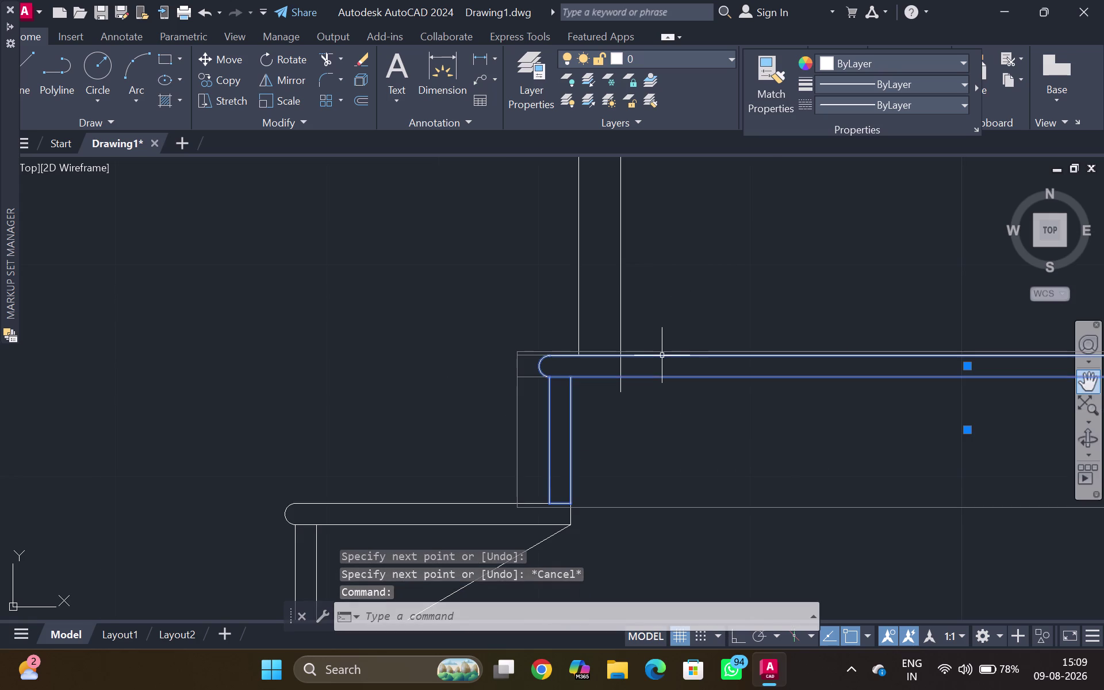
Try to explode the landing tread, then cancel the command.
key(x)
key(Return)
click(666, 356)
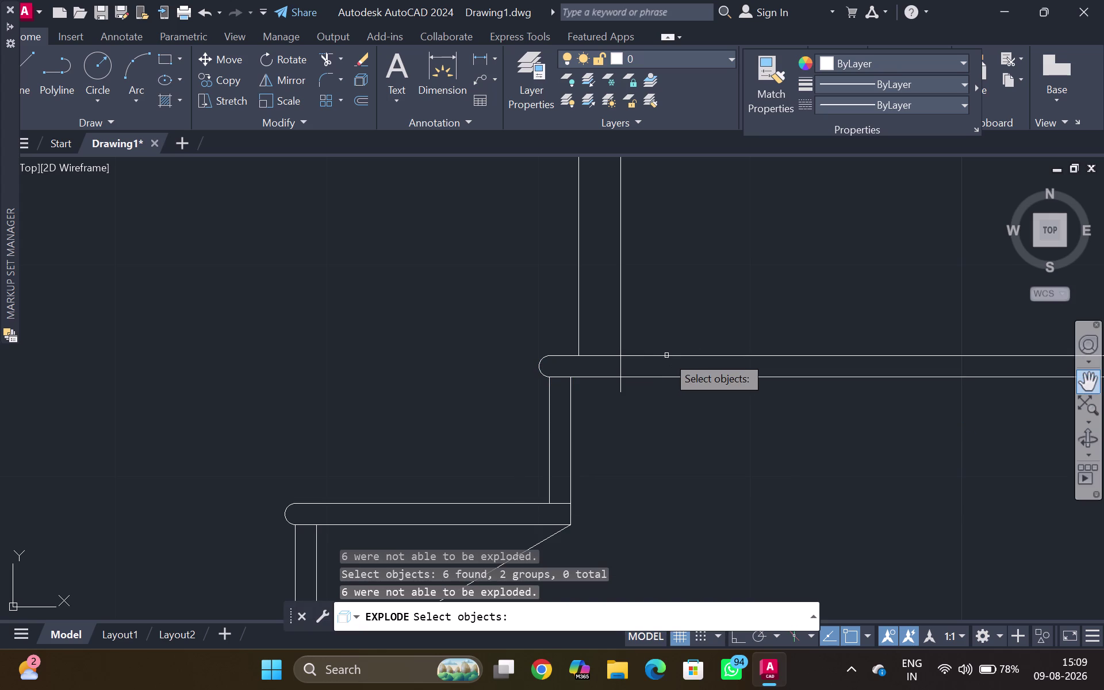
click(666, 355)
key(Escape)
click(667, 355)
key(Escape)
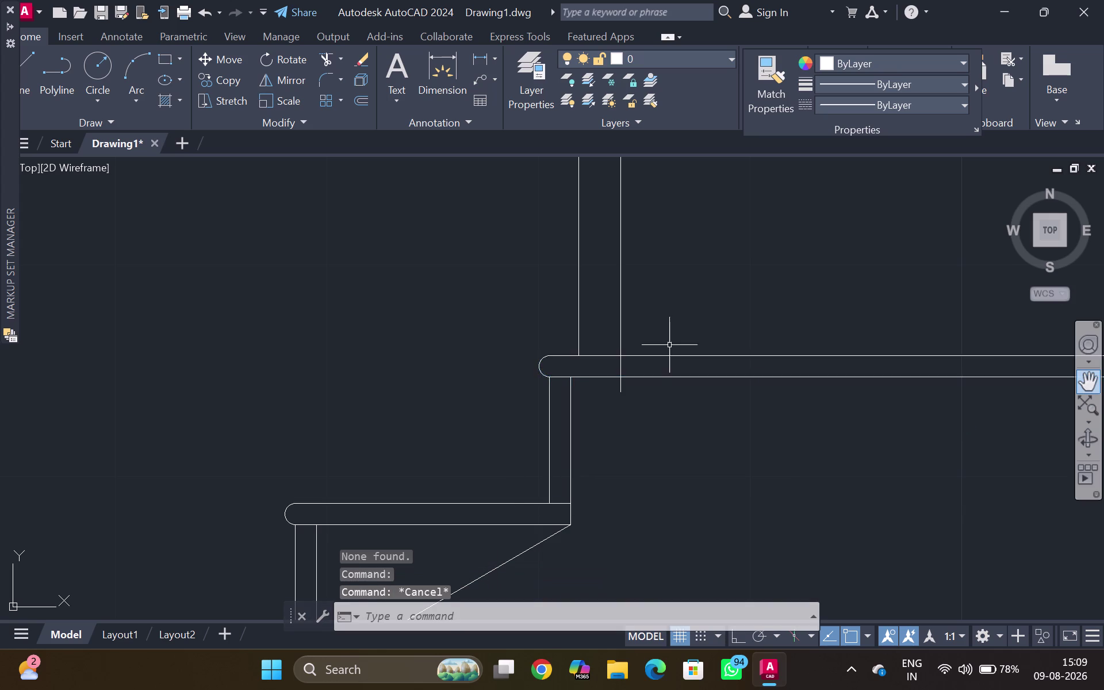
scroll(down, 3)
scroll(up, 3)
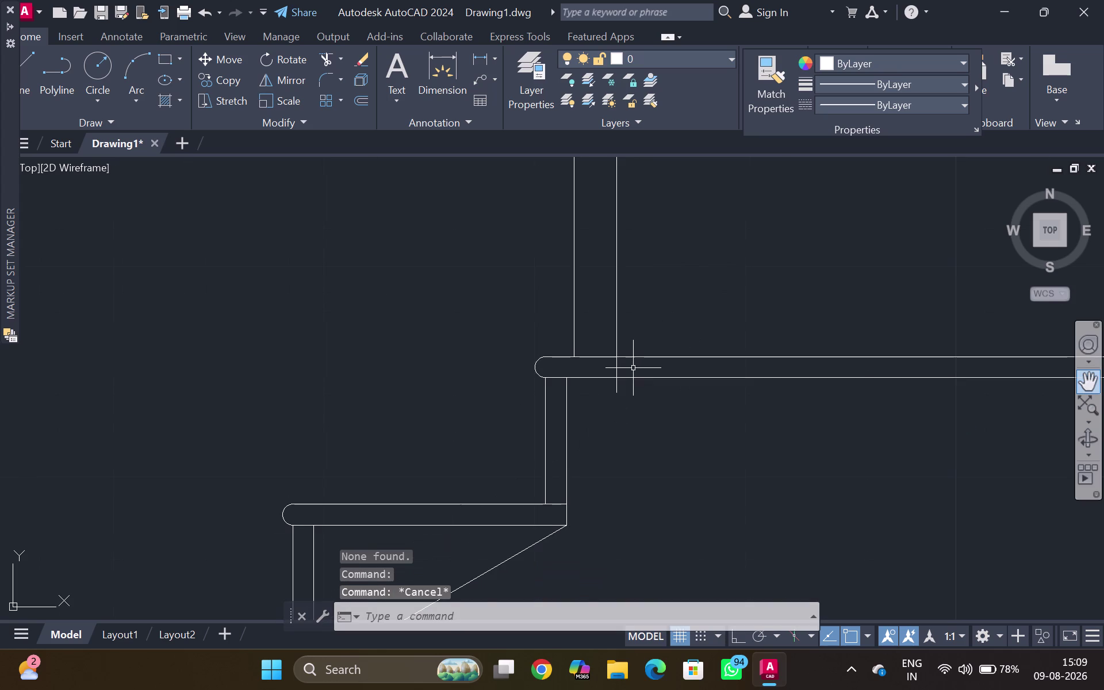
Undo four steps, removing the short line through the tread.
key(ctrl+z)
key(ctrl+z)
key(ctrl+z)
key(ctrl+z)
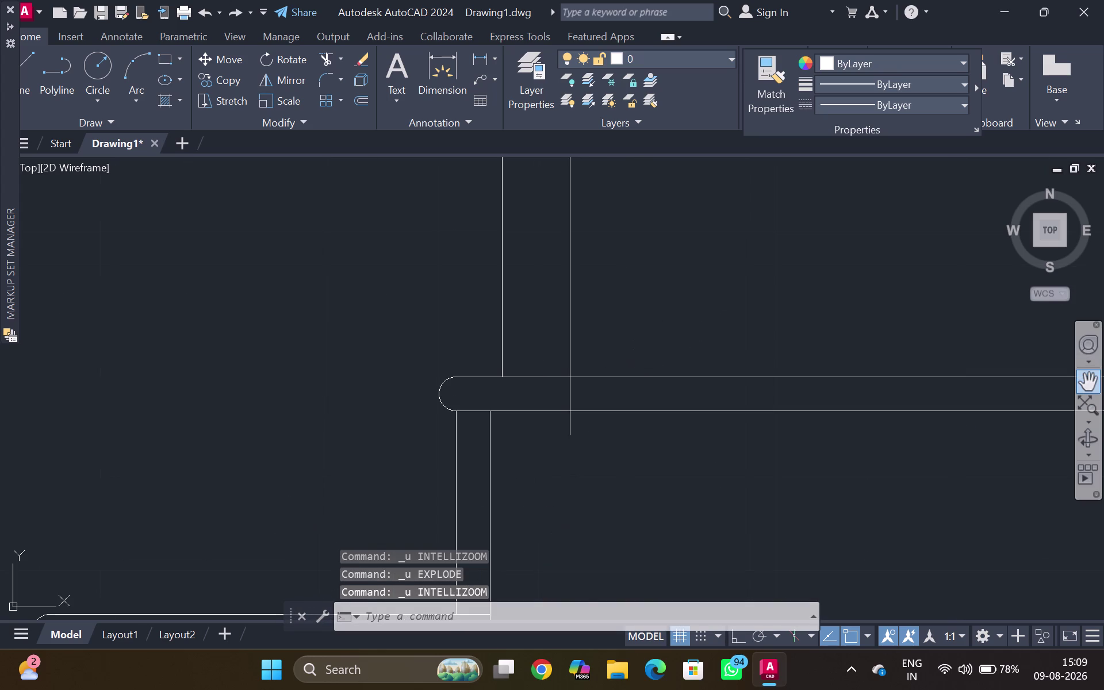
scroll(down, 3)
middle_drag(715, 352, 624, 365)
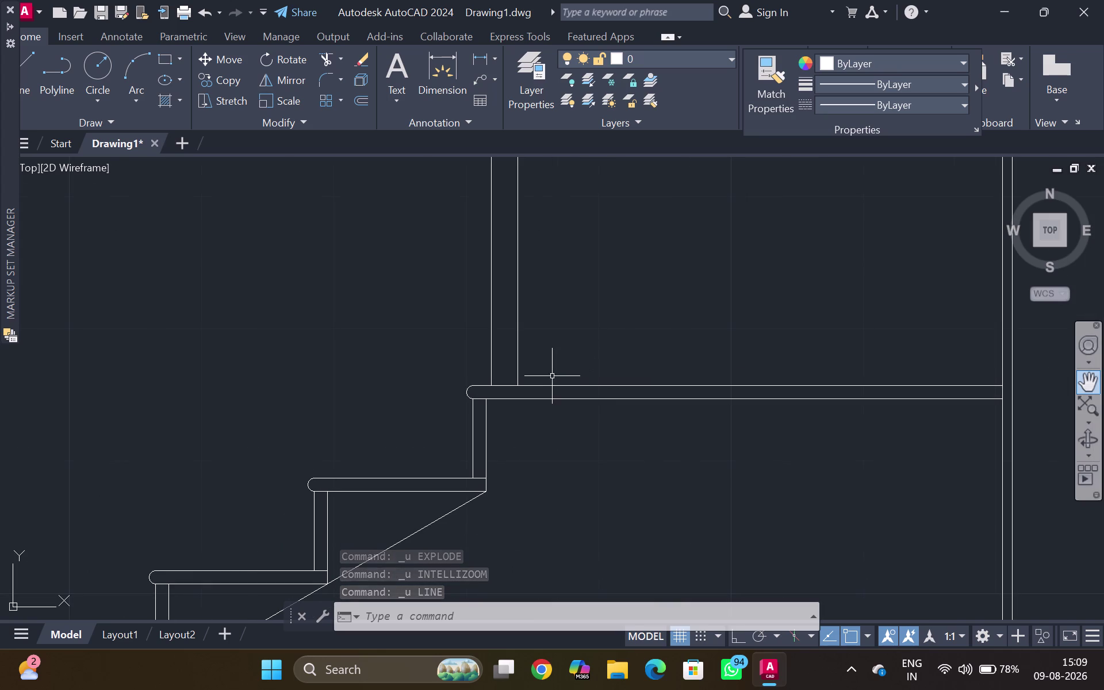
Draw a 1' line from the post base, then undo the misplaced line.
key(l)
key(Return)
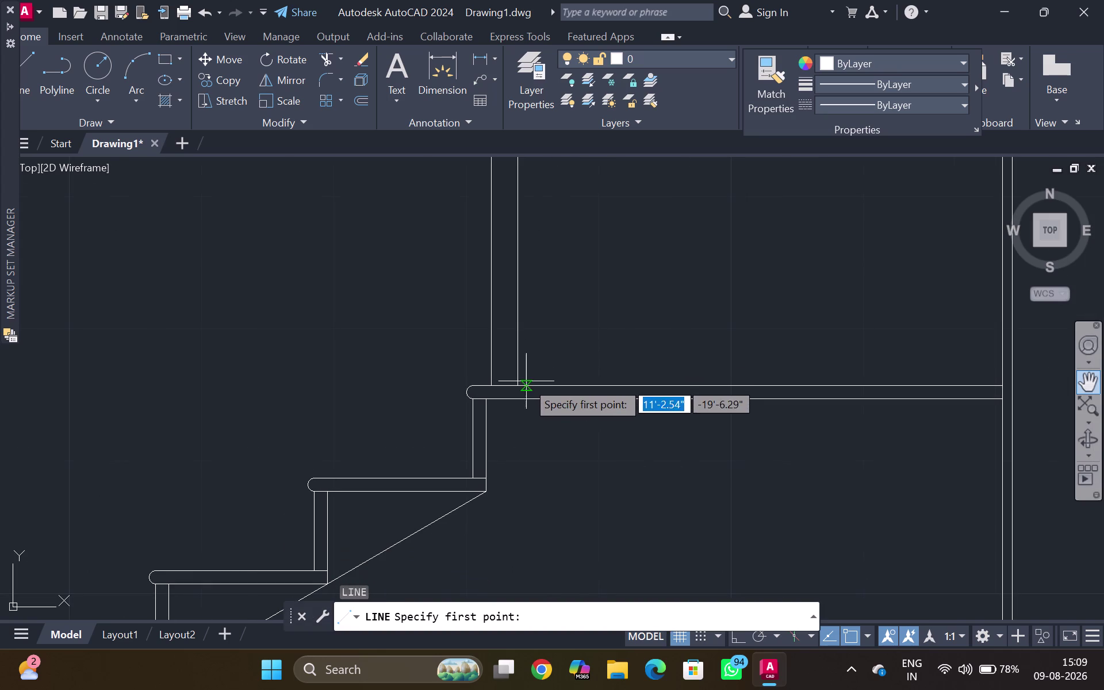
scroll(up, 3)
click(504, 389)
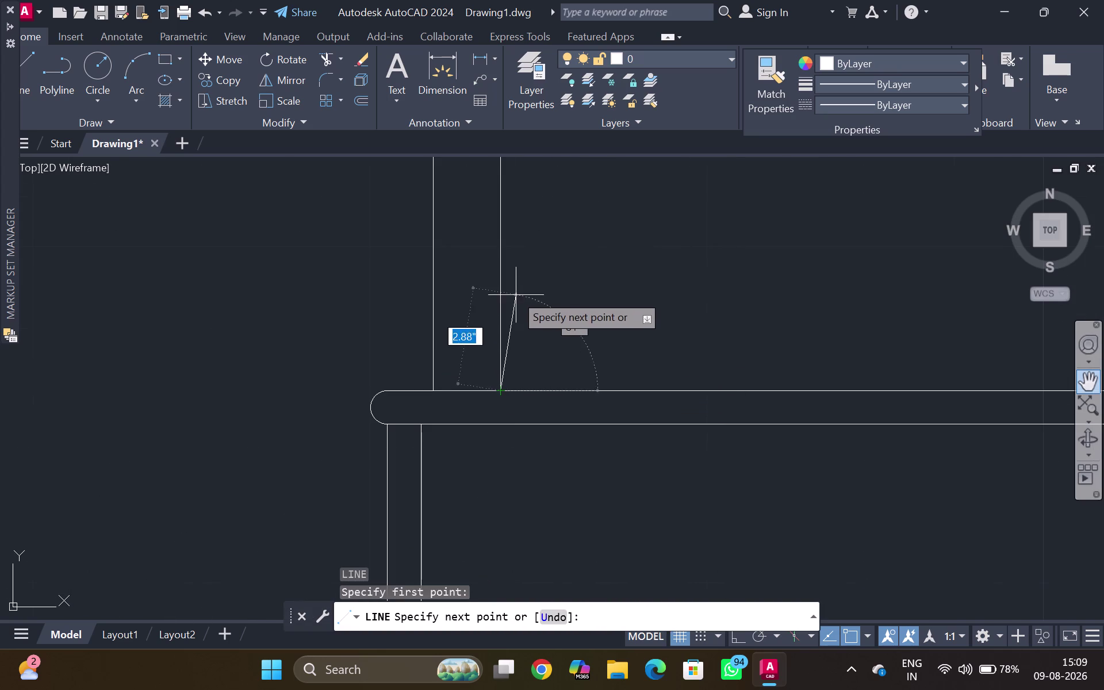
key(1)
key(apostrophe)
key(Return)
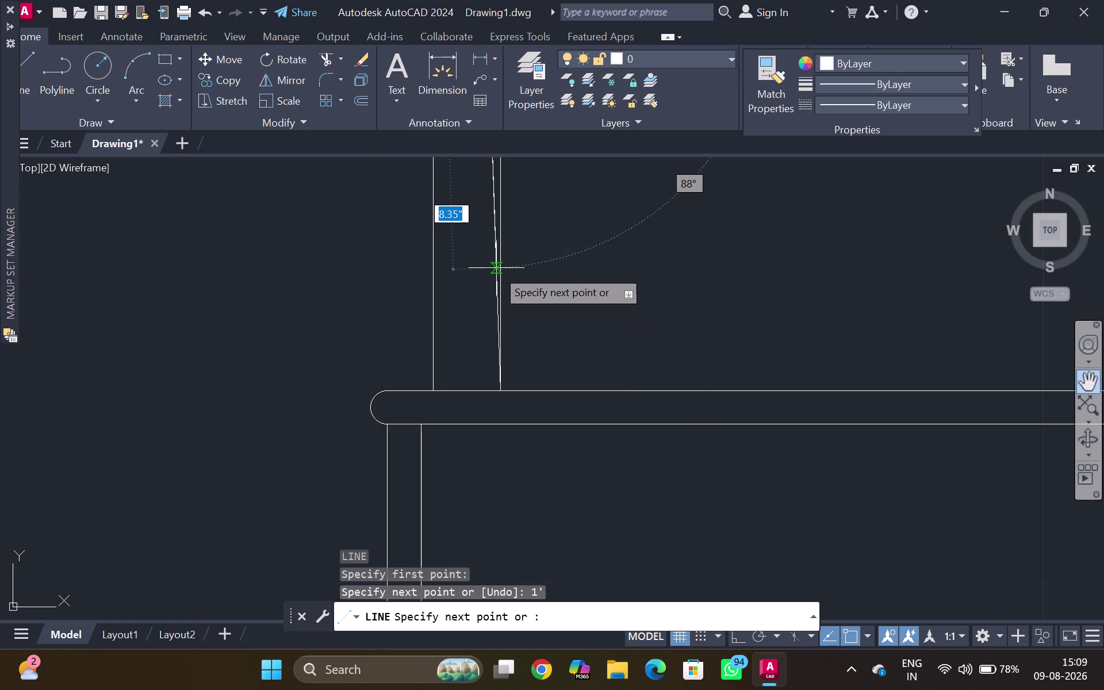
key(Escape)
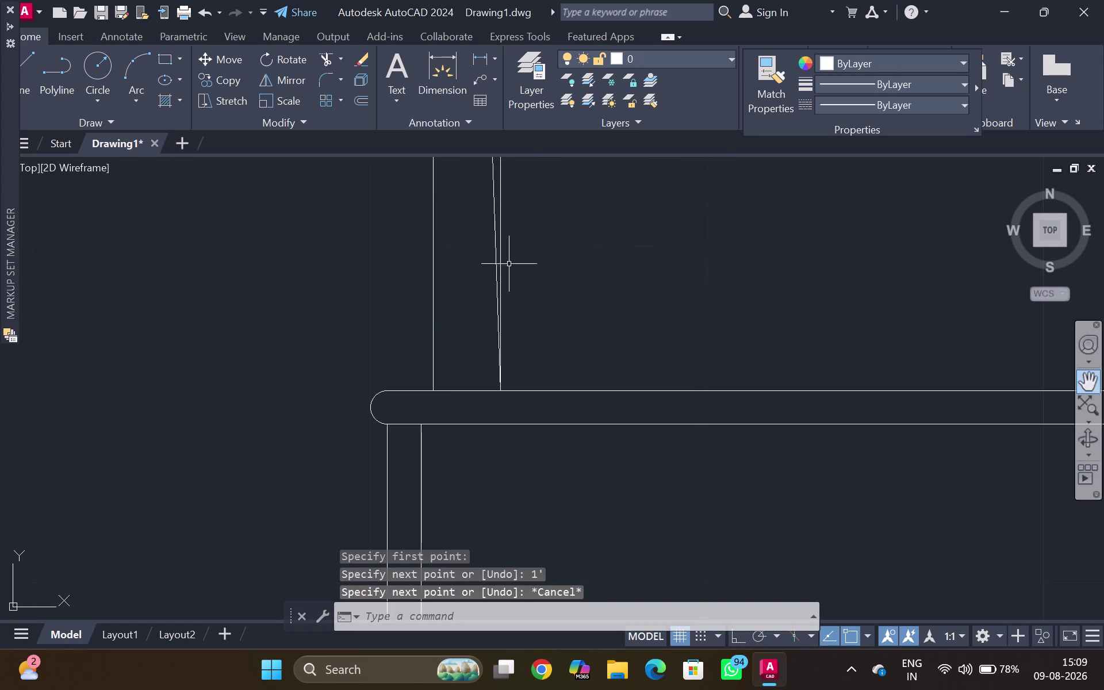
key(ctrl+z)
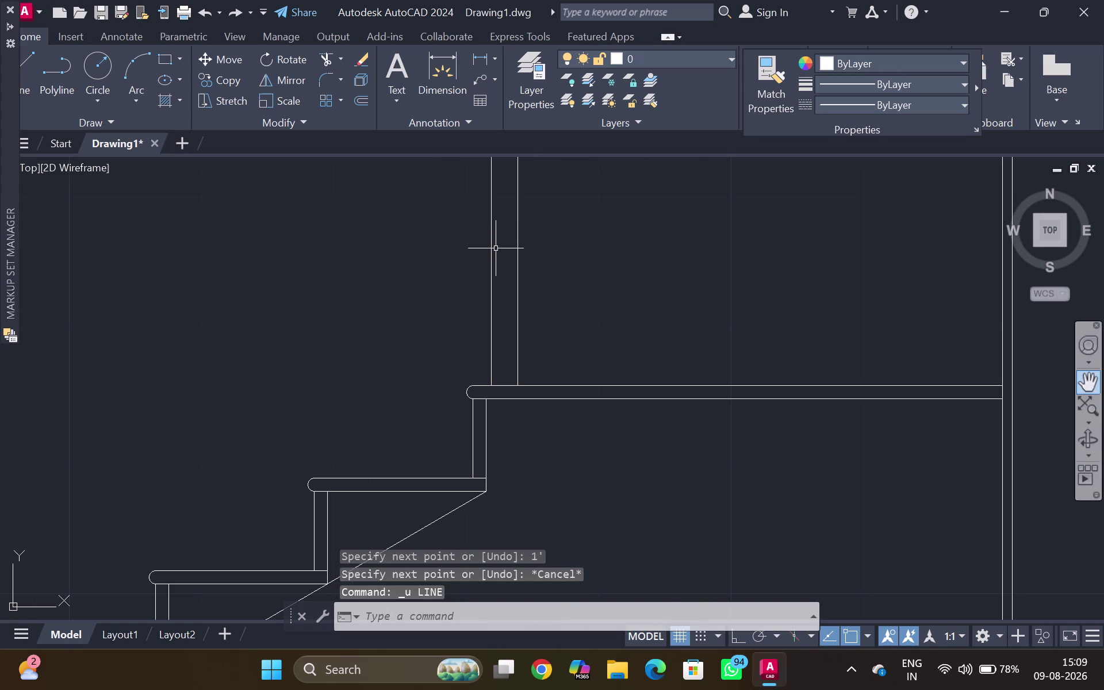
With Ortho on, draw a line 1' above the landing across to the wall.
key(ctrl+F8)
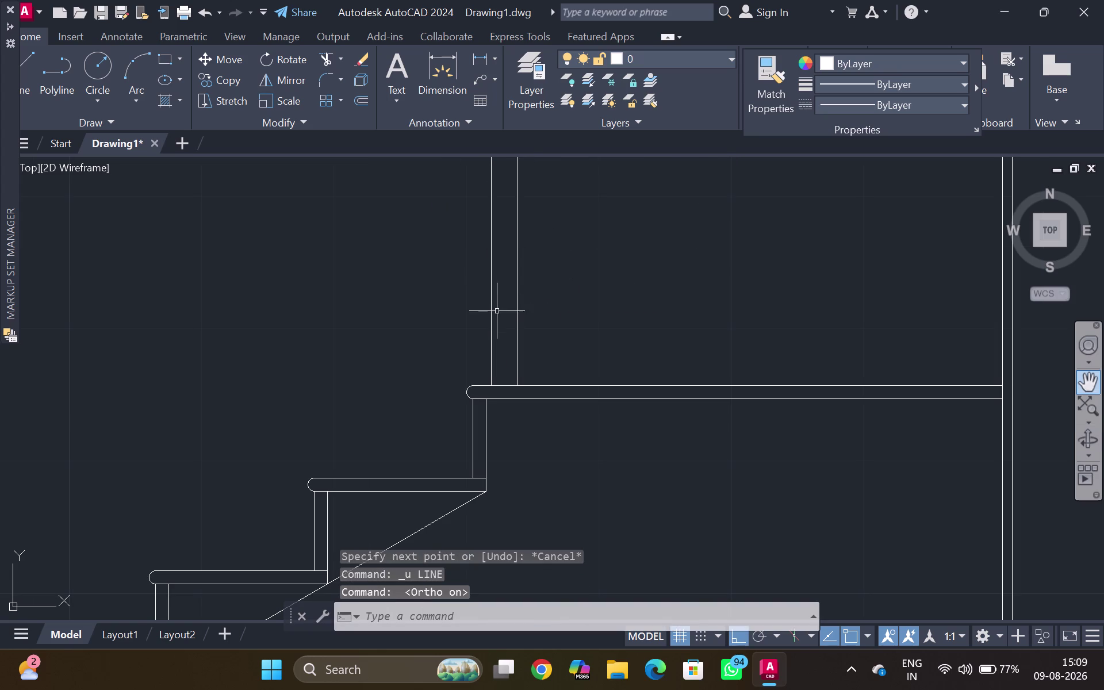
key(l)
key(Return)
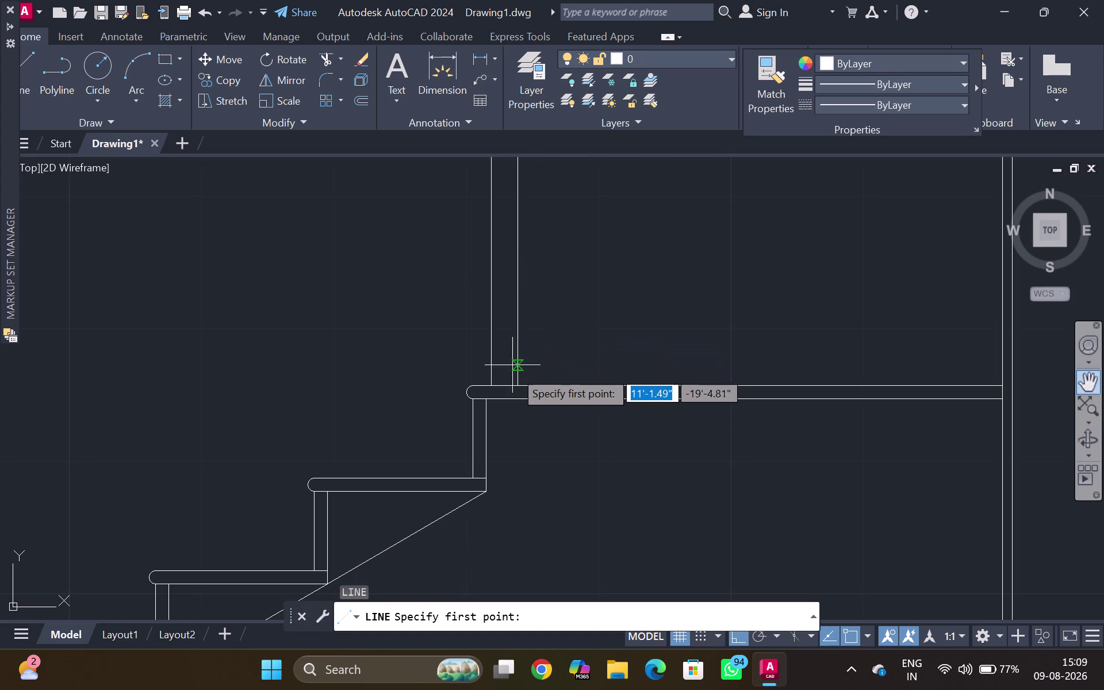
click(521, 384)
key(1)
key(apostrophe)
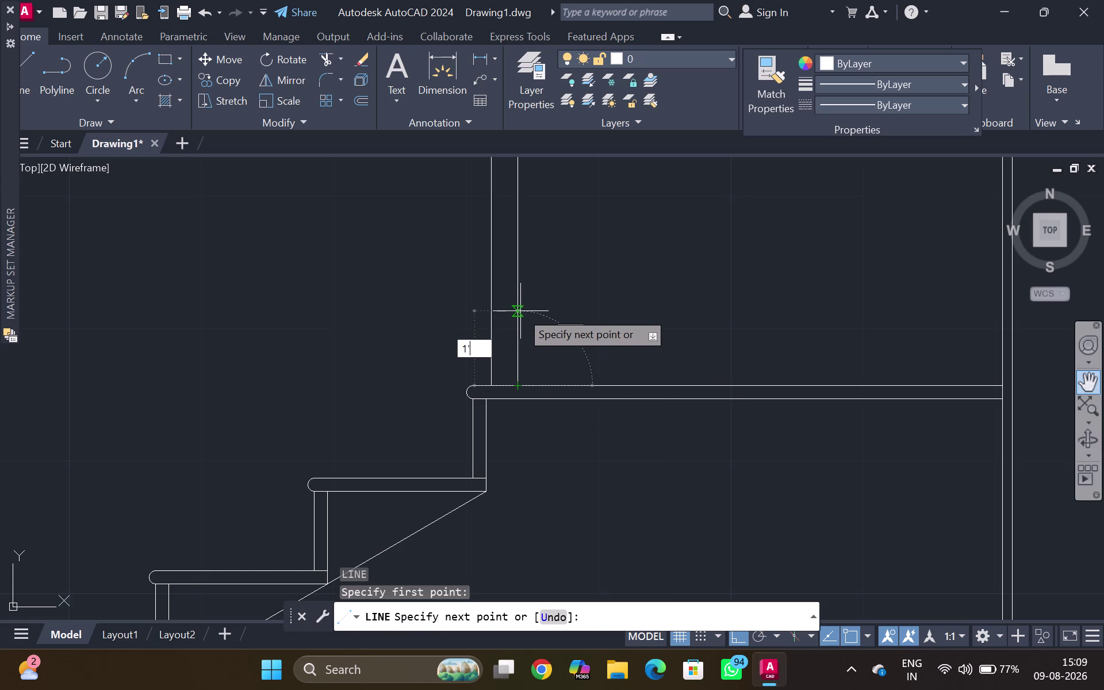
key(Return)
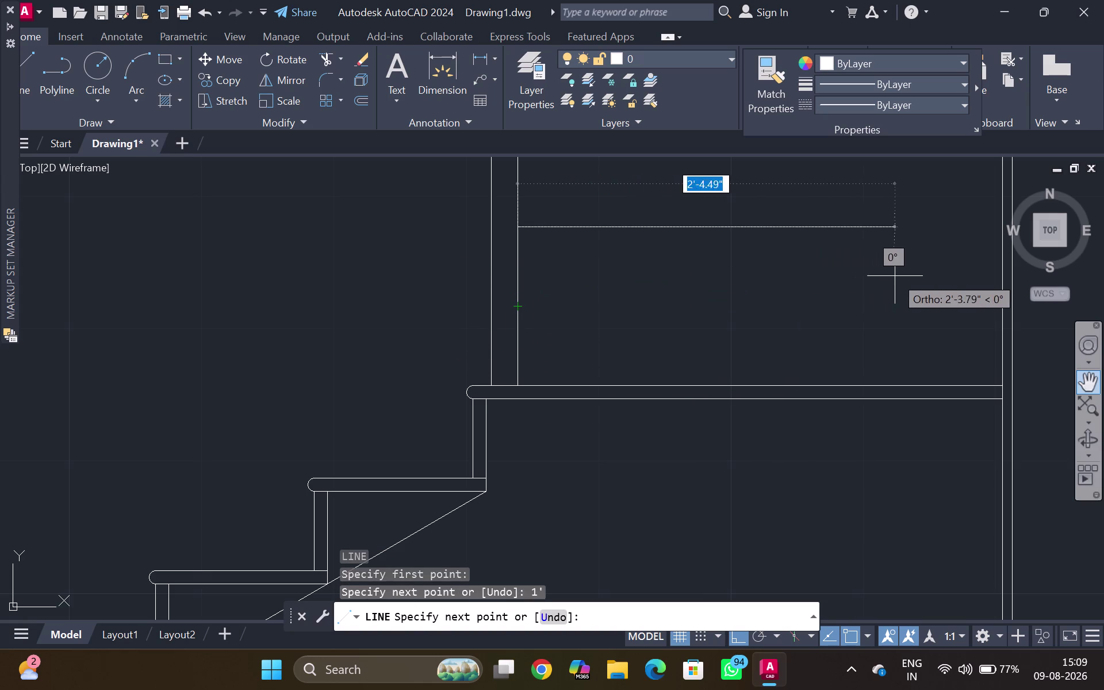
middle_drag(921, 273, 862, 329)
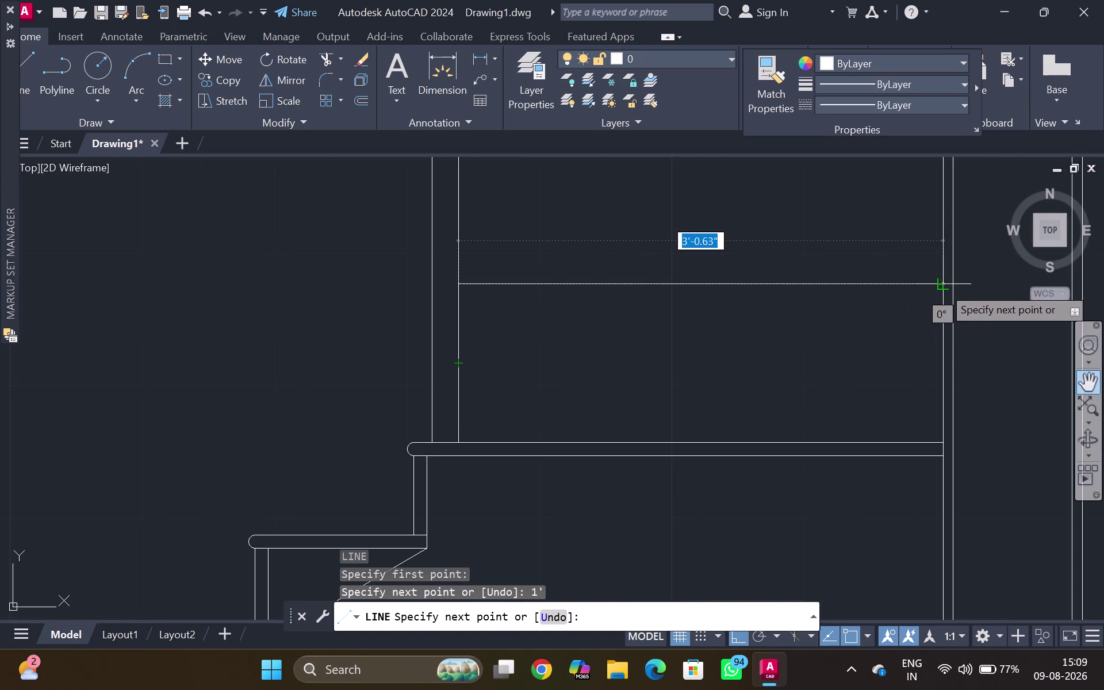
click(943, 286)
key(Escape)
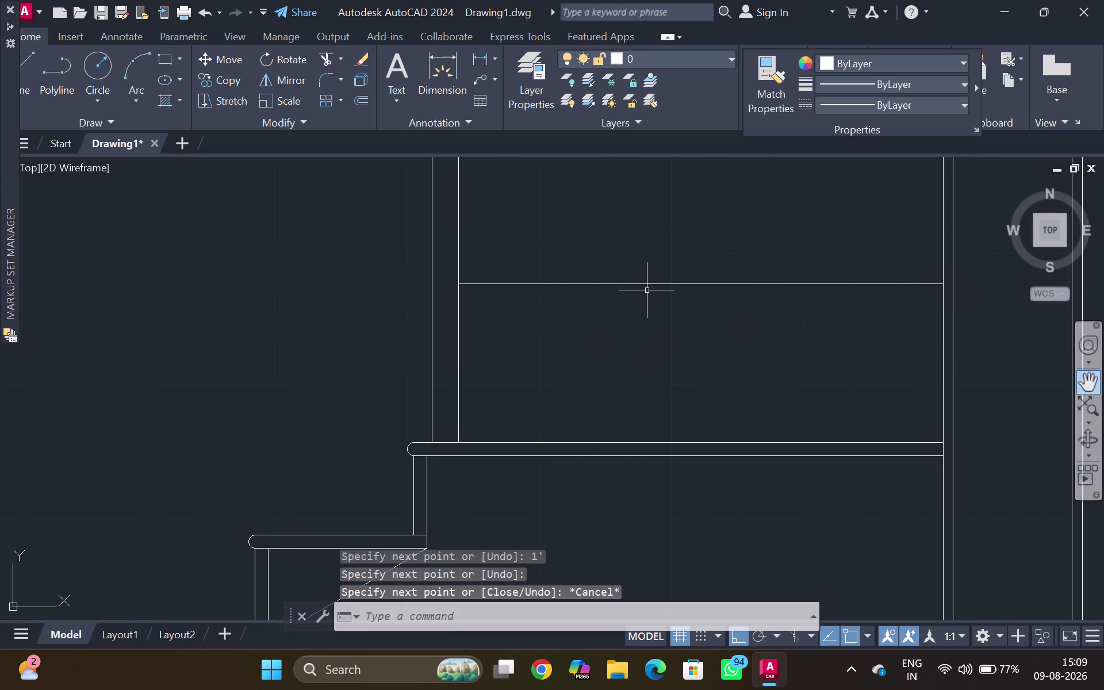
click(650, 283)
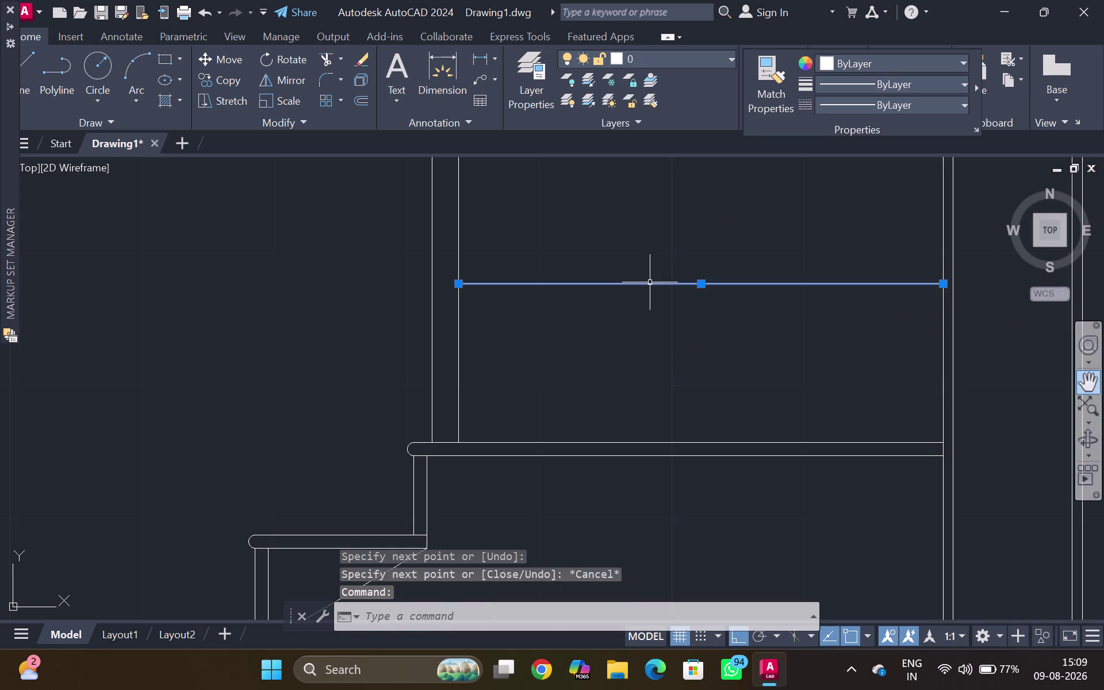
Offset the rail line 1" upward to form the second rail line.
key(o)
key(Return)
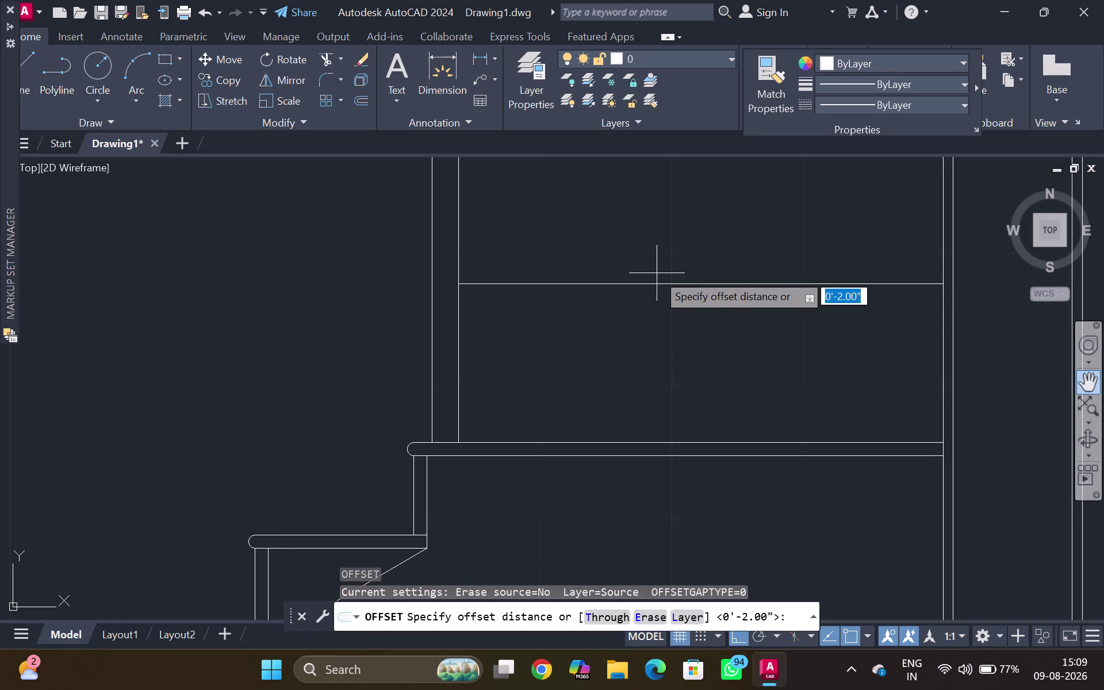
key(1)
key(shift+quotedbl)
key(Return)
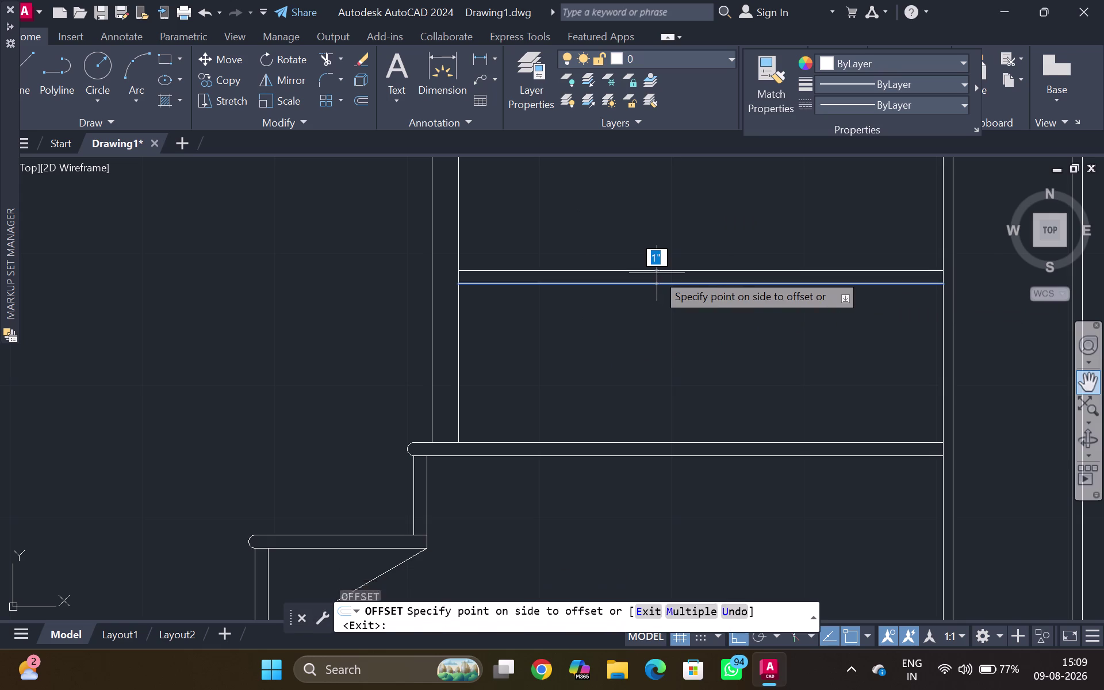
click(657, 272)
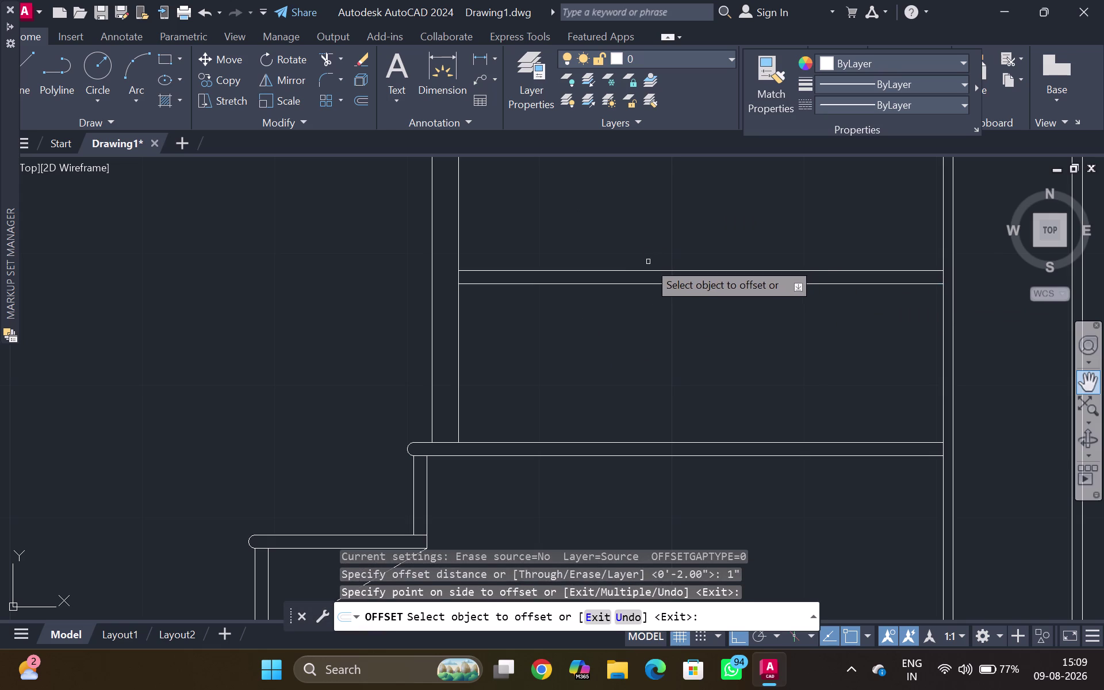
key(Escape)
Select both rail lines and start COPY with CO.
click(631, 271)
click(629, 282)
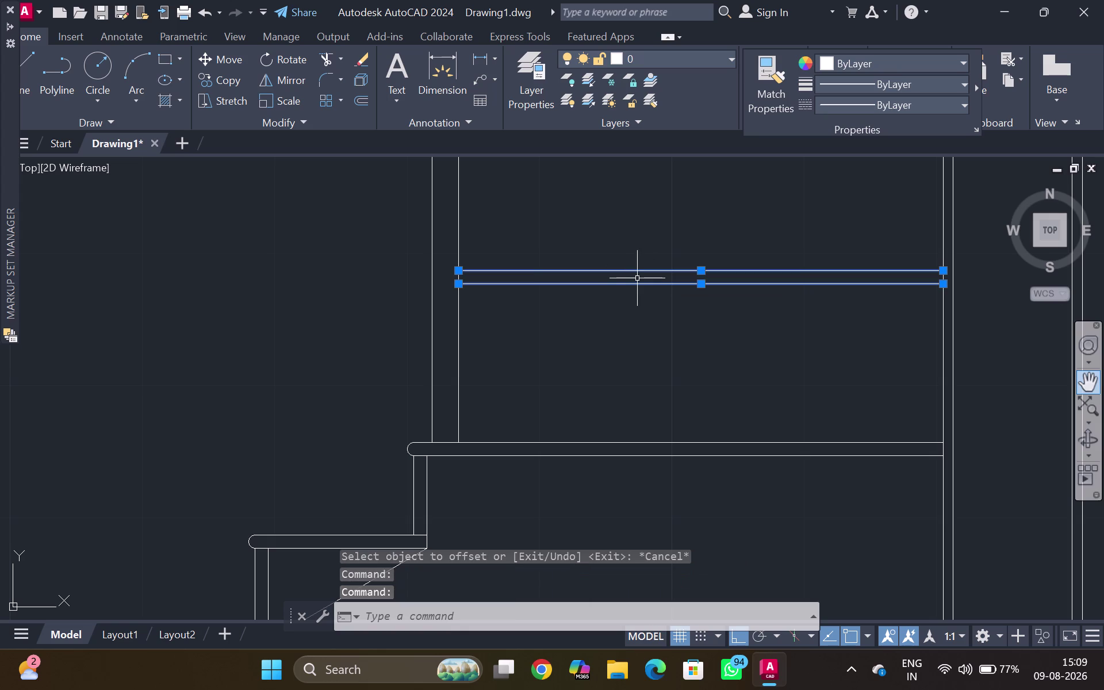
text(CO)
key(Return)
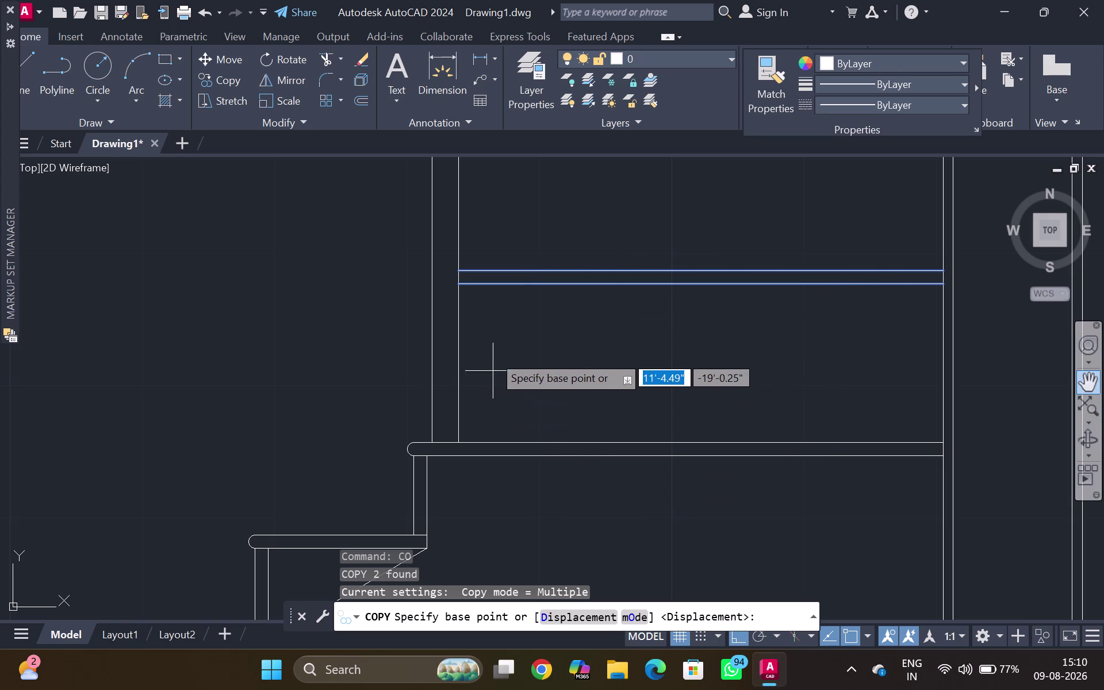
scroll(up, 3)
click(465, 310)
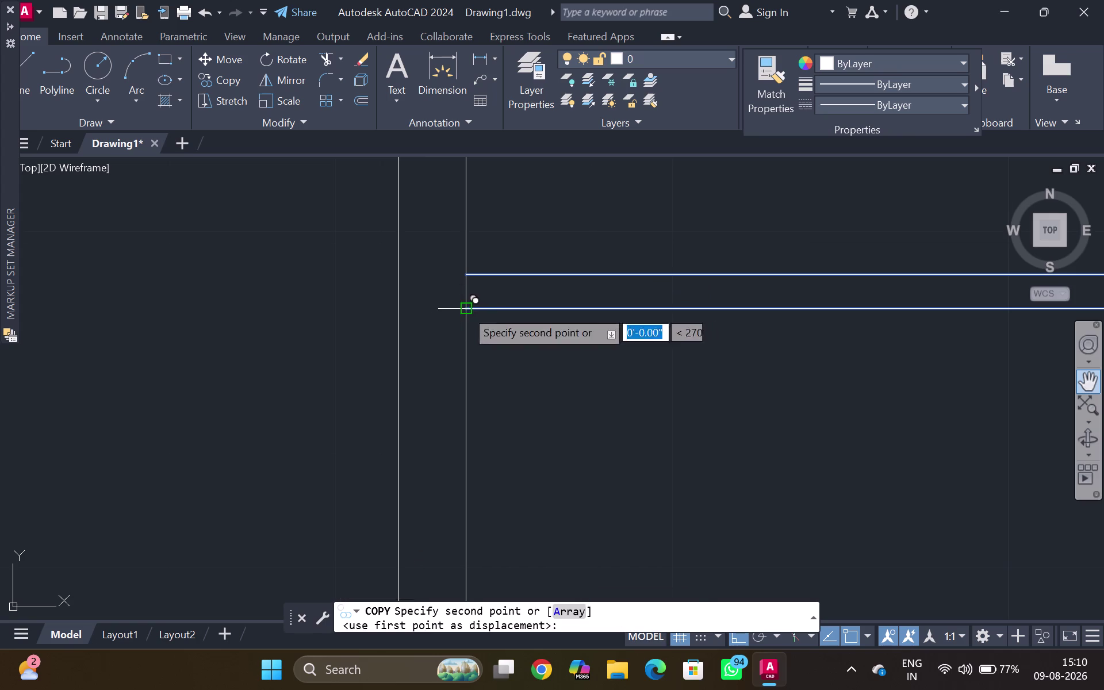
scroll(down, 3)
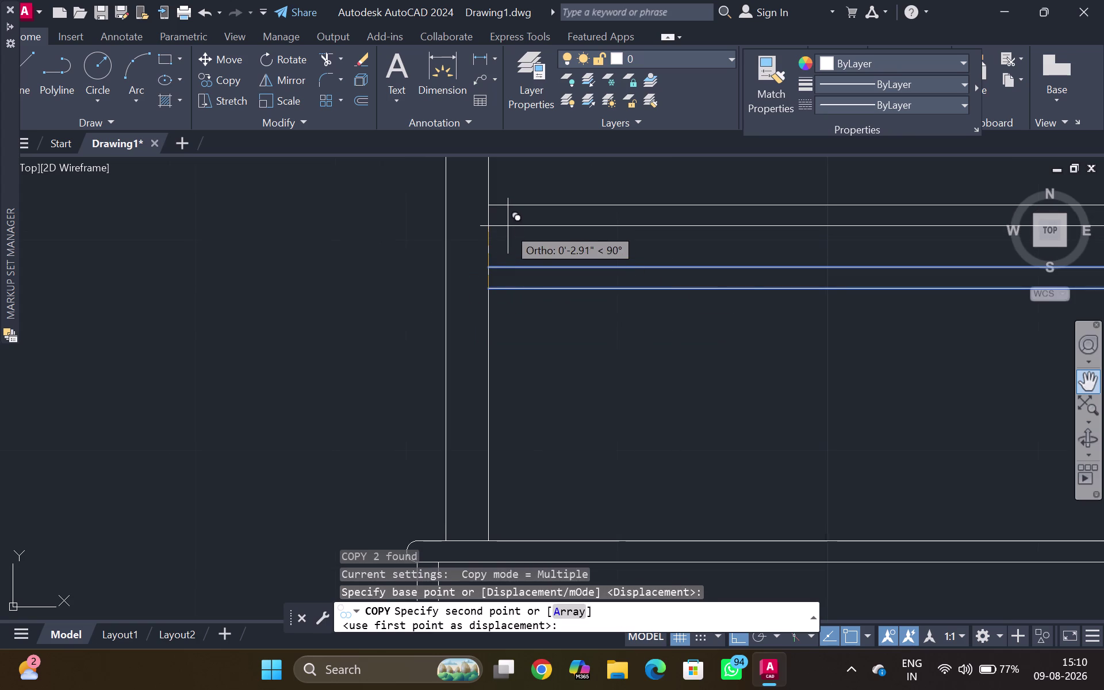
click(575, 611)
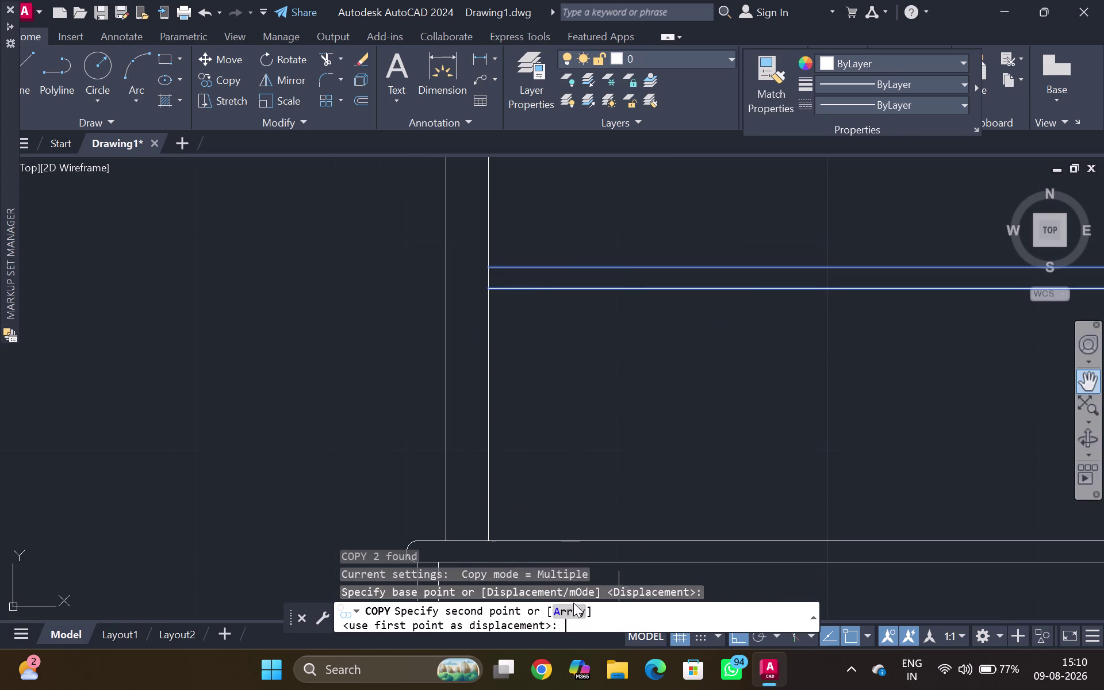
key(5)
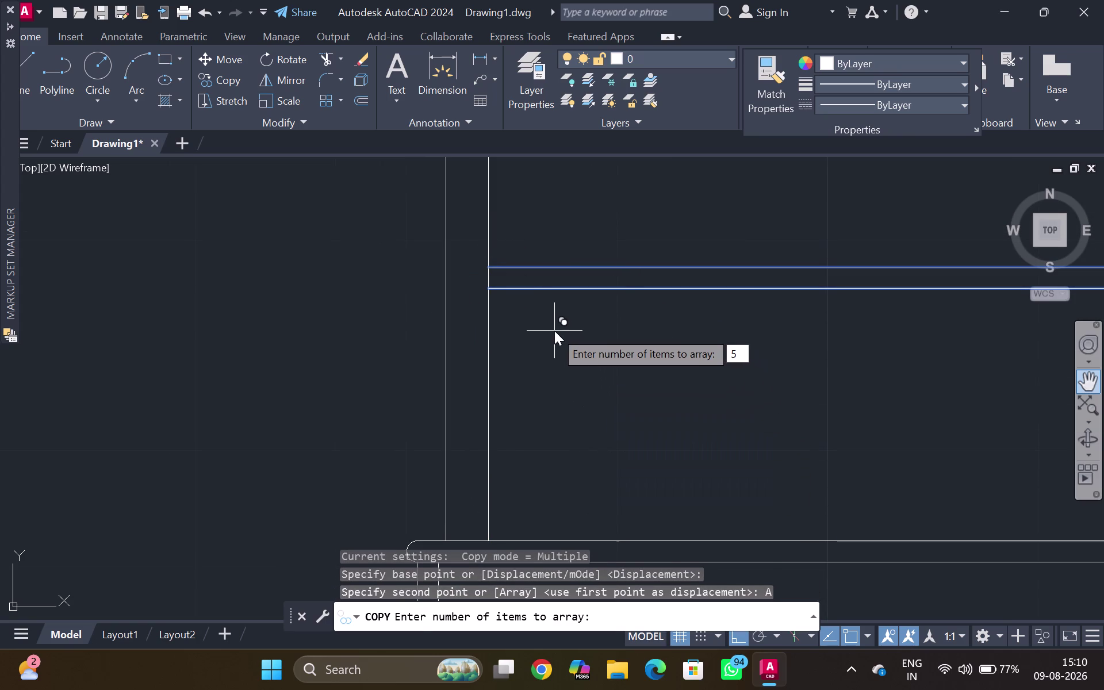
key(Return)
middle_drag(539, 309, 535, 462)
key(1)
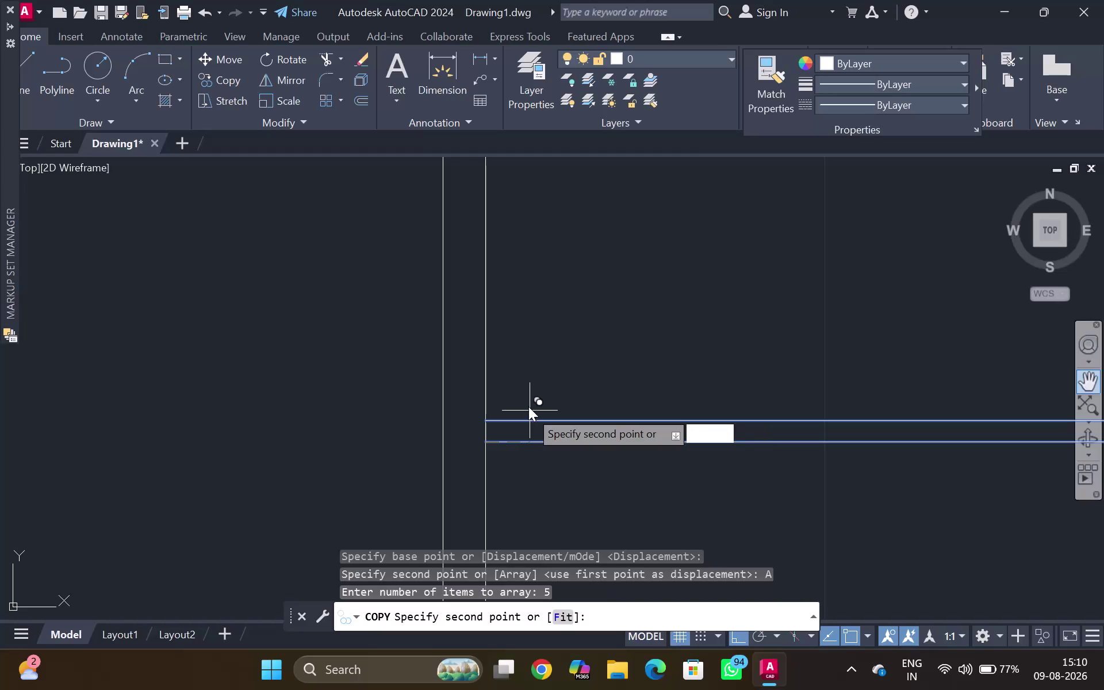
key(apostrophe)
key(Return)
scroll(down, 3)
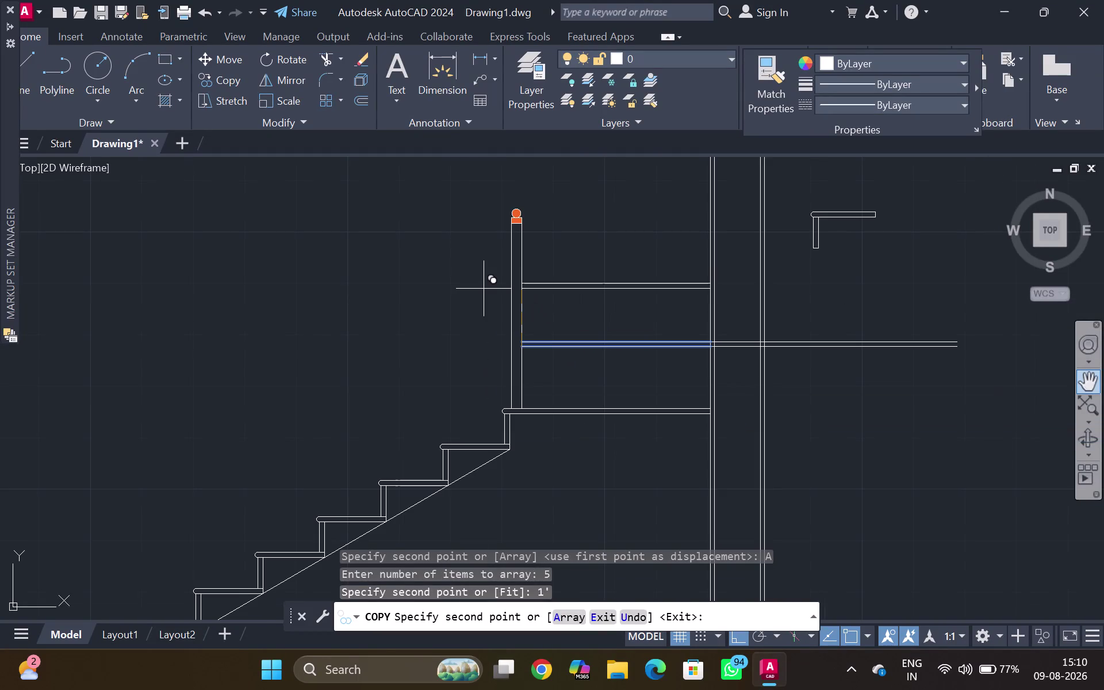
scroll(down, 3)
scroll(down, 3)
scroll(down, 3)
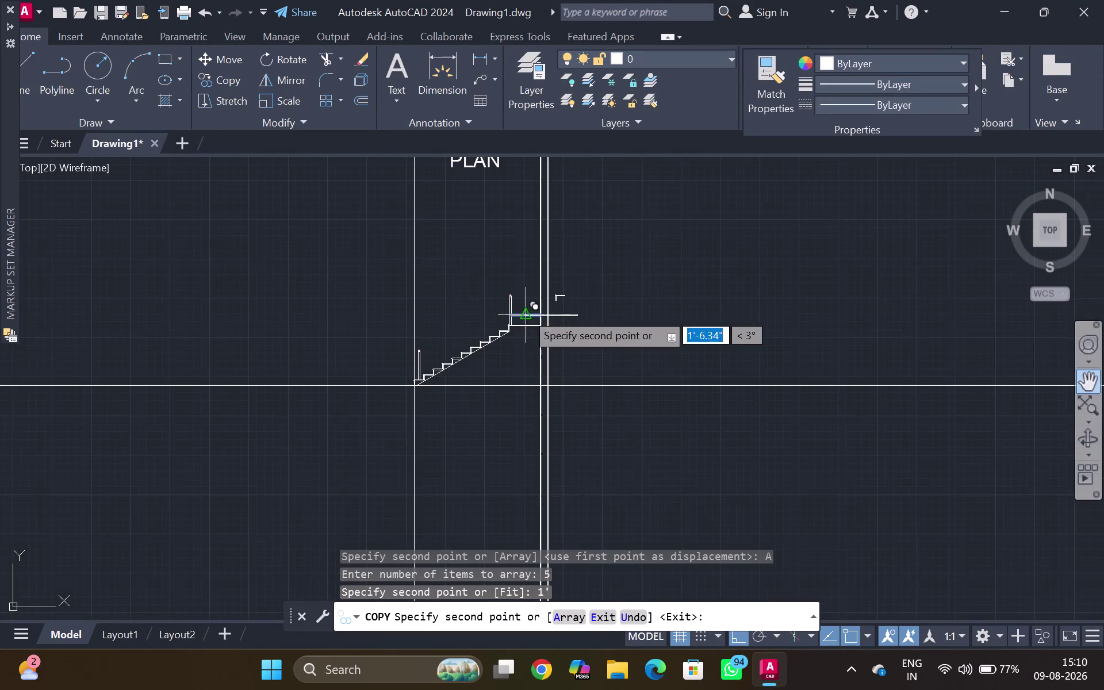
scroll(up, 3)
scroll(down, 3)
scroll(up, 3)
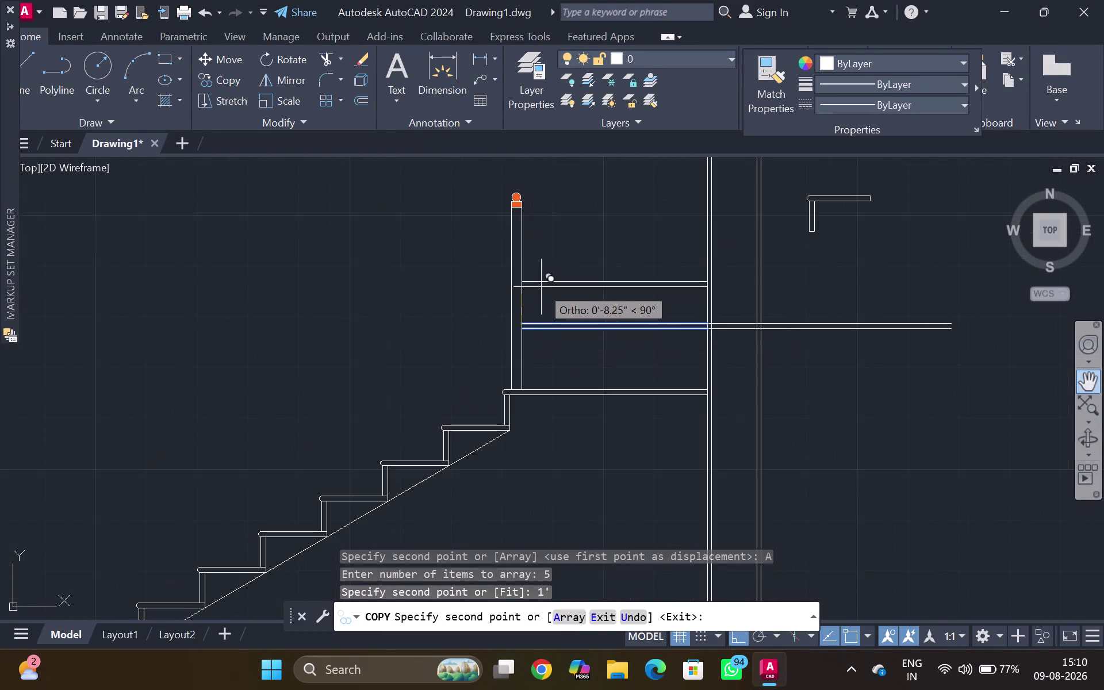
scroll(up, 3)
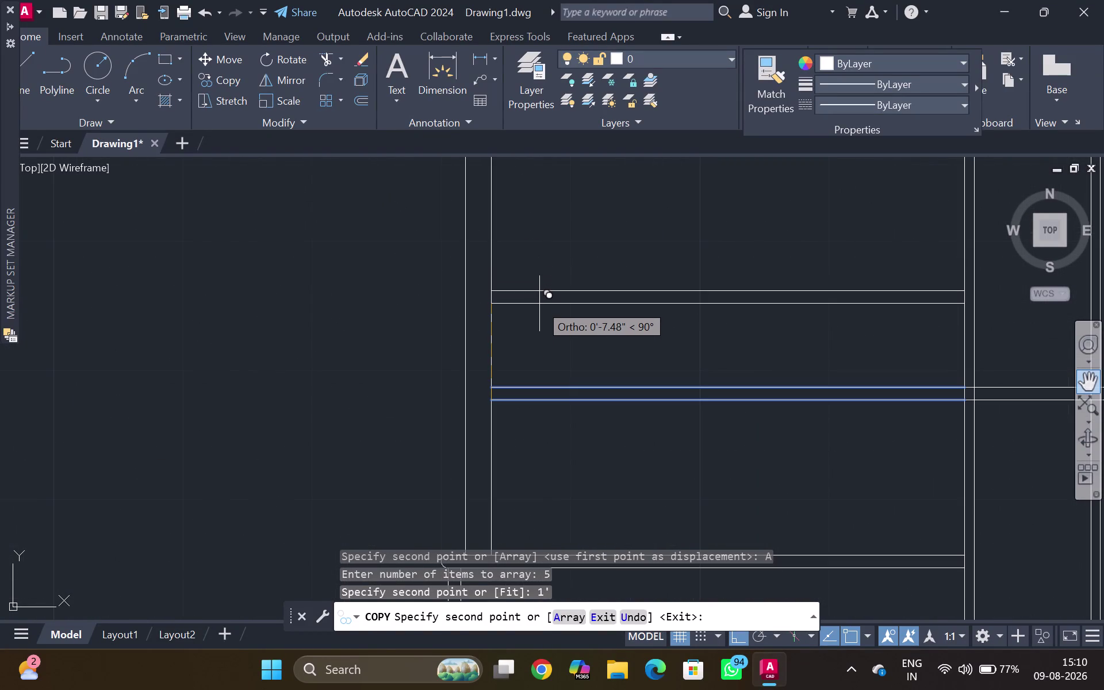
key(ctrl+z)
scroll(down, 3)
key(ctrl+z)
key(ctrl+z)
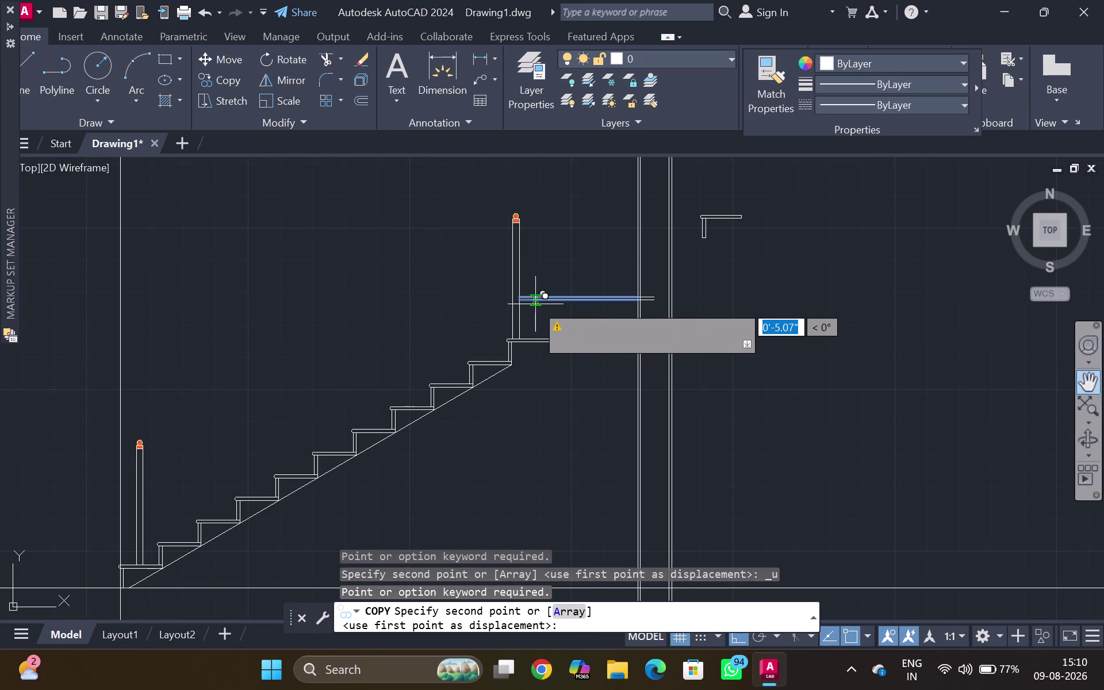
key(ctrl+z)
key(ctrl+z)
key(ctrl+z)
key(ctrl+z)
key(Escape)
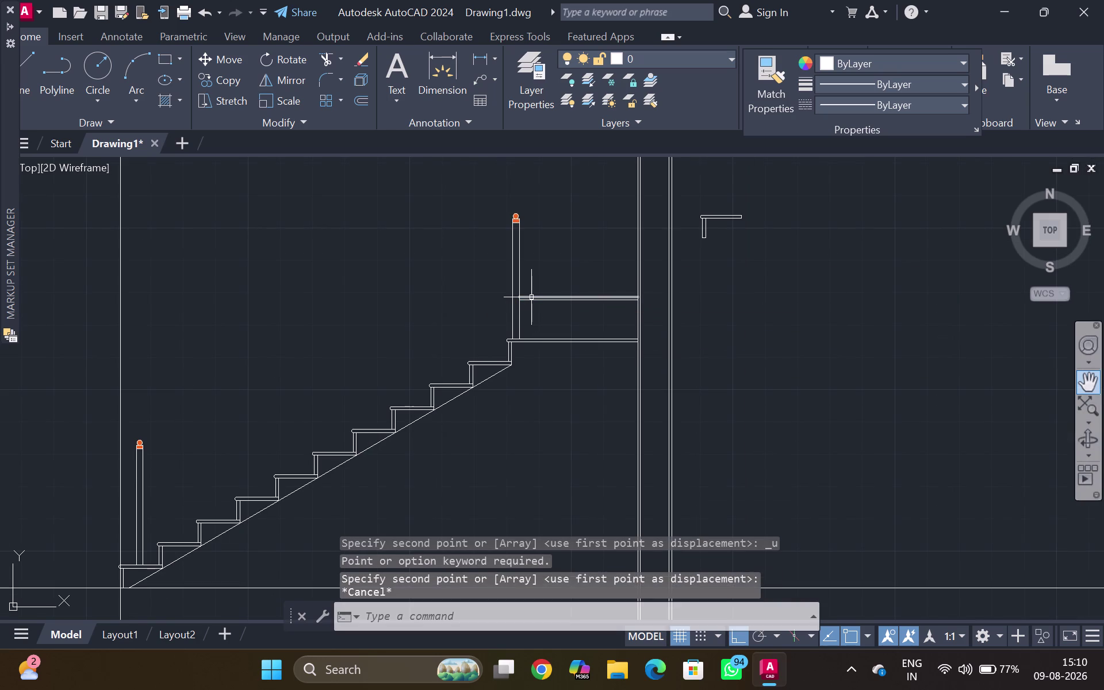
scroll(down, 3)
scroll(up, 3)
click(531, 296)
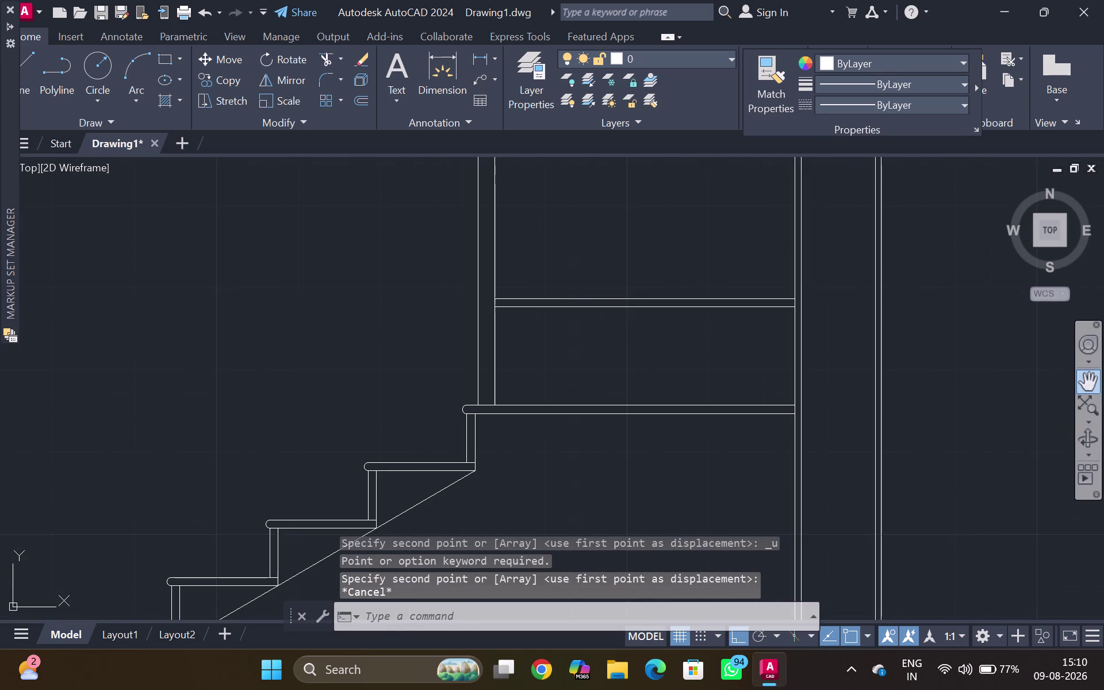
click(529, 295)
click(528, 298)
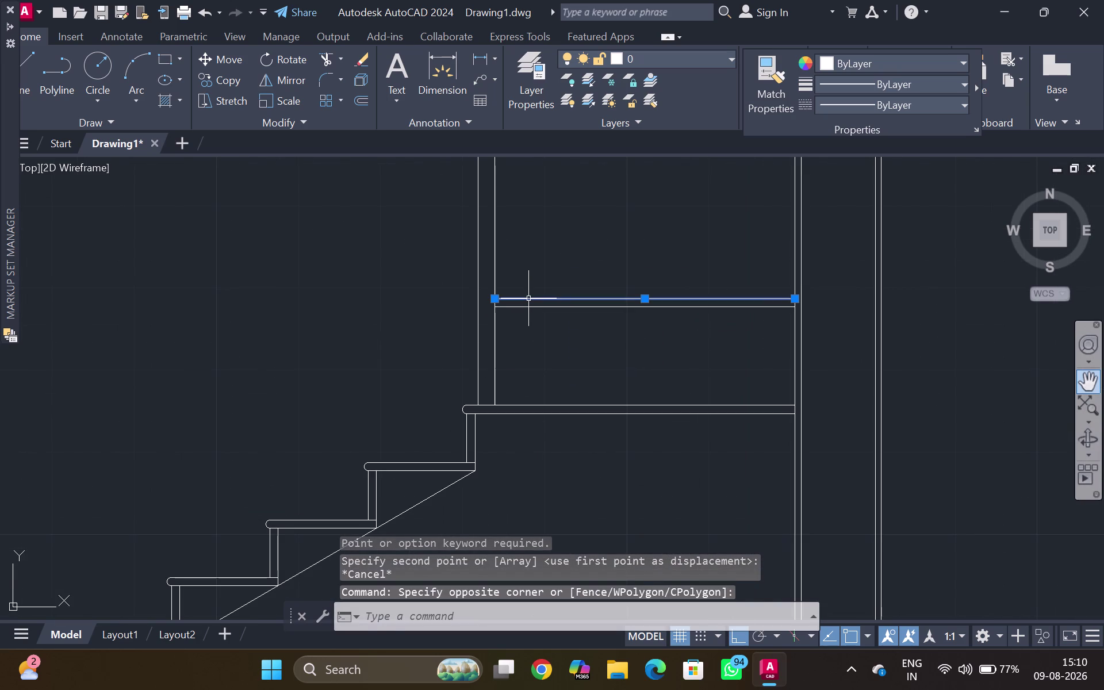
click(528, 309)
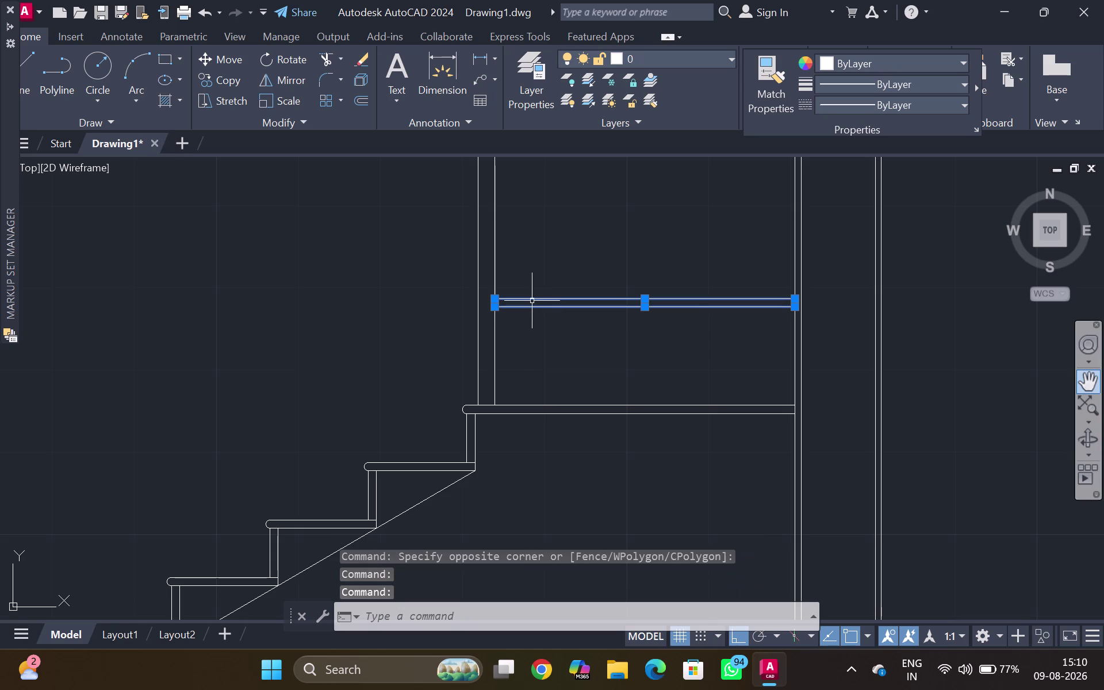
key(c)
key(o)
key(Return)
scroll(up, 3)
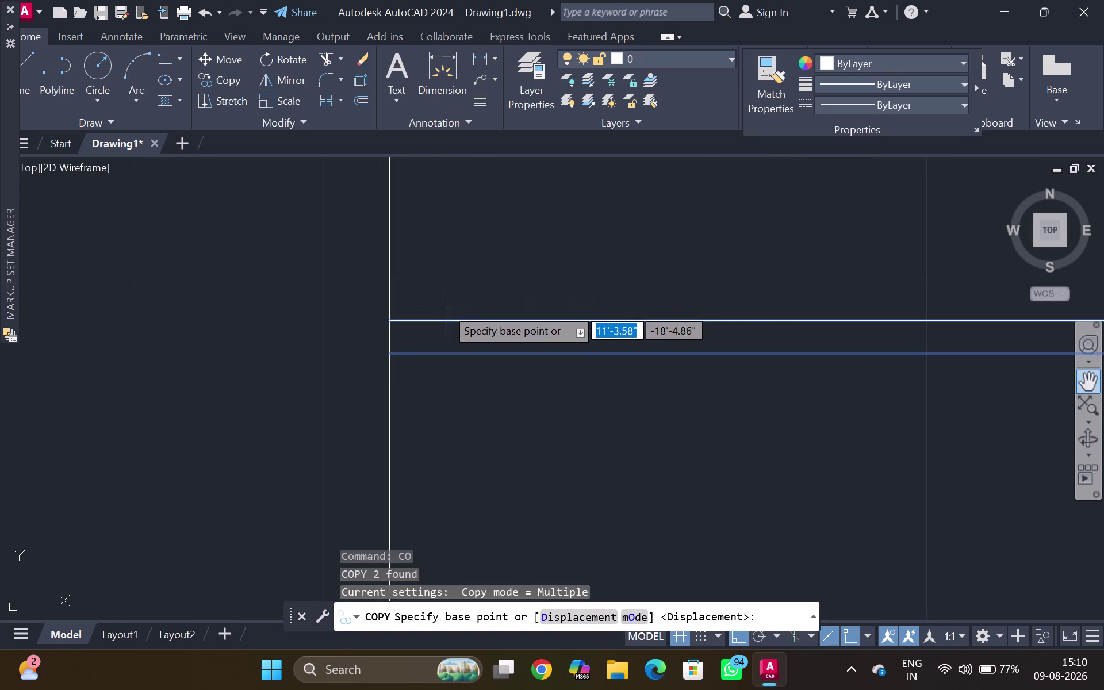
Array-copy the double rail lines into 5 items spaced 1' apart upward.
click(389, 353)
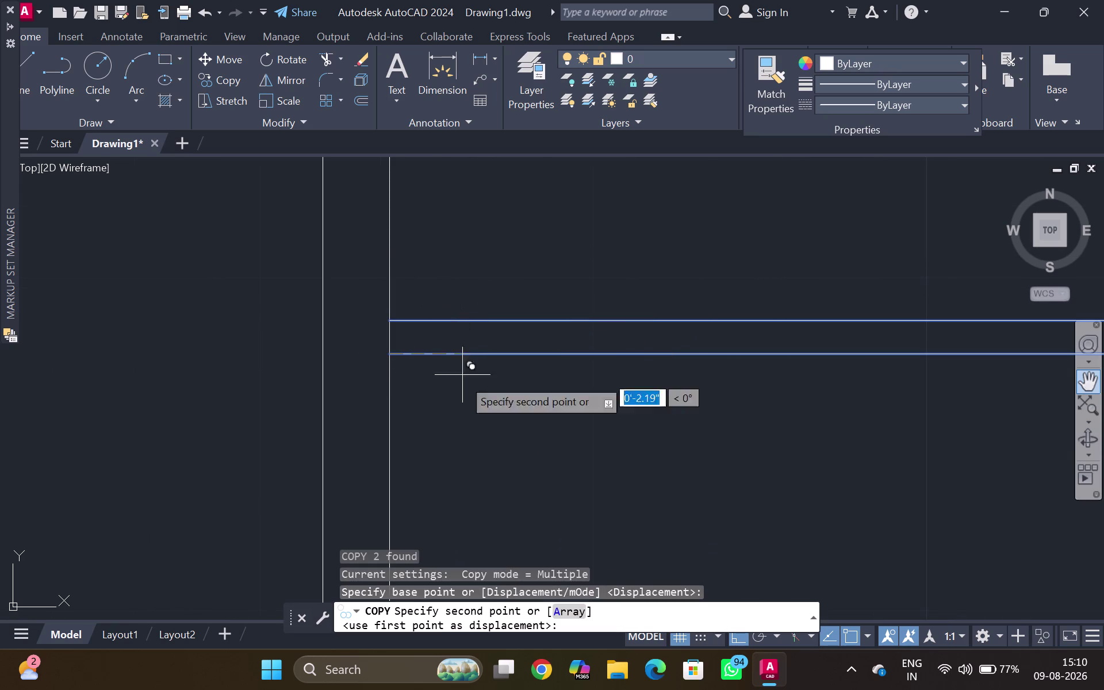
click(566, 607)
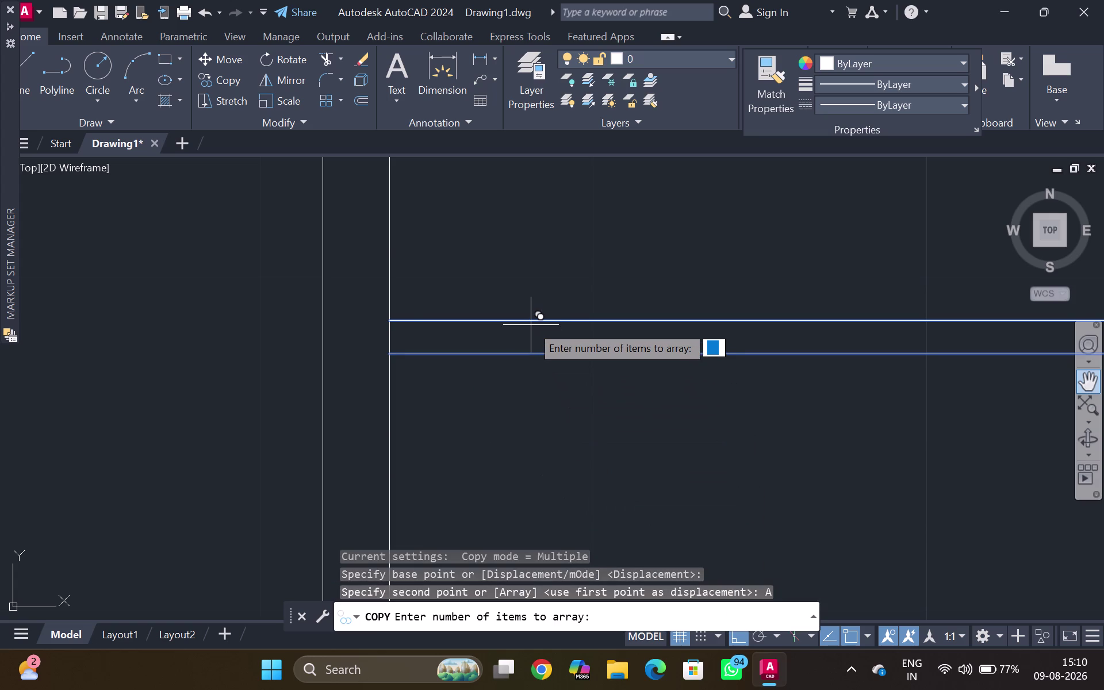
key(5)
key(Return)
scroll(down, 3)
middle_drag(517, 285, 518, 433)
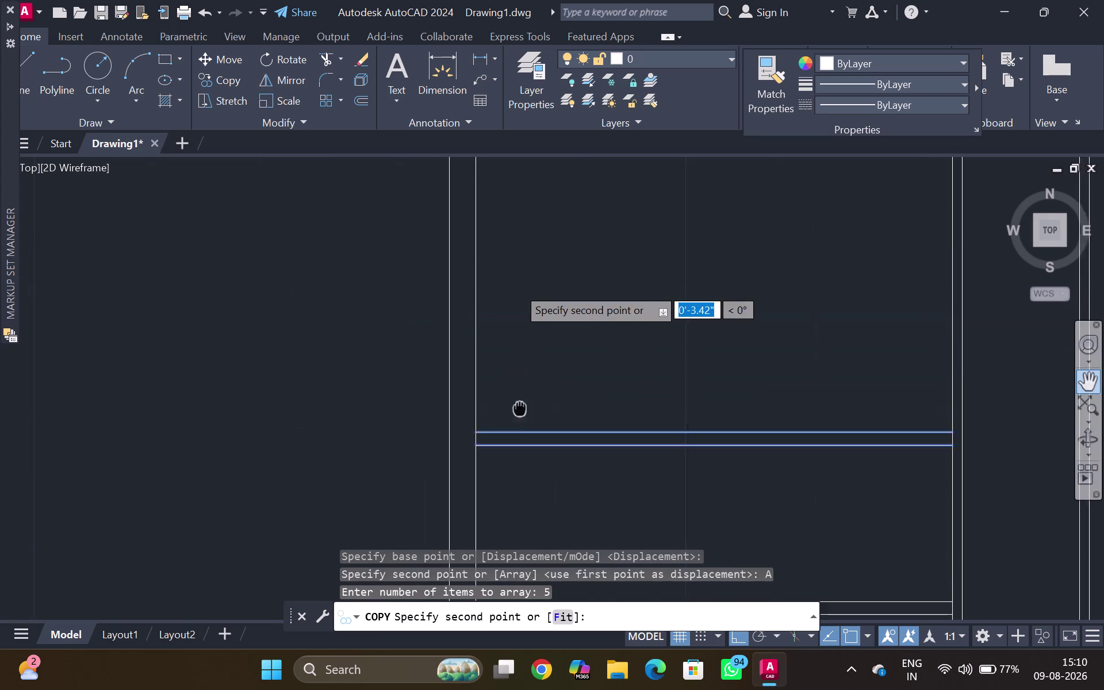
middle_drag(518, 433, 512, 453)
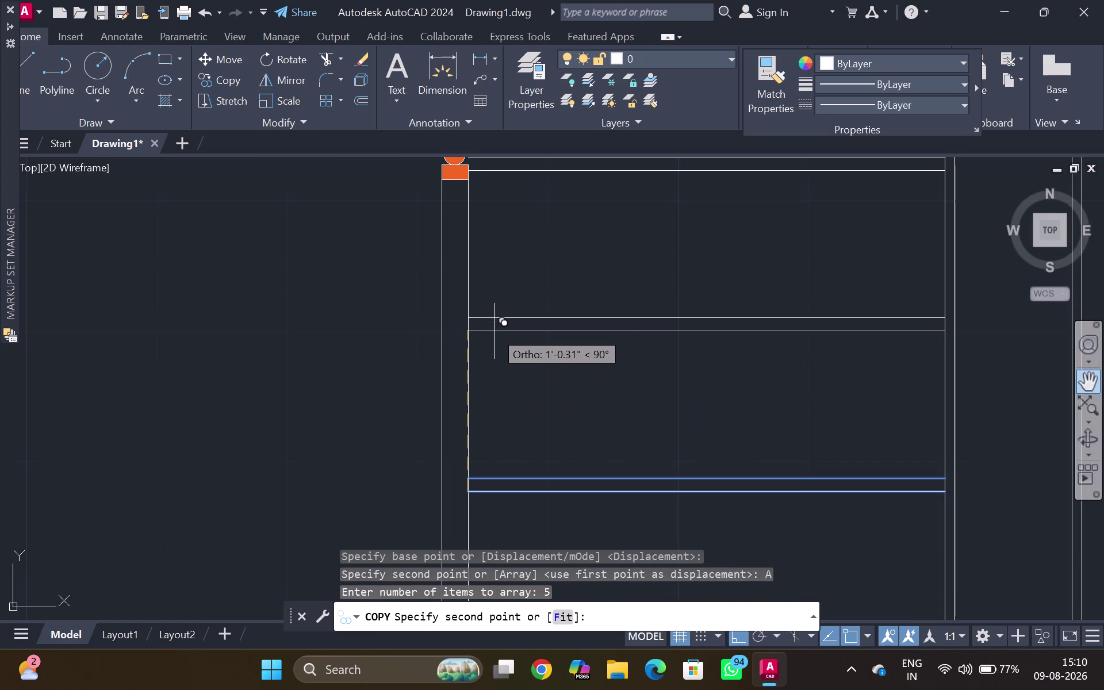
text(1')
key(Return)
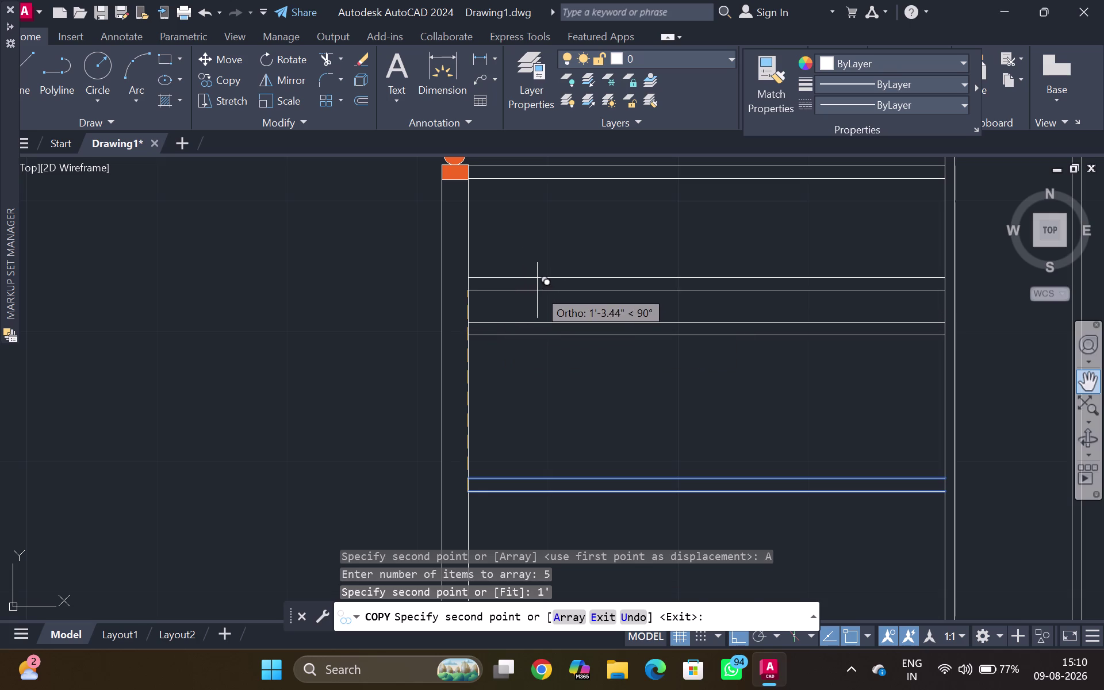
scroll(down, 3)
middle_drag(540, 287, 532, 444)
key(Escape)
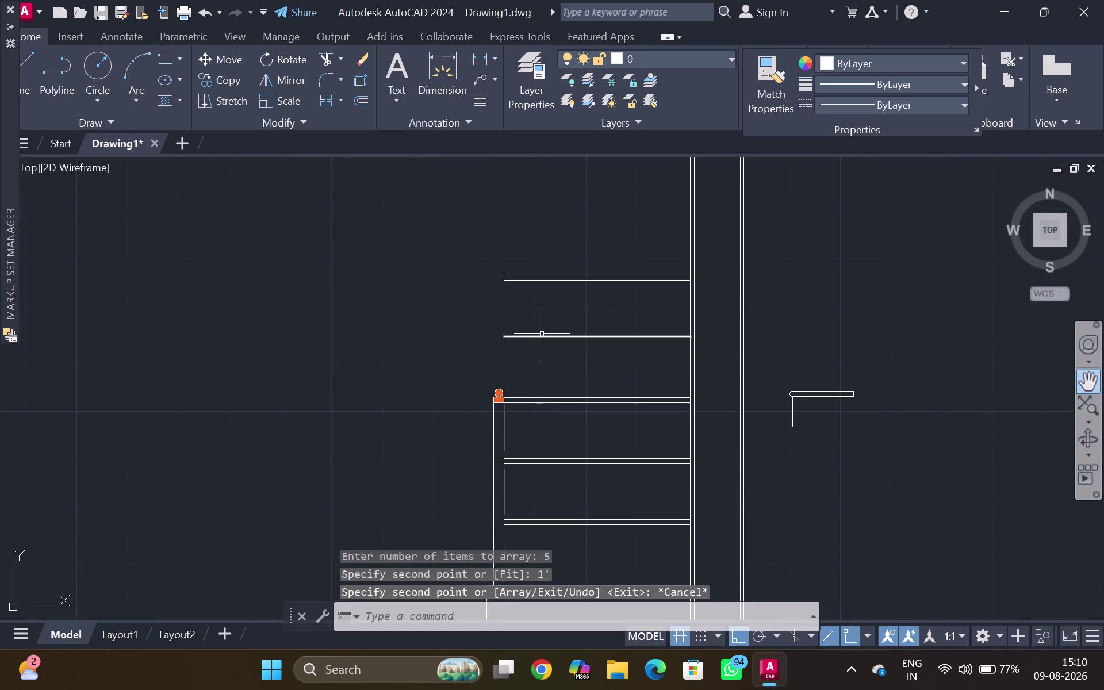
scroll(down, 3)
Draw a 3-foot vertical line straight up from the railing post top.
scroll(up, 3)
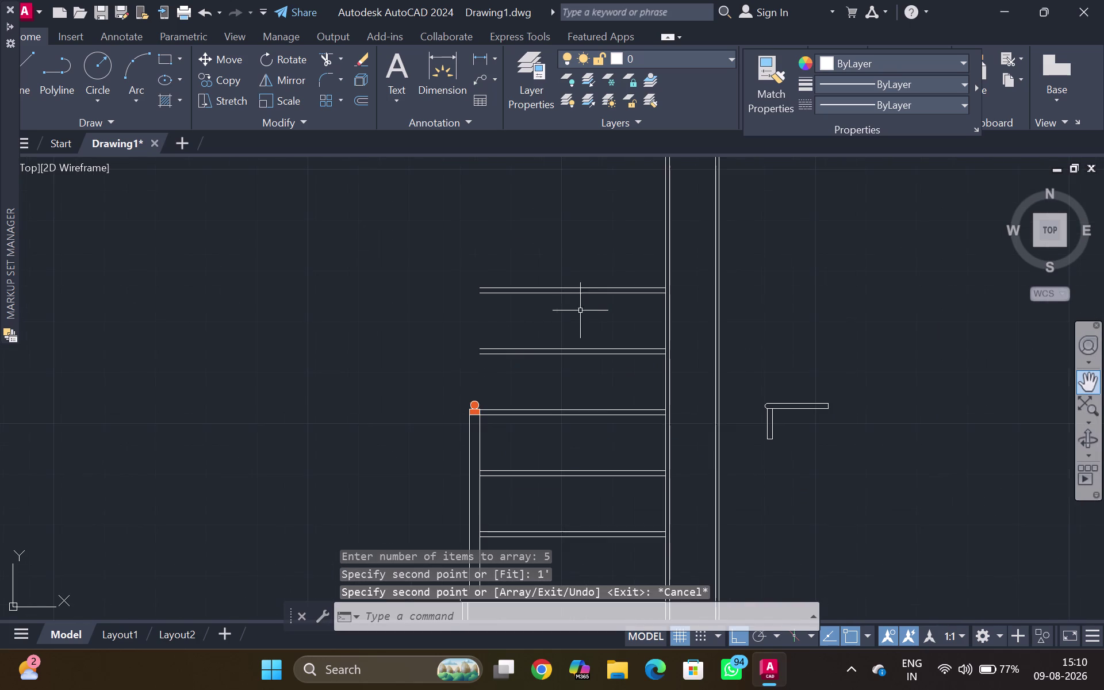
scroll(up, 3)
key(l)
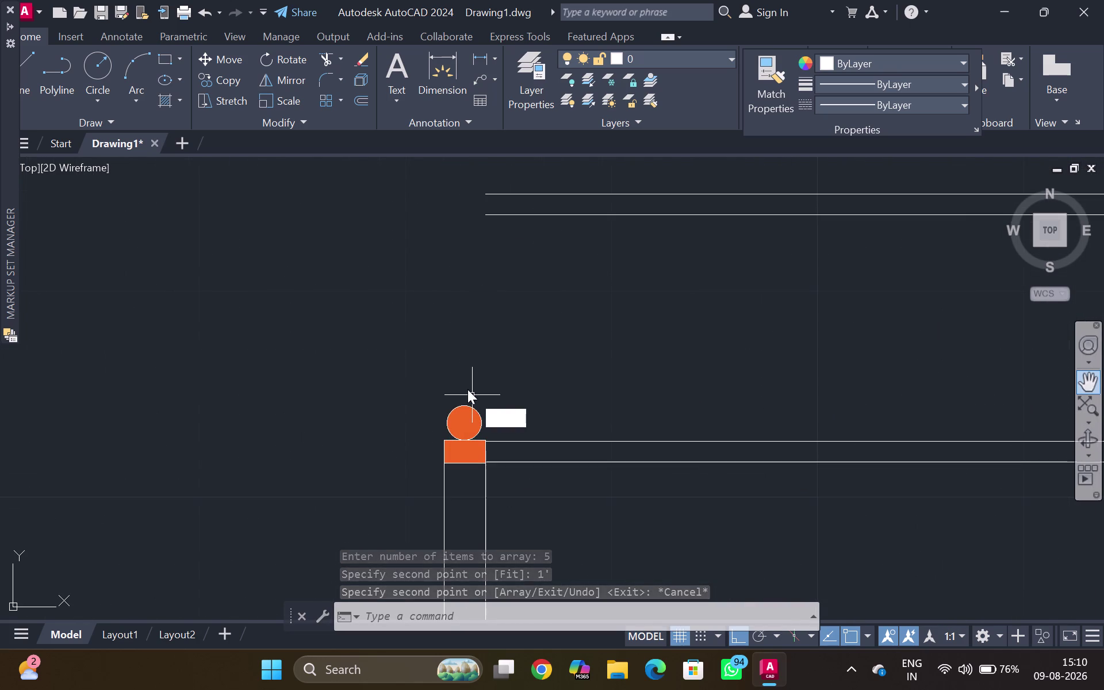
key(Return)
click(485, 436)
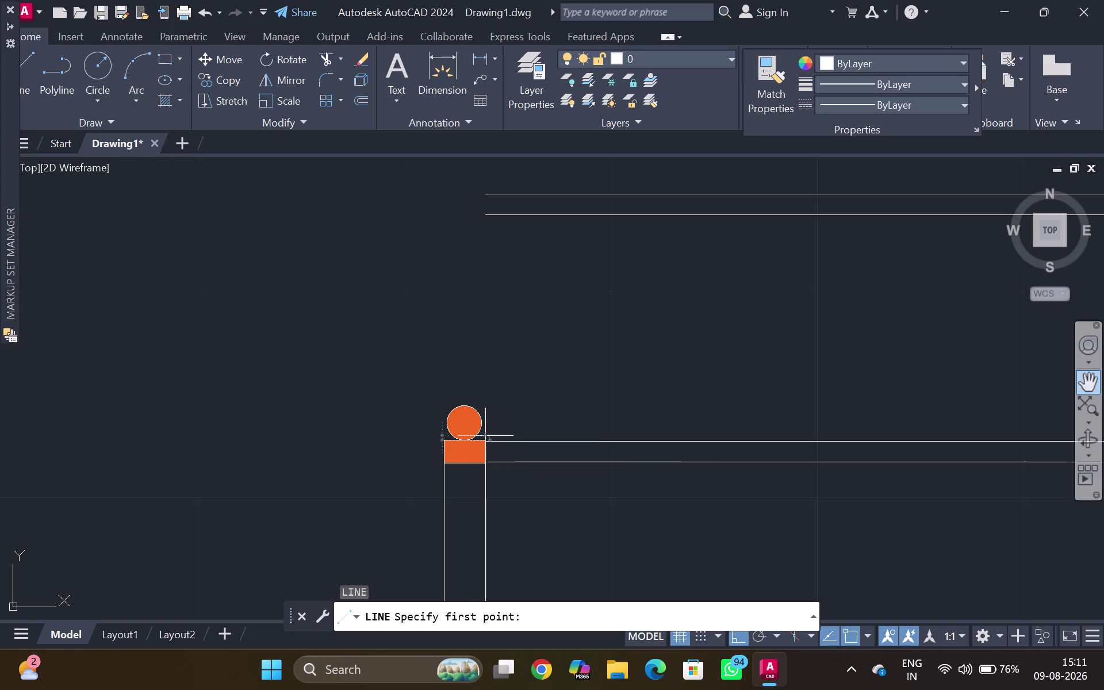
middle_drag(505, 281, 520, 638)
middle_drag(497, 412, 515, 689)
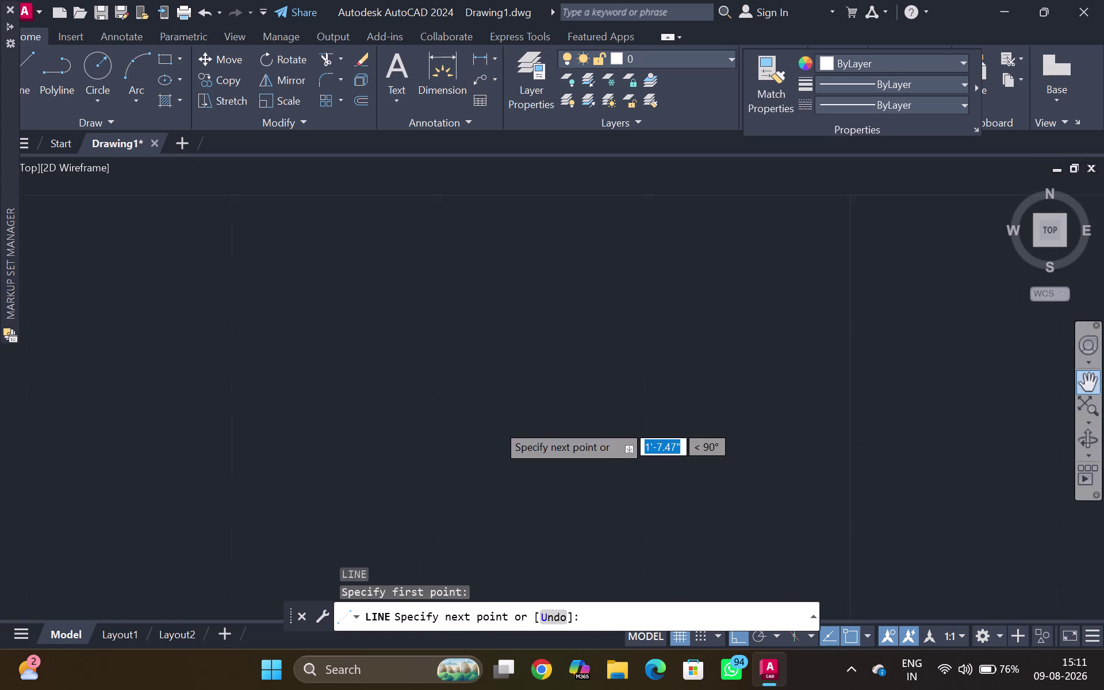
middle_drag(515, 689, 515, 679)
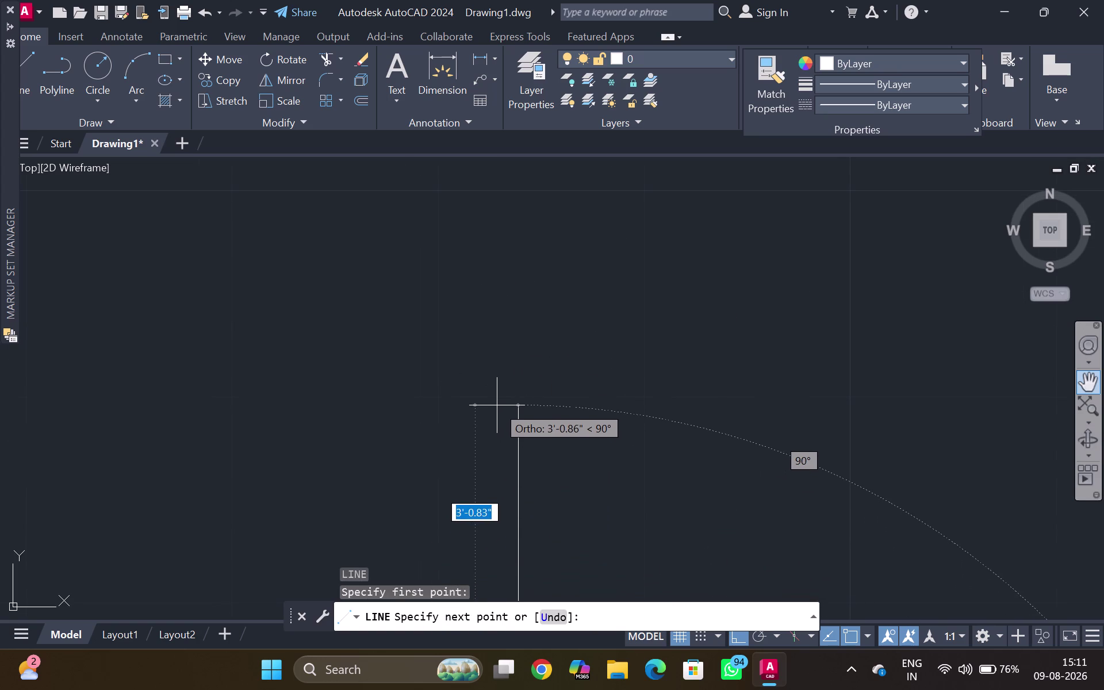
text(3')
key(Return)
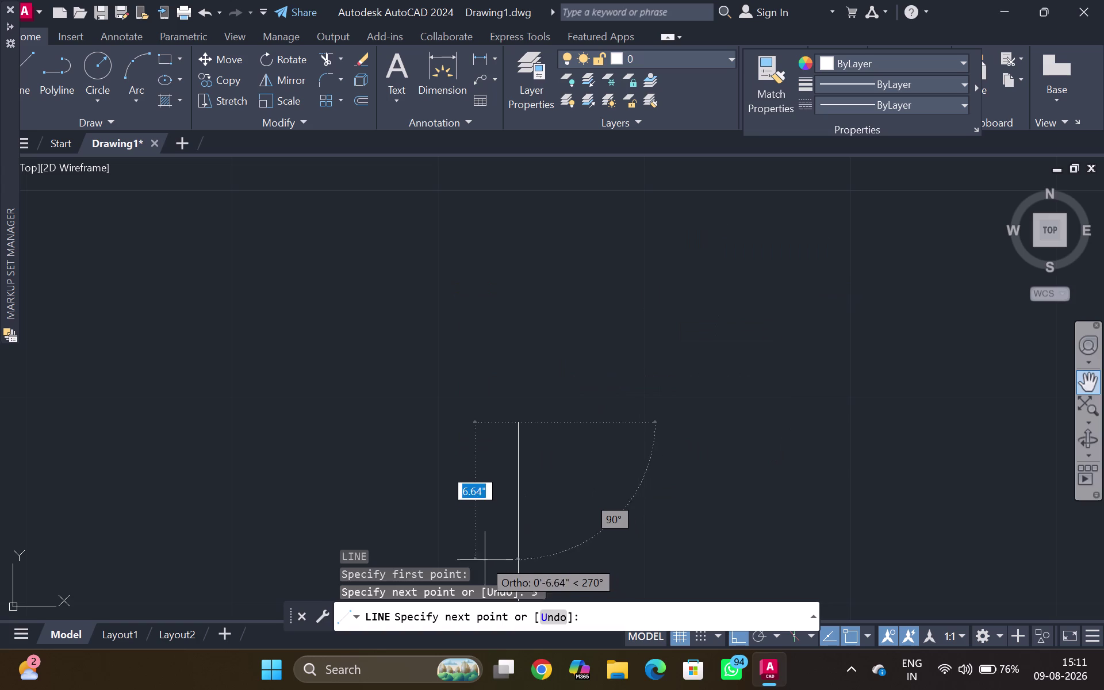
key(Escape)
Offset the new post line 2 inches to its side.
scroll(down, 3)
middle_drag(473, 526, 690, 196)
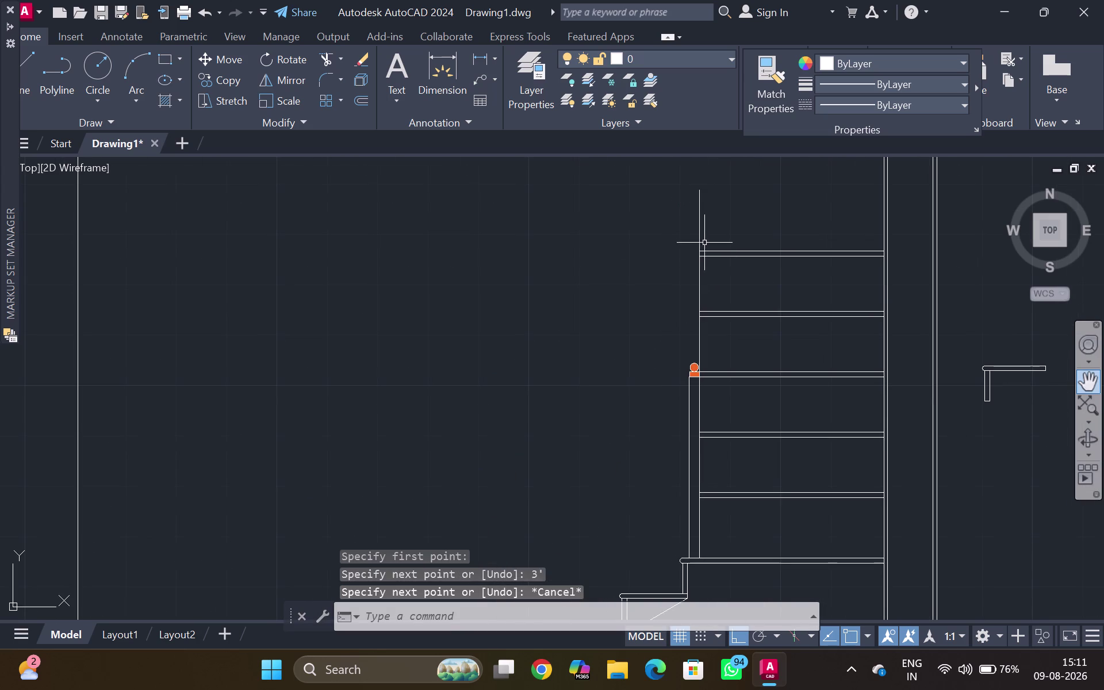
click(702, 226)
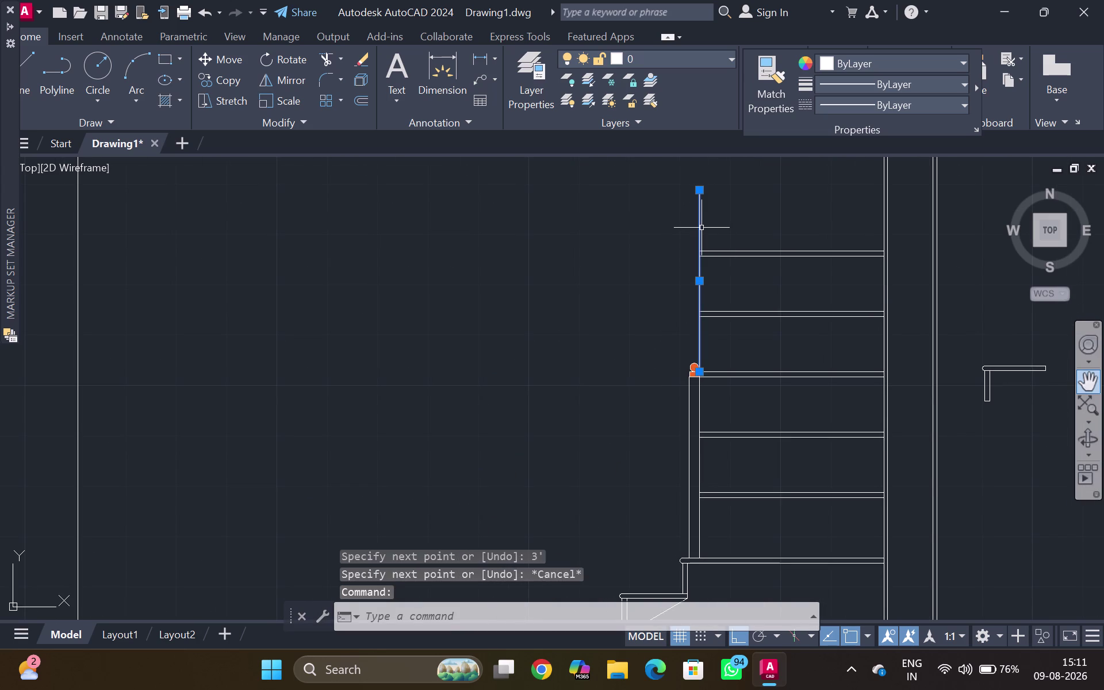
key(o)
key(Return)
key(2)
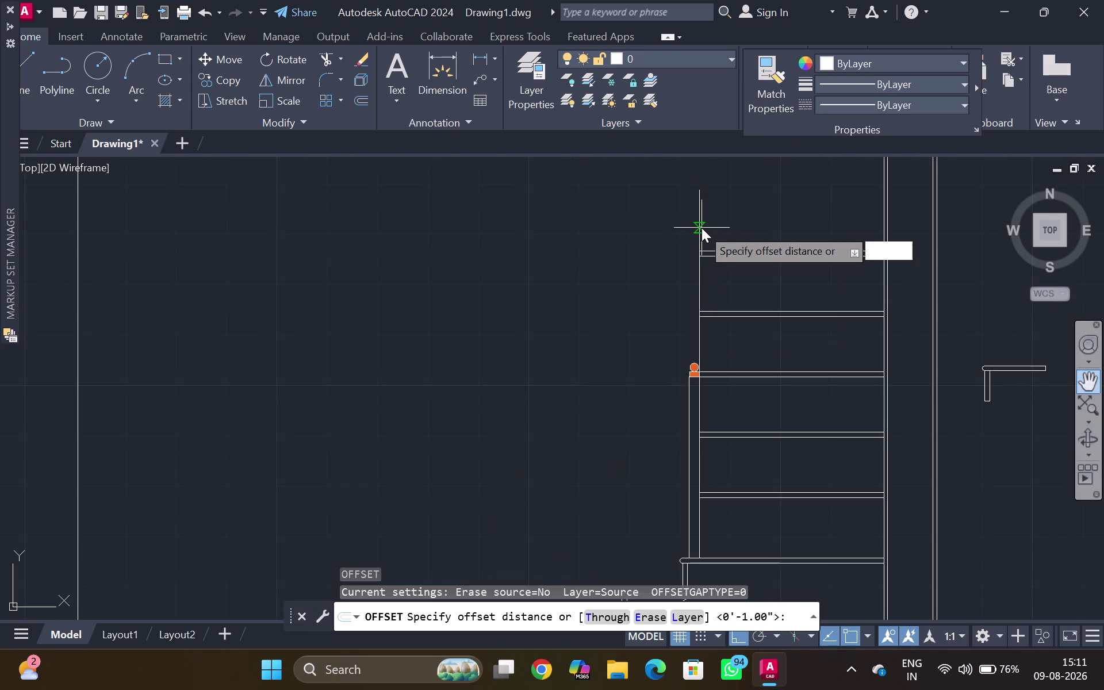
key(apostrophe)
key(BackSpace)
key(shift+quotedbl)
key(Return)
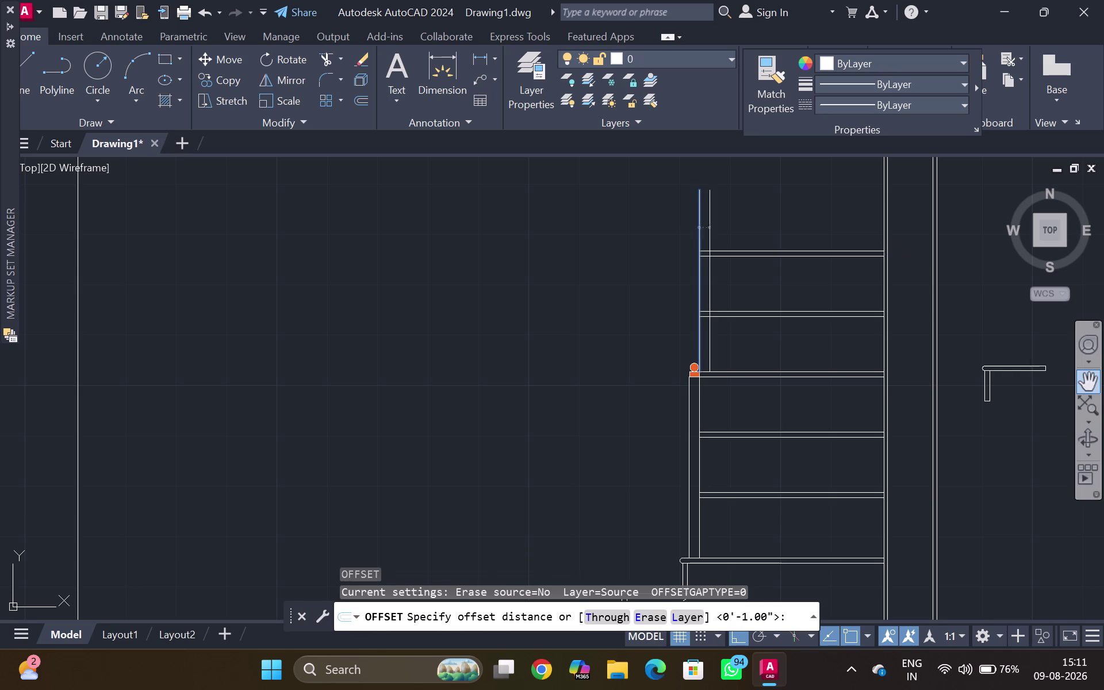
click(670, 222)
scroll(up, 3)
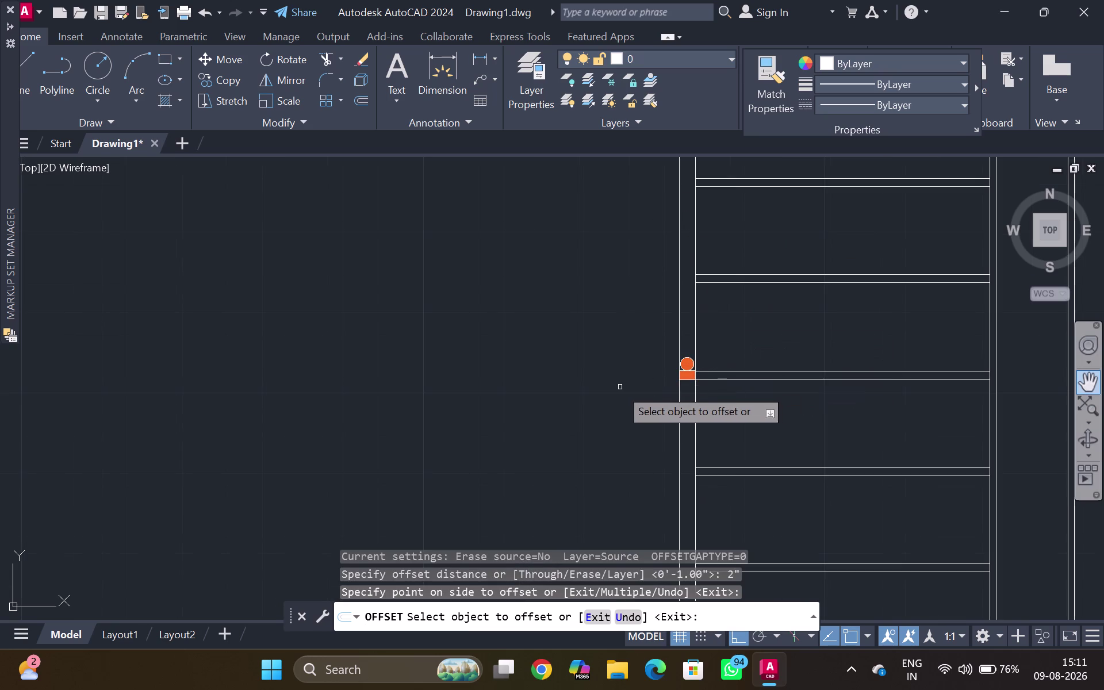
middle_drag(639, 350, 627, 395)
key(Escape)
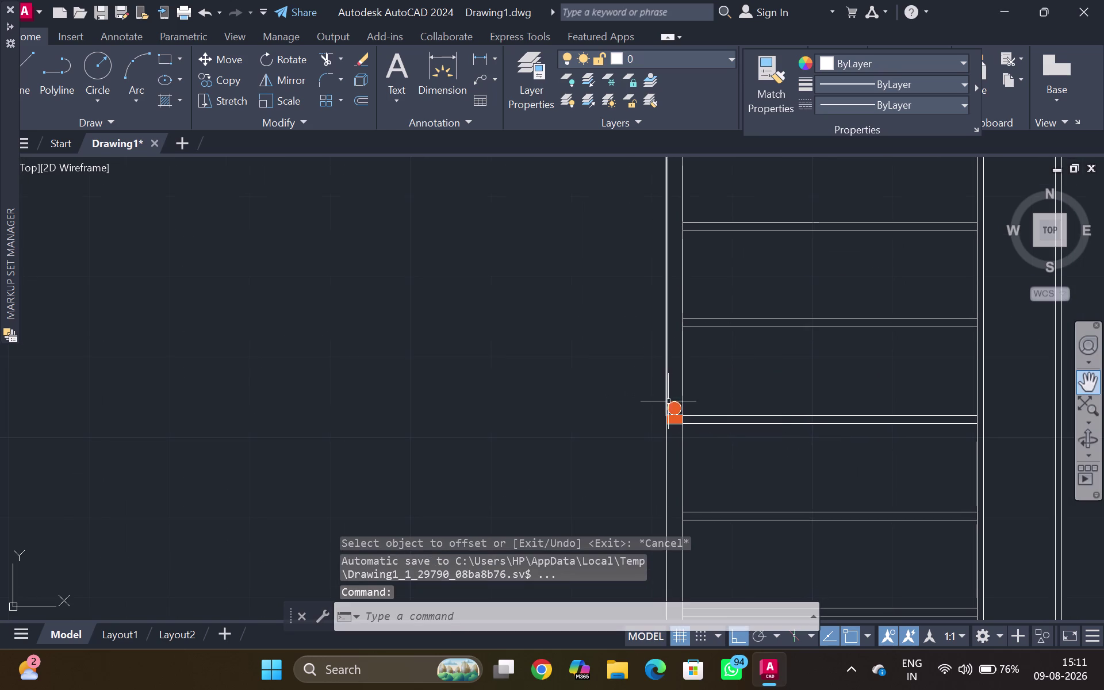
click(677, 415)
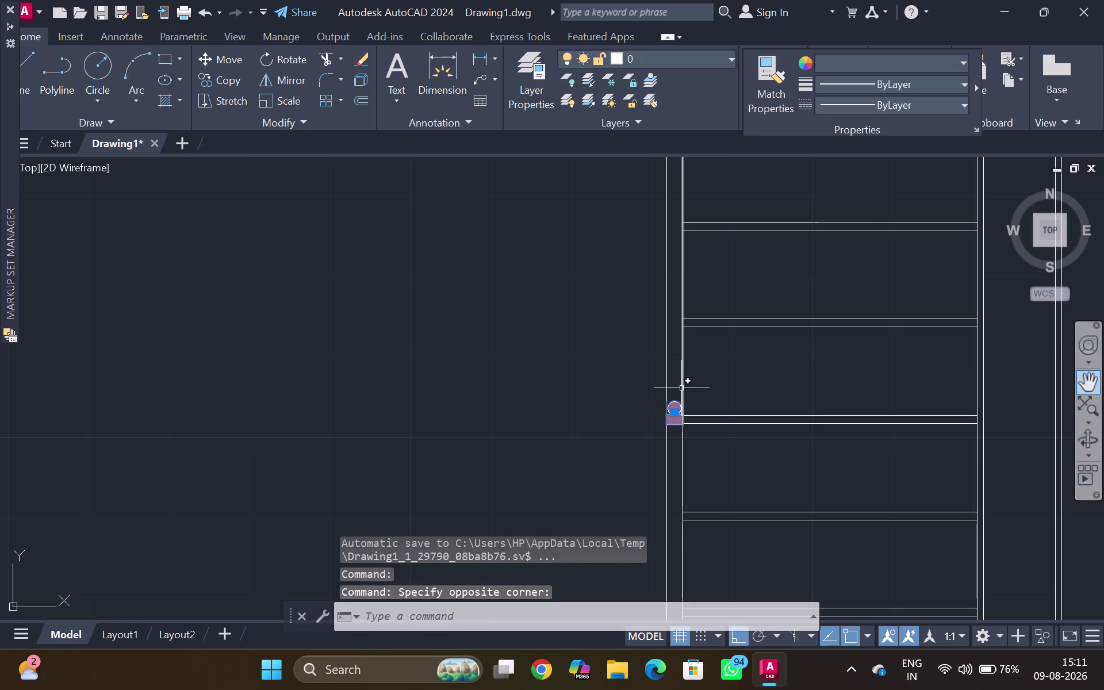
Copy the orange cap from its base onto the top of the 3-foot post line.
text(CO)
key(Return)
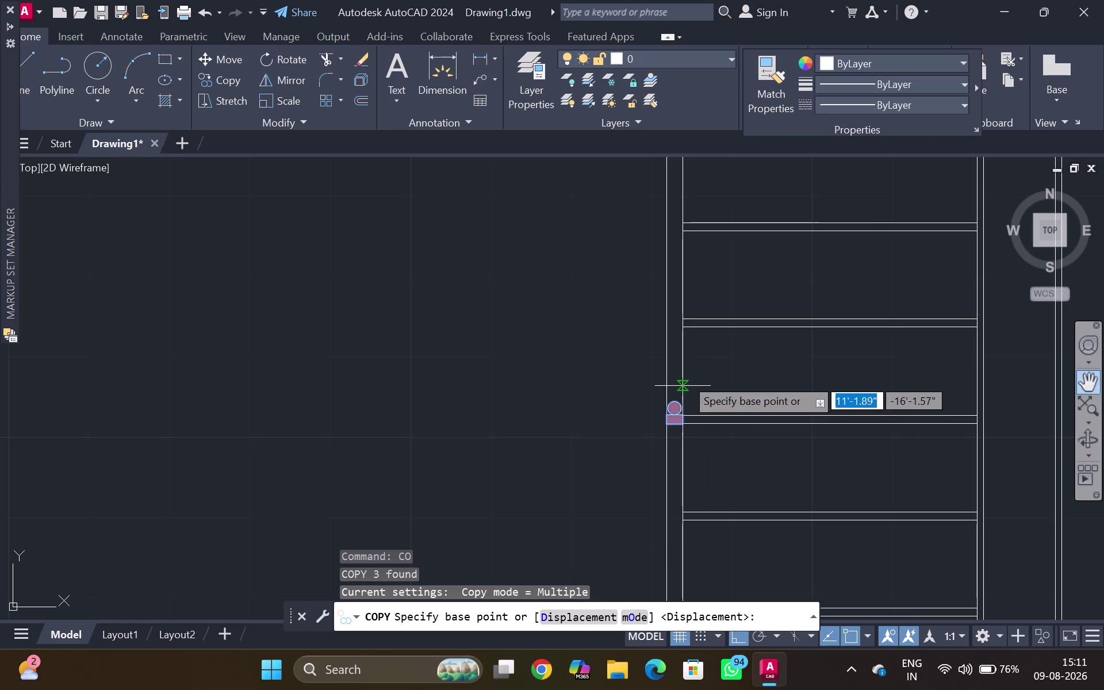
scroll(up, 3)
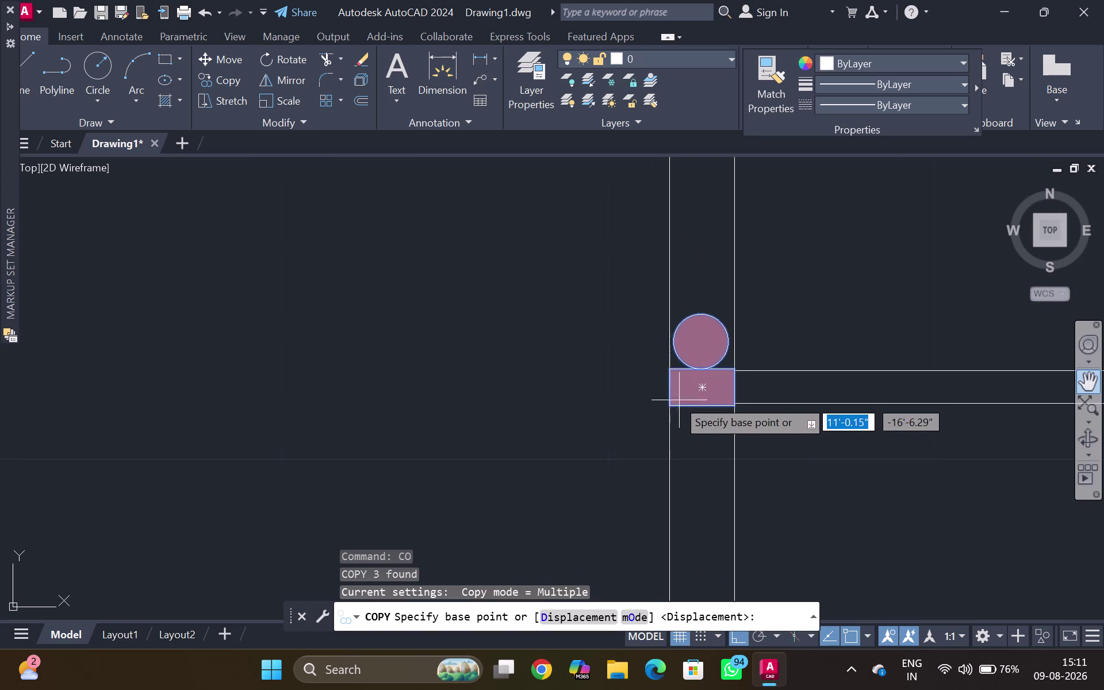
click(668, 406)
scroll(down, 3)
middle_drag(693, 261, 626, 683)
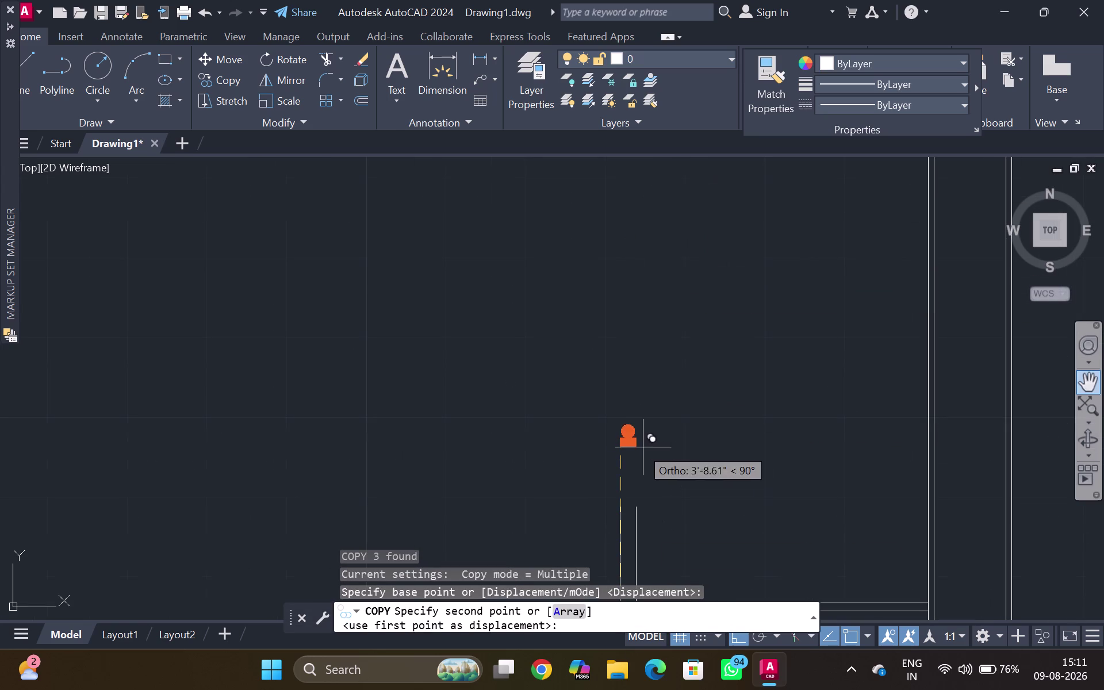
scroll(up, 3)
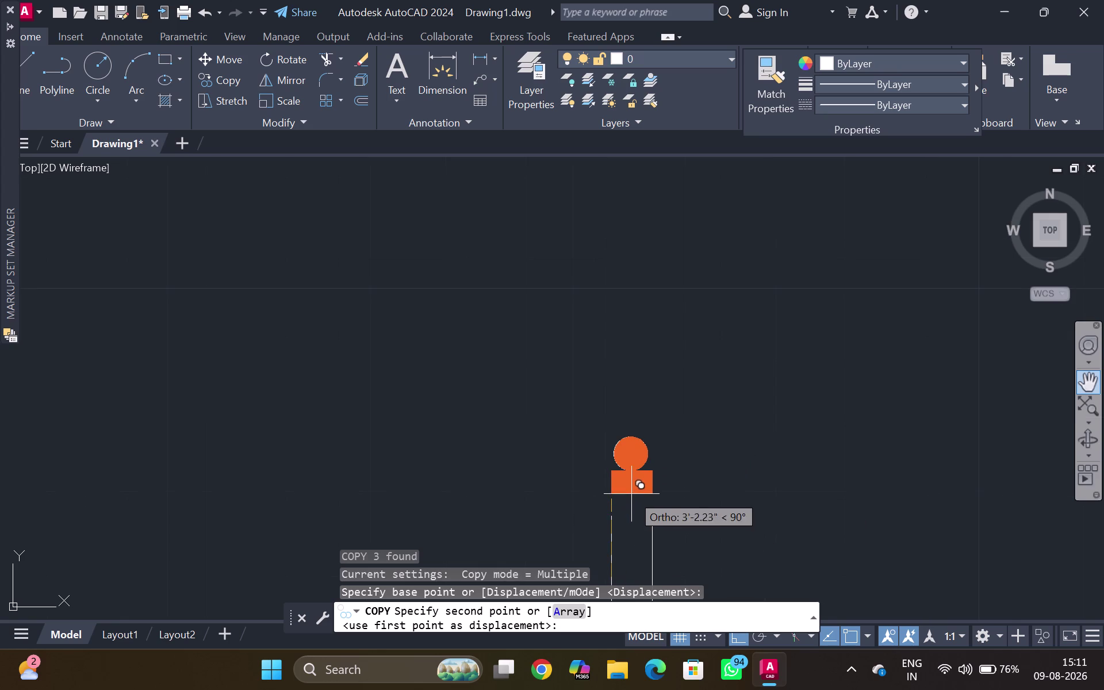
click(612, 511)
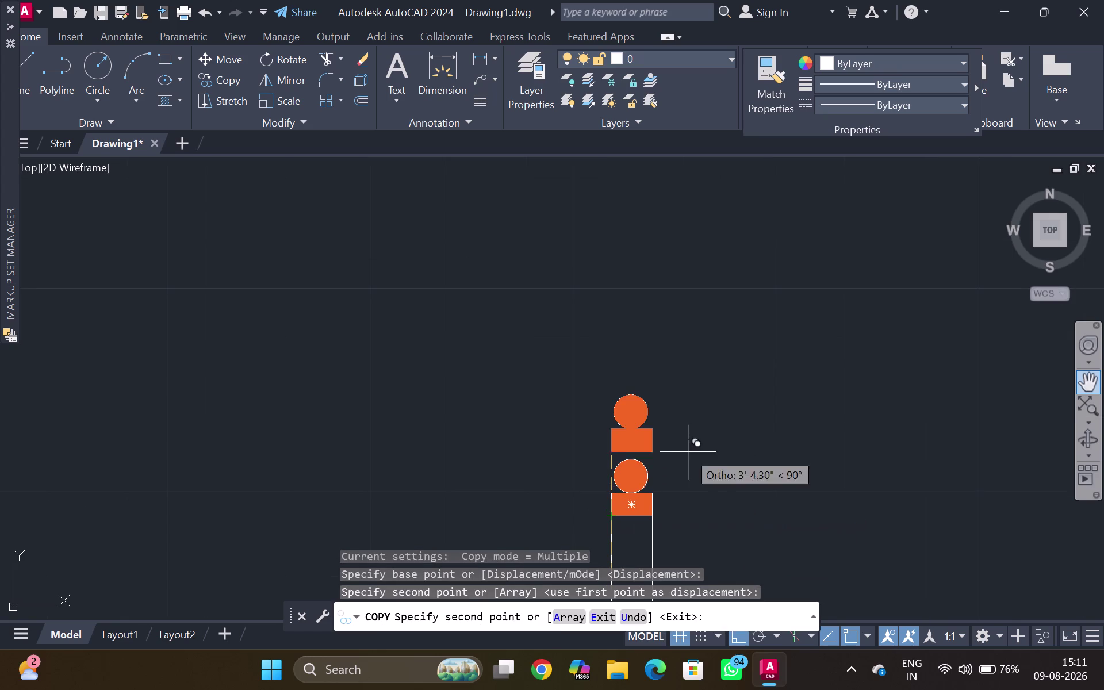
key(Escape)
scroll(down, 3)
middle_drag(712, 431, 879, 196)
scroll(down, 3)
middle_drag(729, 422, 736, 413)
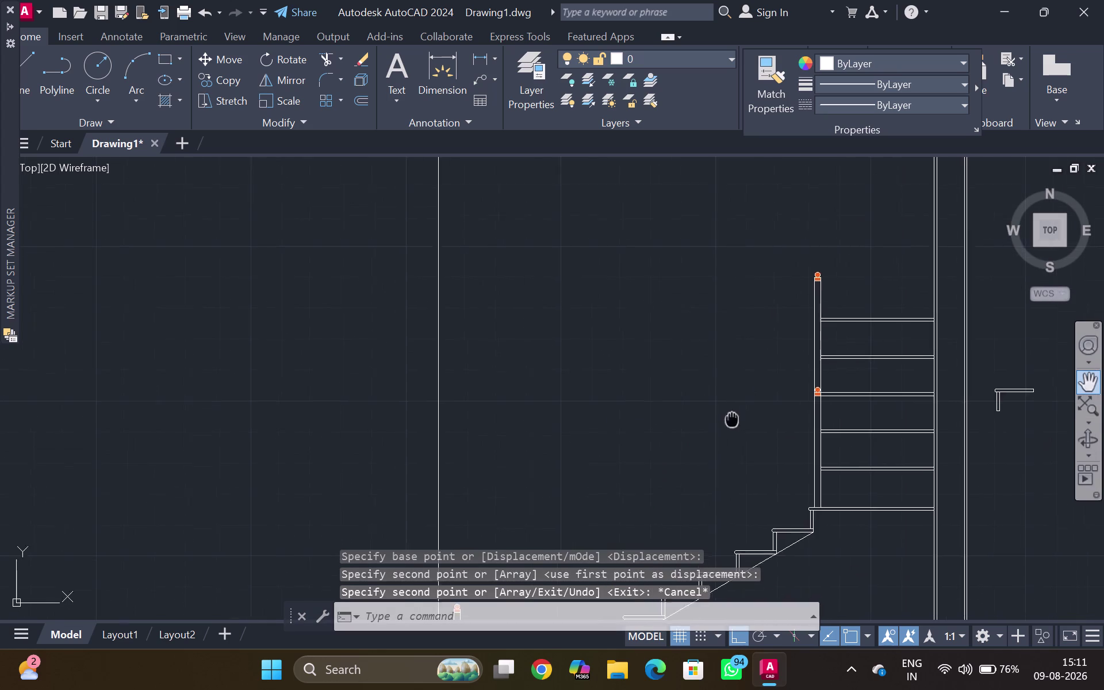
middle_drag(735, 413, 774, 223)
middle_drag(743, 326, 710, 359)
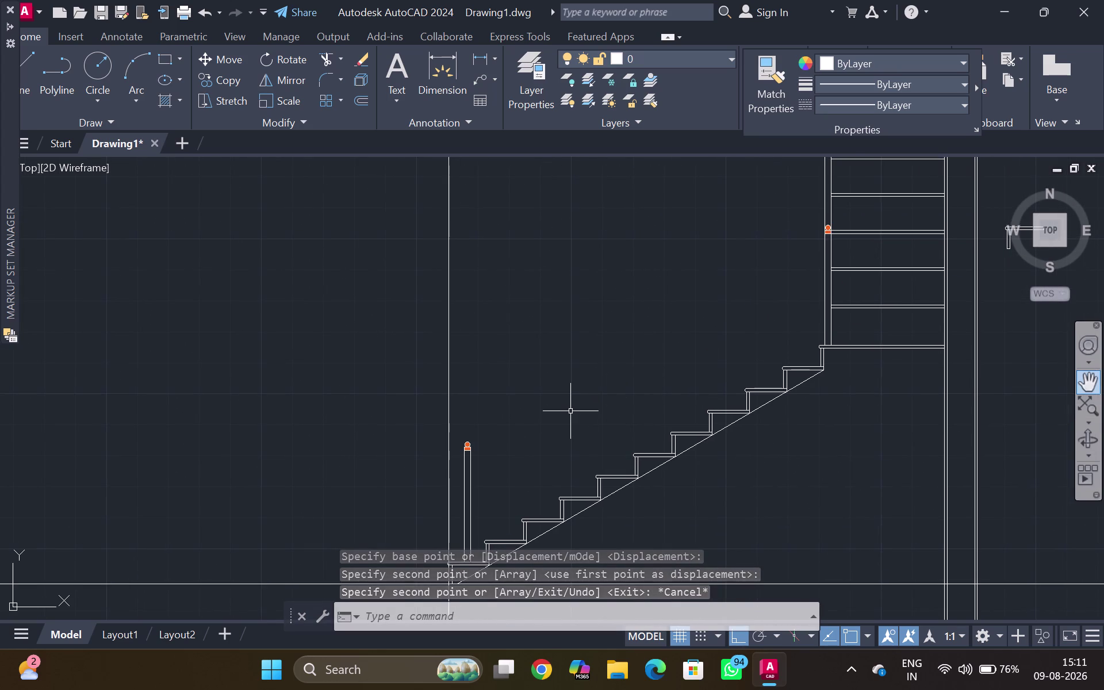
Draw the sloped handrail line from the lower post cap to the upper post cap.
key(l)
key(Return)
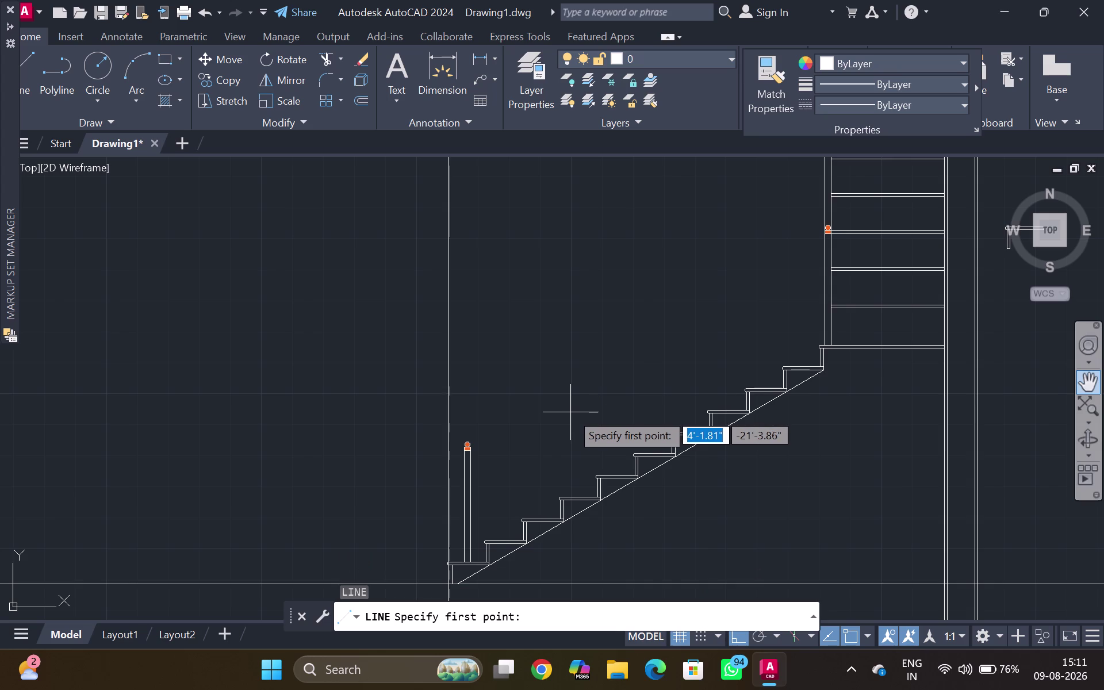
scroll(up, 3)
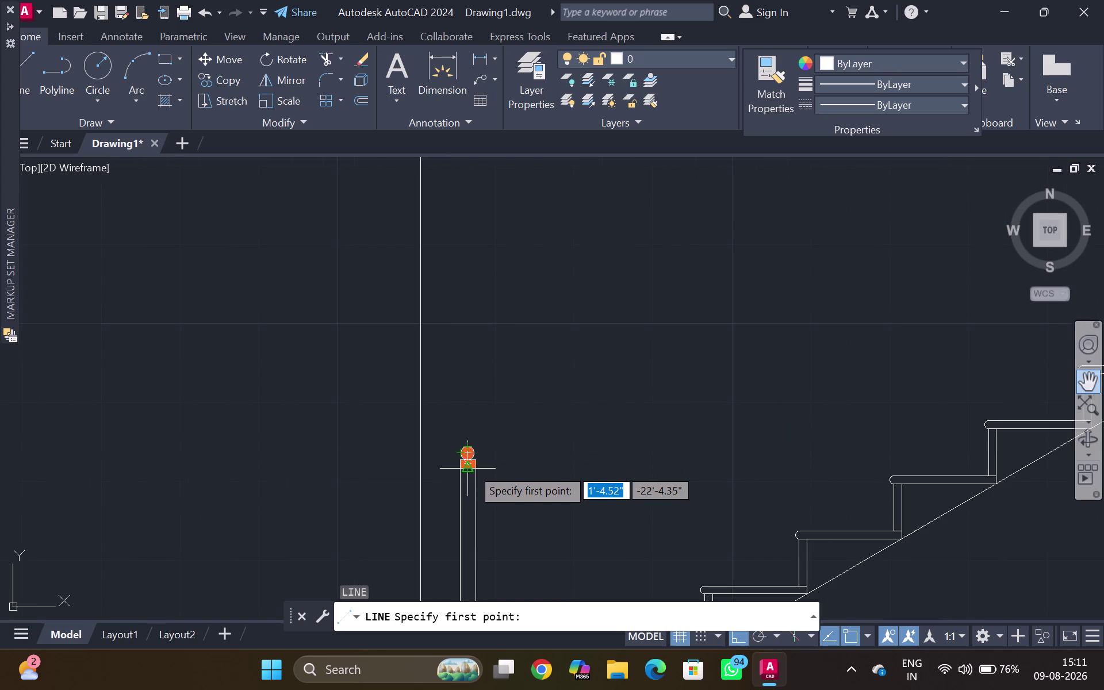
scroll(up, 3)
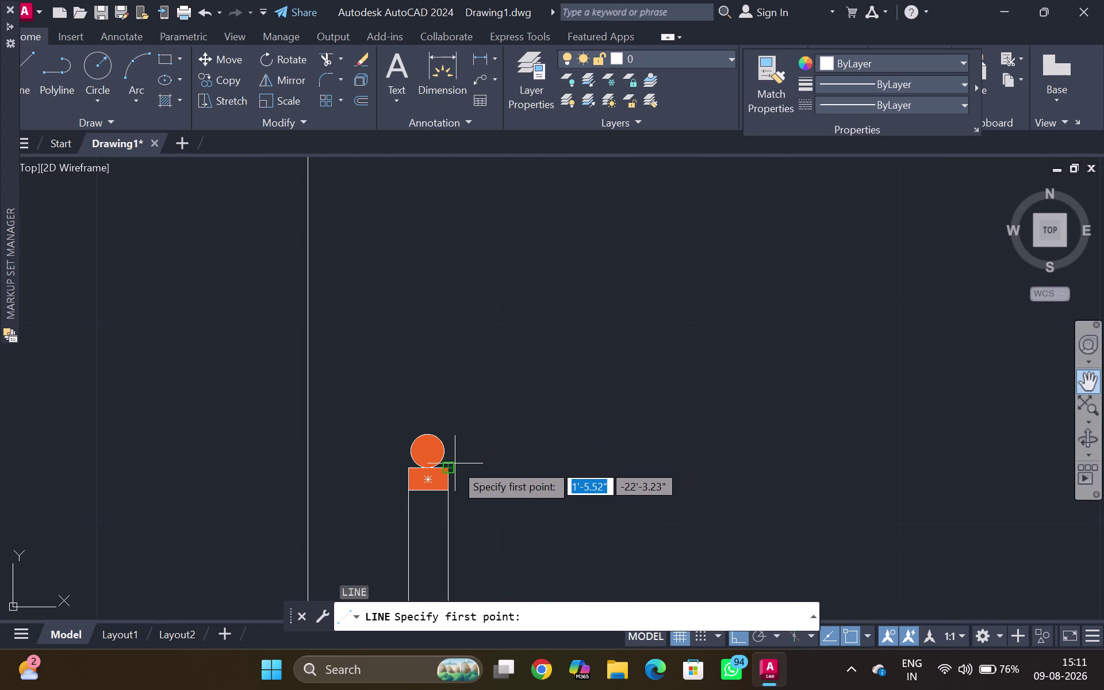
click(446, 469)
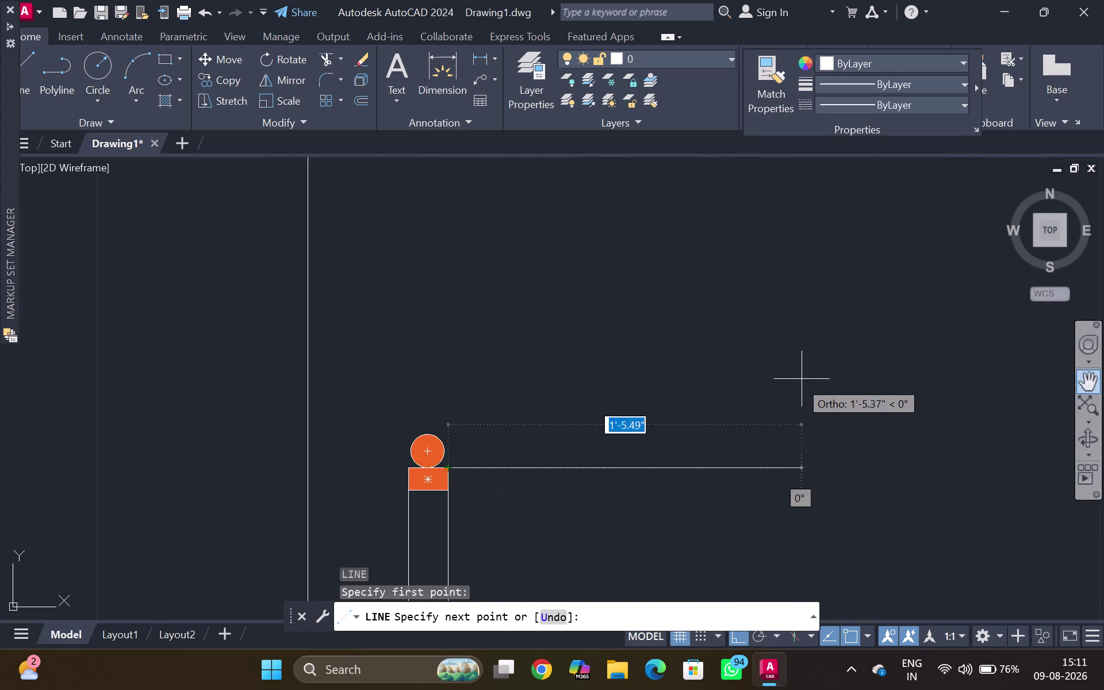
scroll(down, 3)
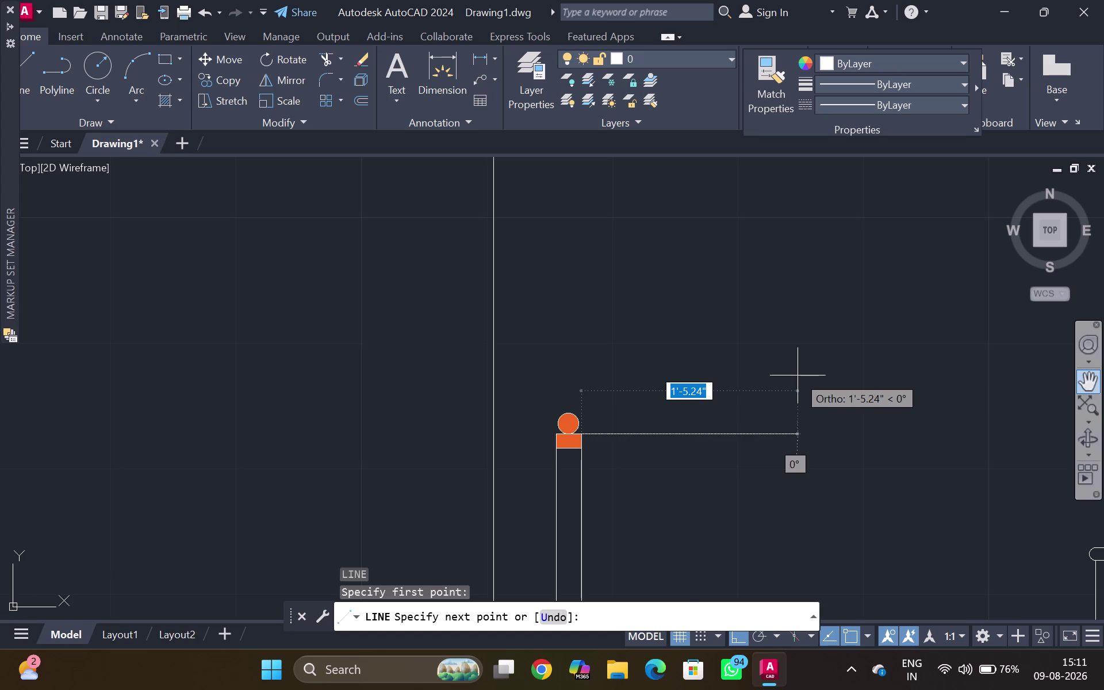
key(ctrl+F8)
scroll(down, 3)
middle_drag(869, 335, 630, 455)
middle_drag(893, 295, 893, 300)
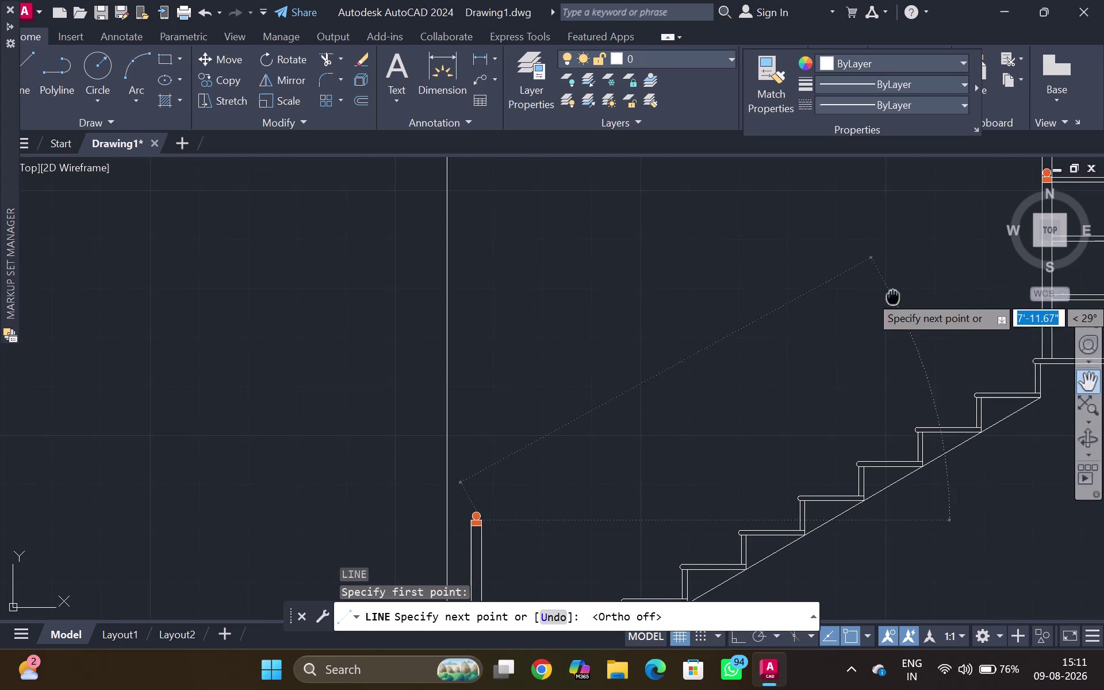
middle_drag(893, 299, 700, 482)
scroll(up, 3)
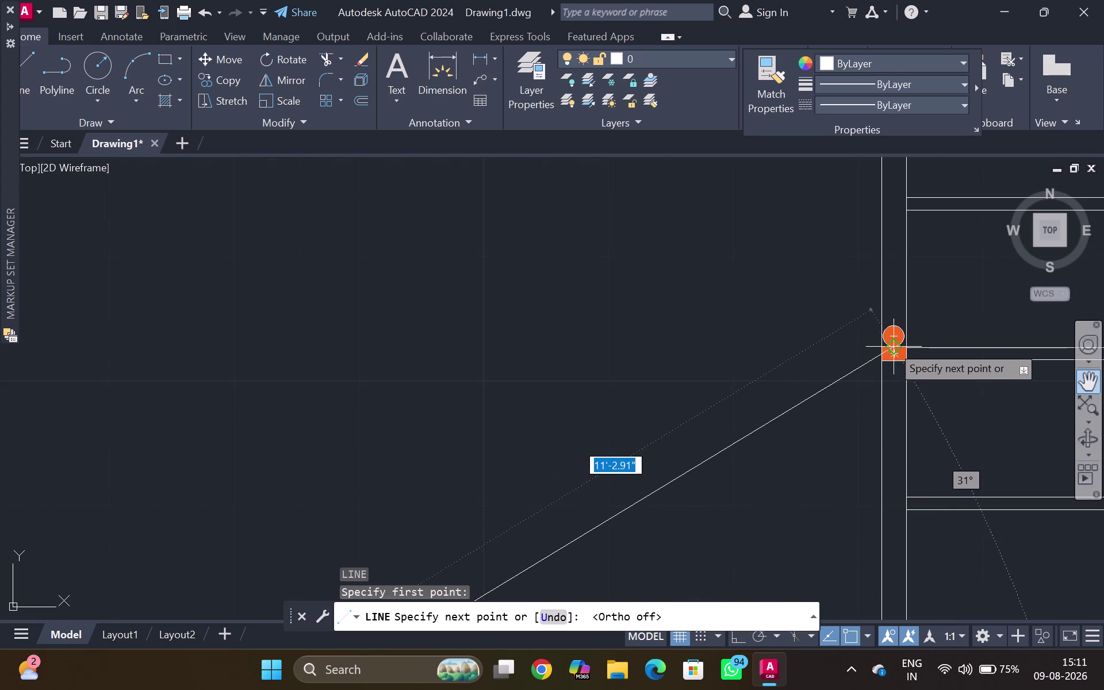
click(876, 348)
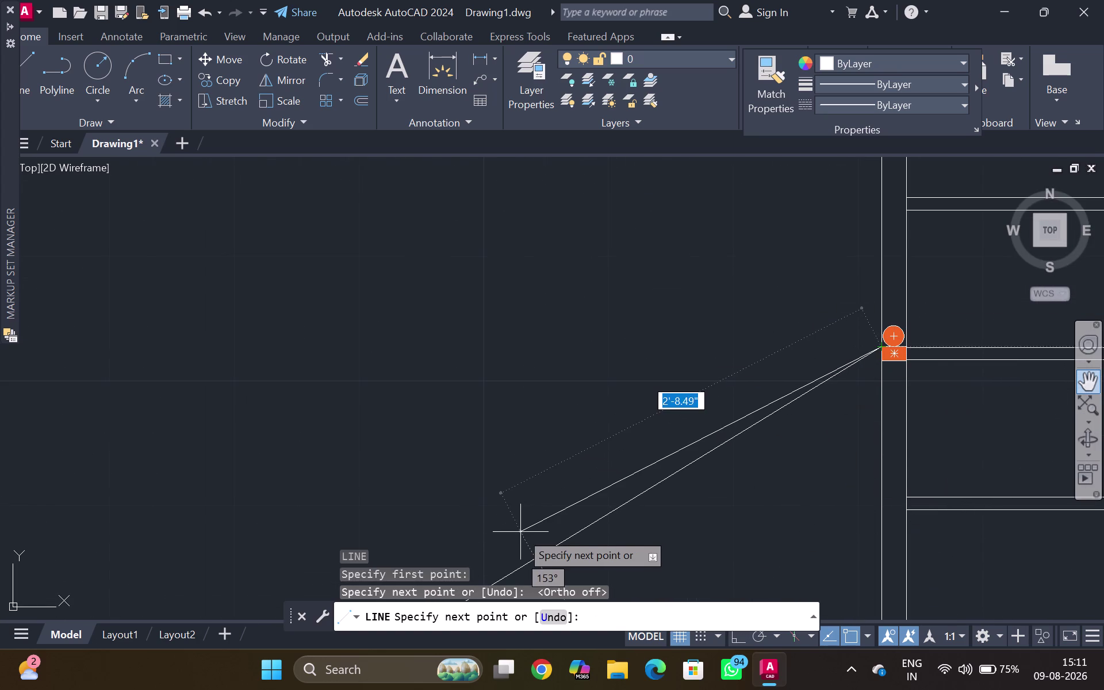
key(Escape)
Offset the sloped handrail line 2 inches above itself.
scroll(down, 3)
middle_drag(541, 508, 552, 445)
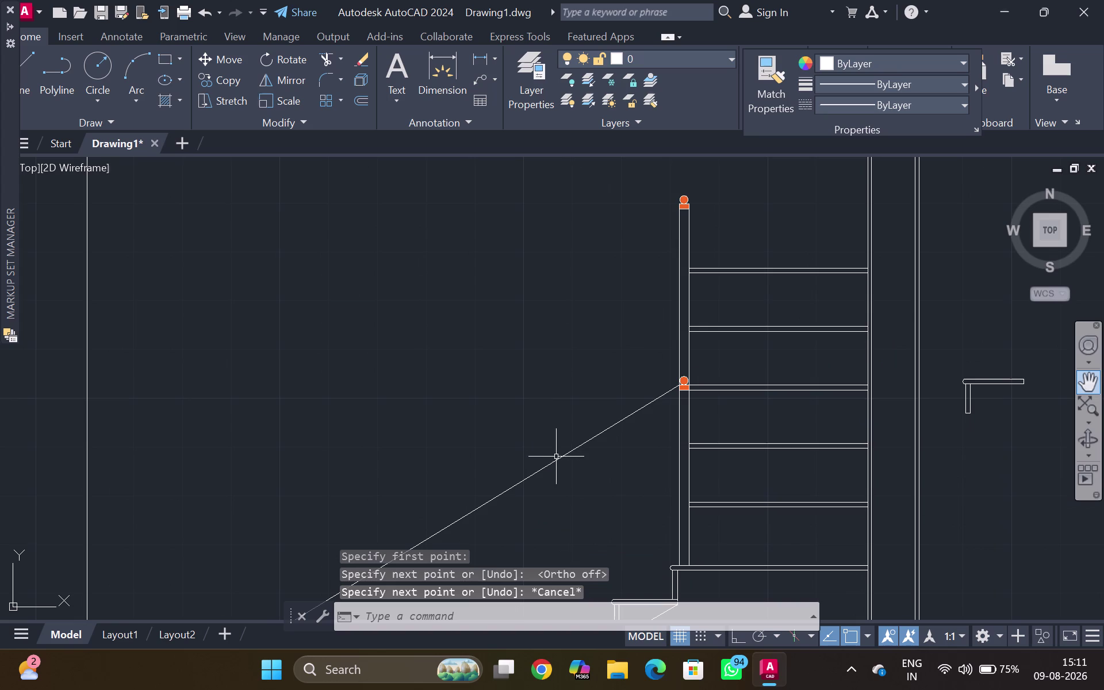
click(556, 459)
key(o)
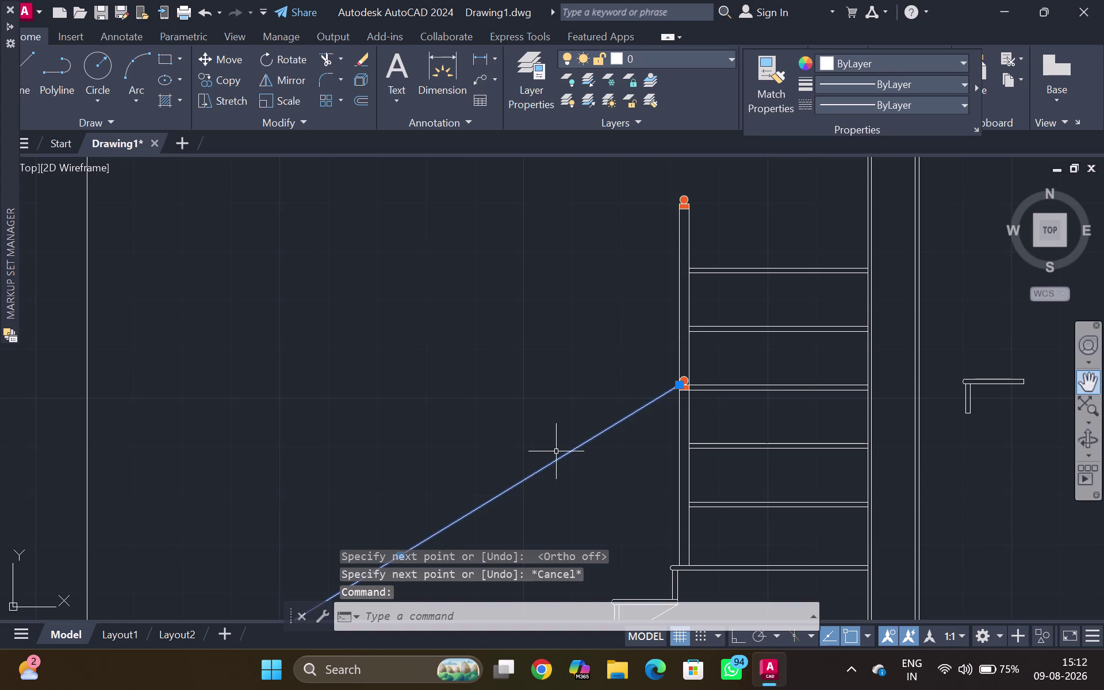
key(Return)
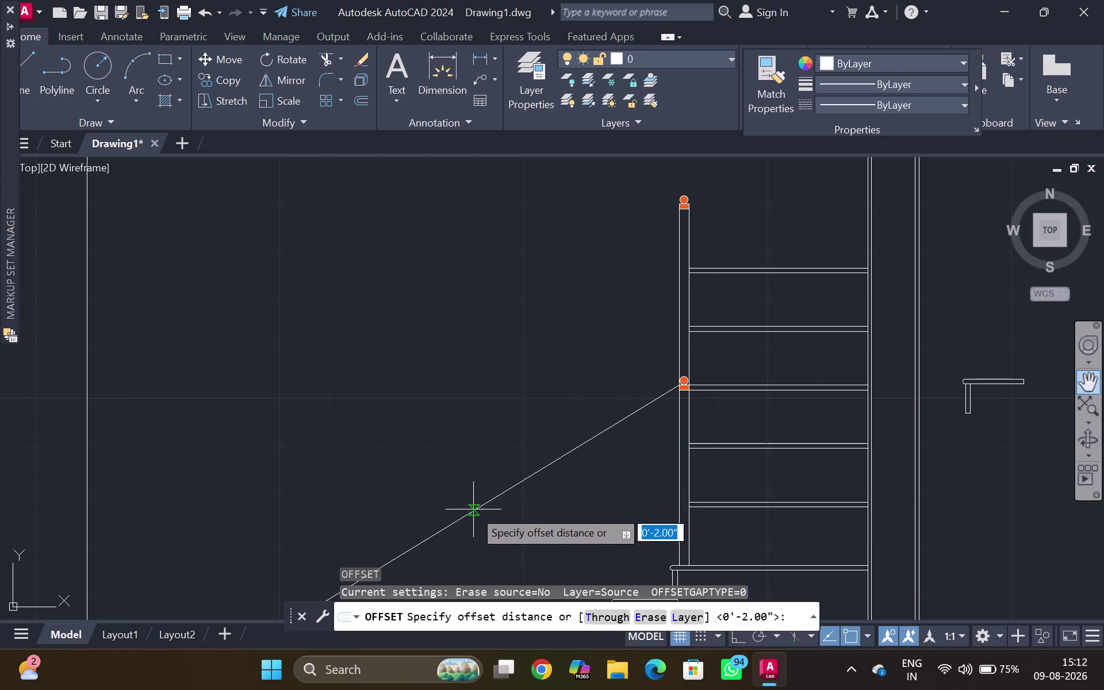
key(2)
key(shift+quotedbl)
key(Return)
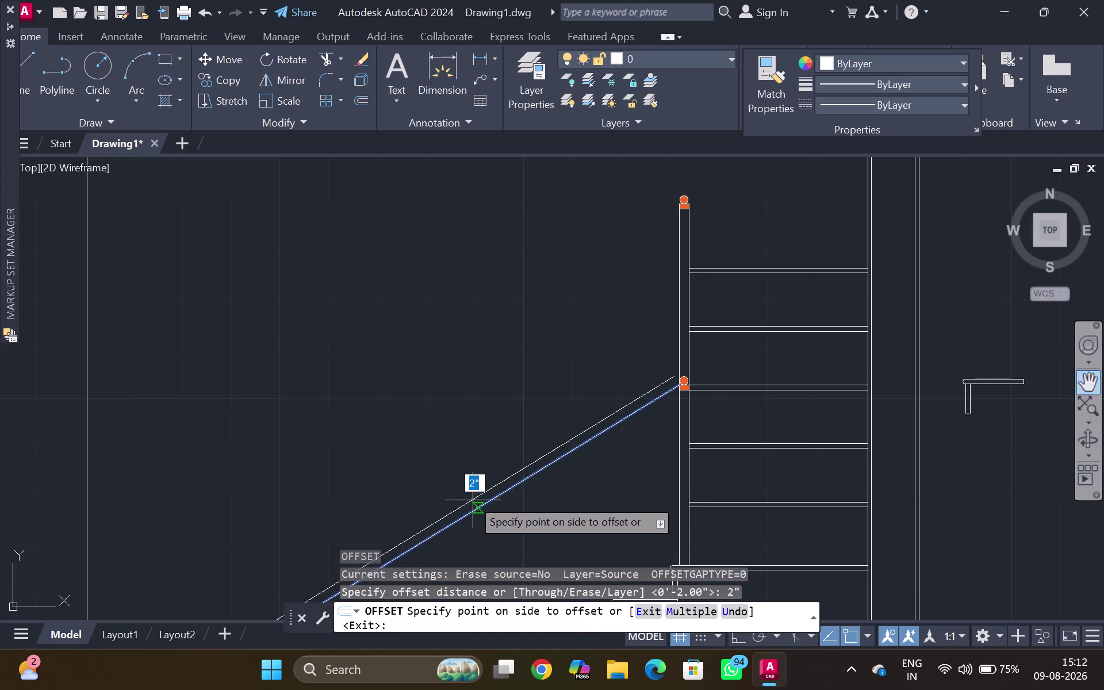
click(565, 529)
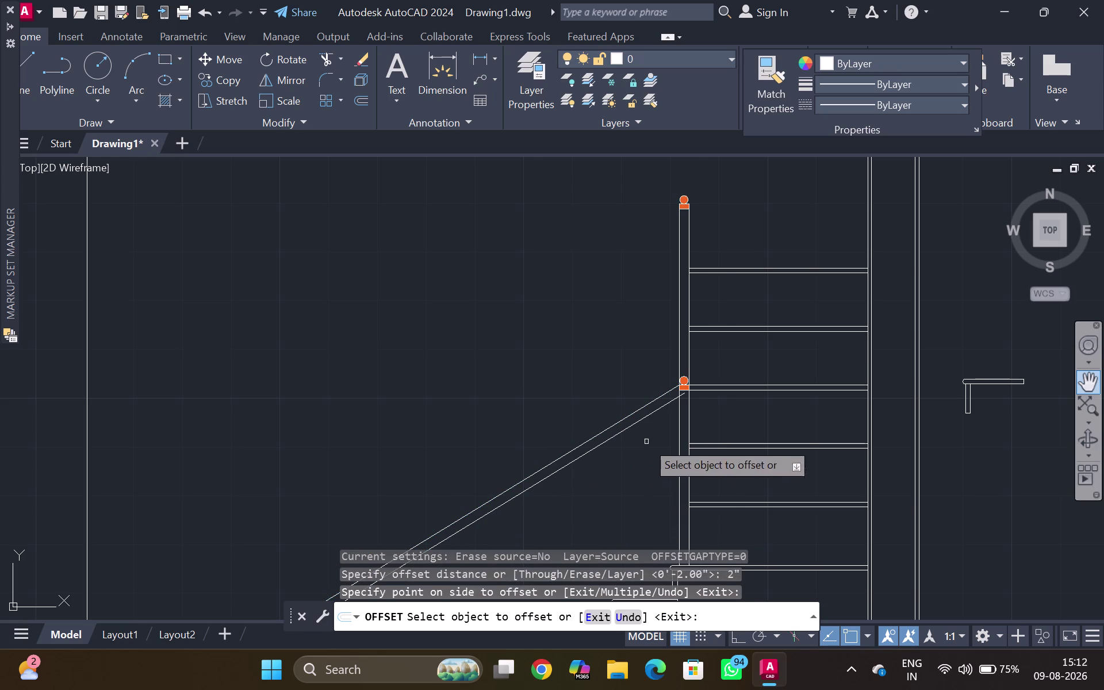
key(Escape)
scroll(up, 3)
text(EX)
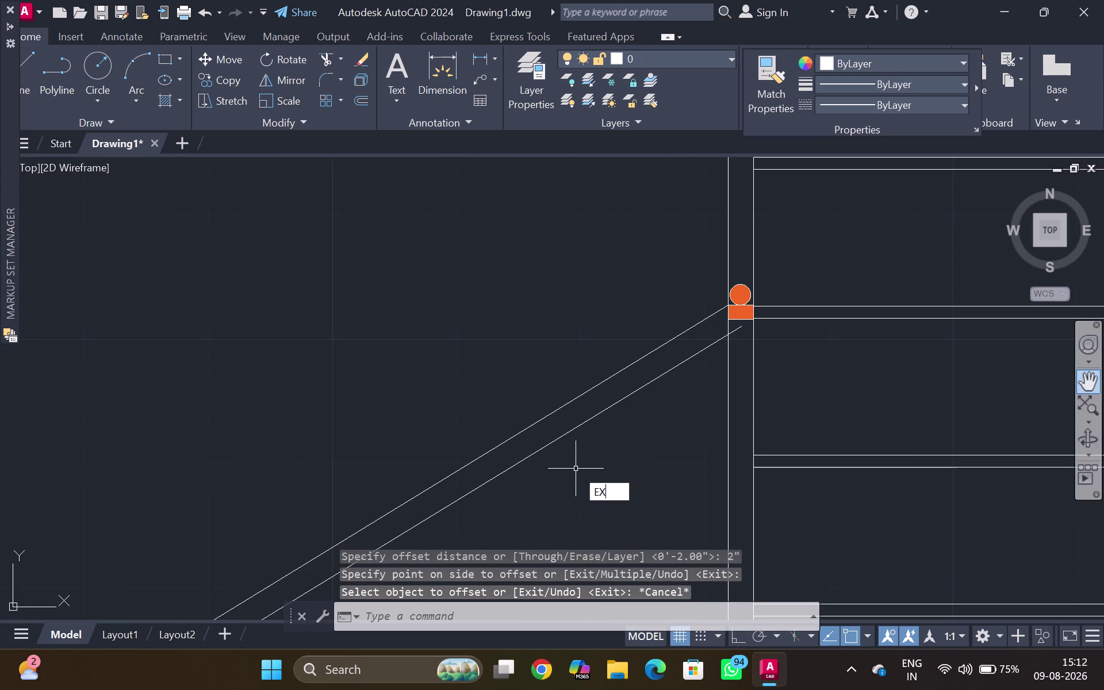
key(Return)
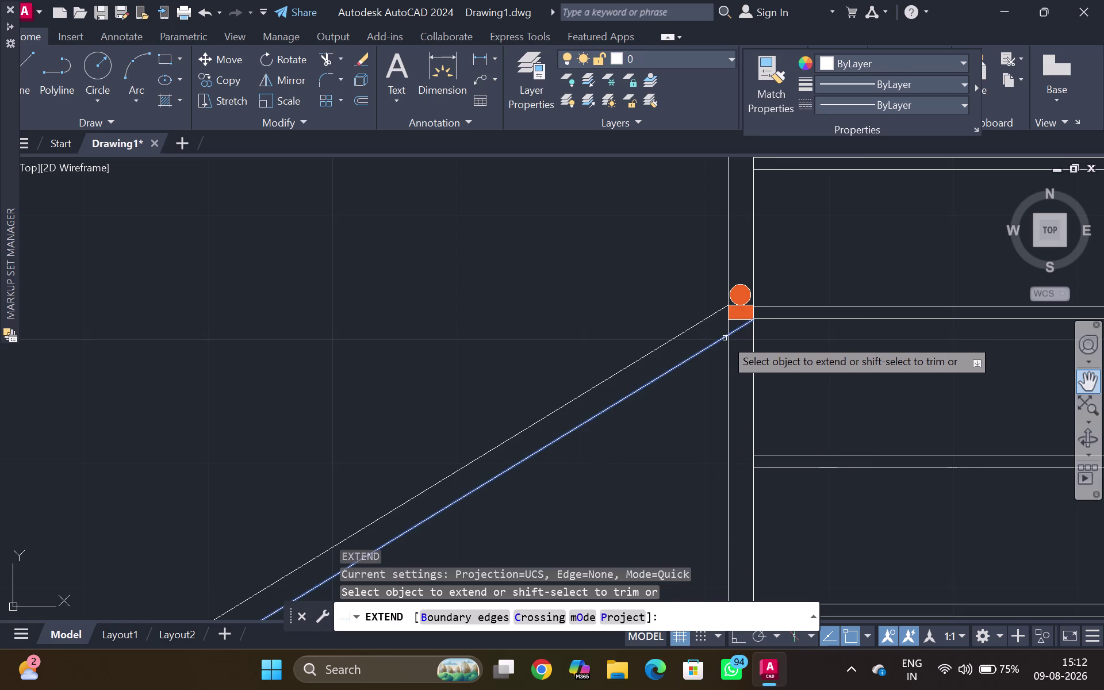
Trim the rail line's overshoot past the upper post.
key(Escape)
text(TR)
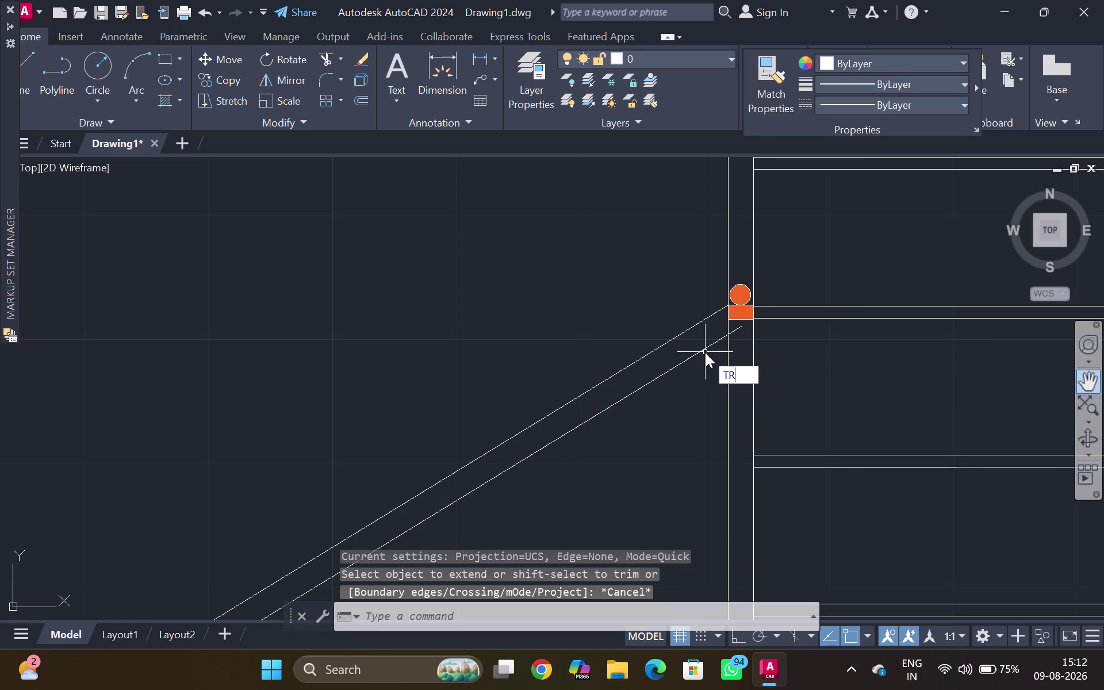
key(Return)
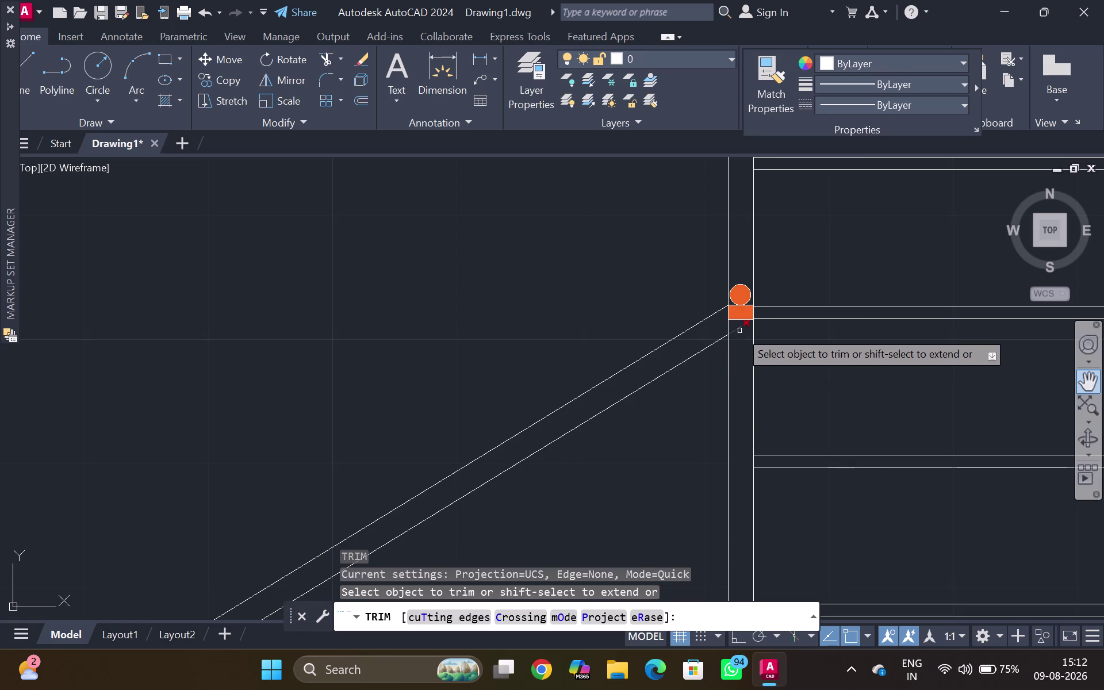
click(739, 331)
middle_drag(528, 499, 888, 271)
scroll(down, 3)
middle_drag(604, 498, 776, 373)
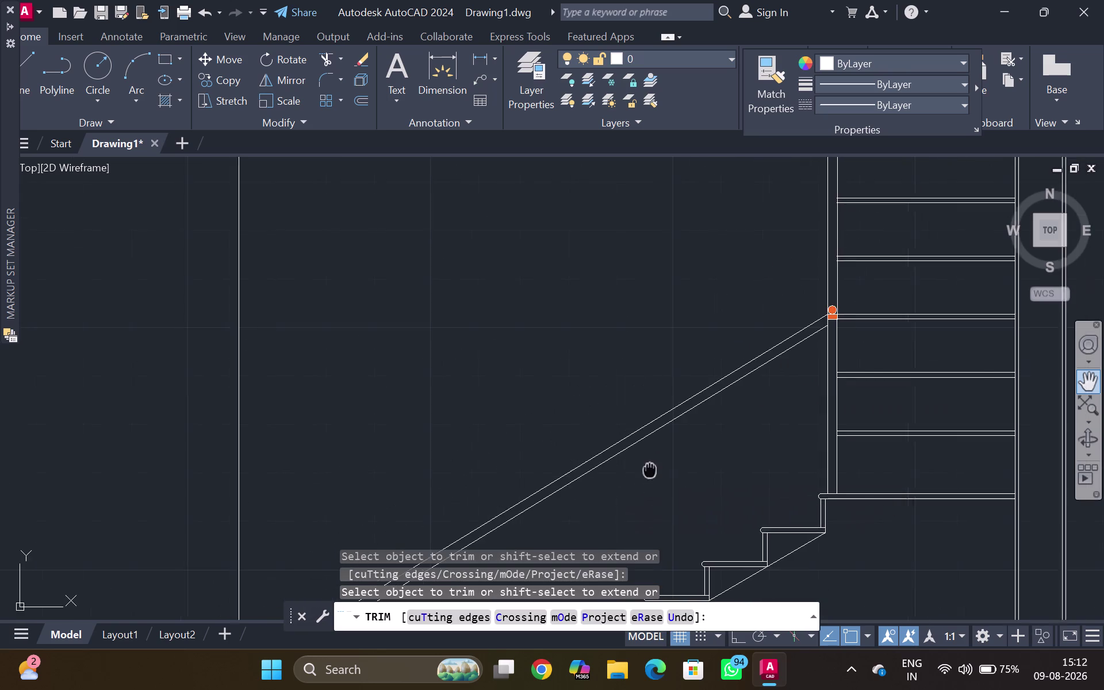
middle_drag(775, 373, 982, 234)
scroll(up, 3)
key(Escape)
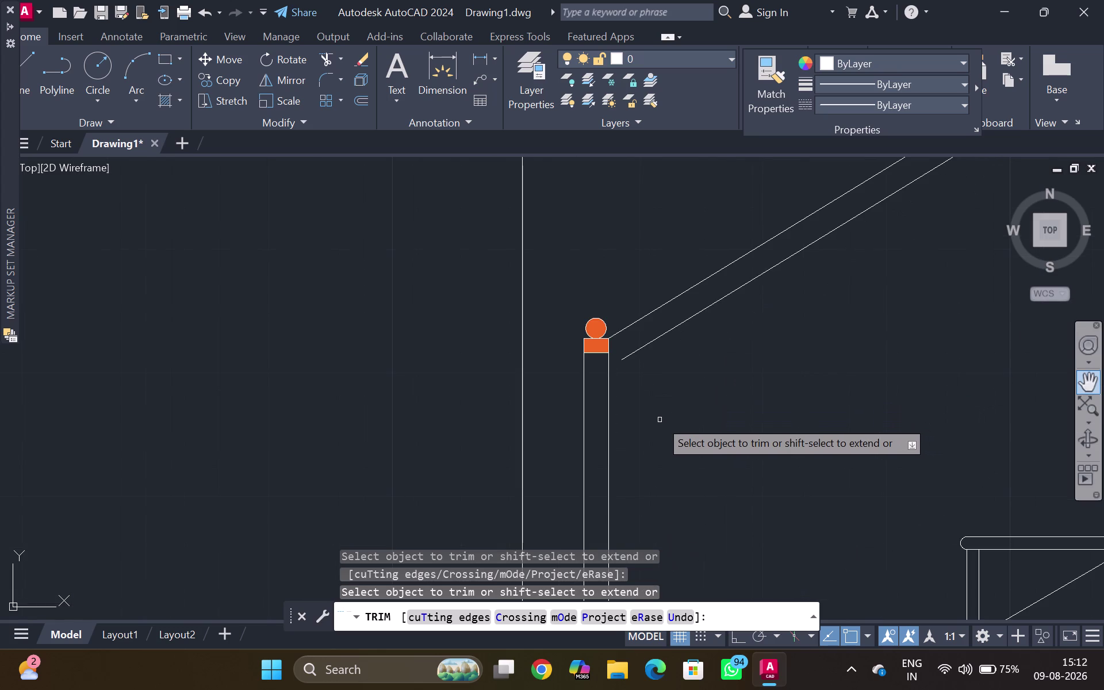
Extend the lower rail line to the post and zoom out to view the staircase.
text(EX)
key(Return)
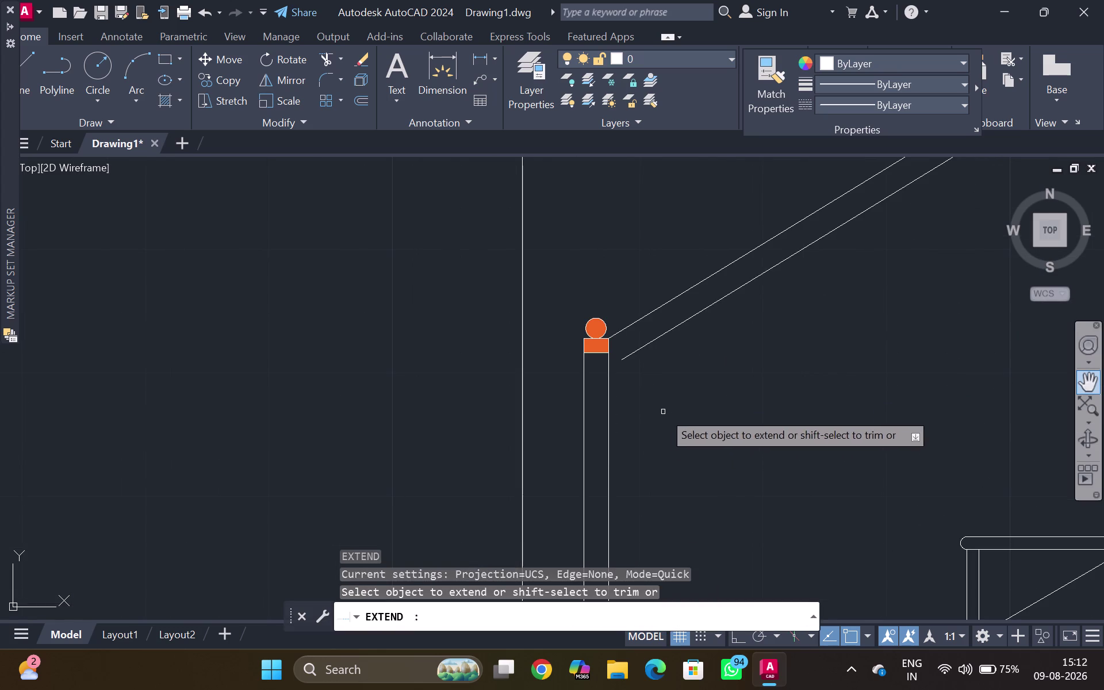
click(670, 330)
key(Escape)
scroll(down, 3)
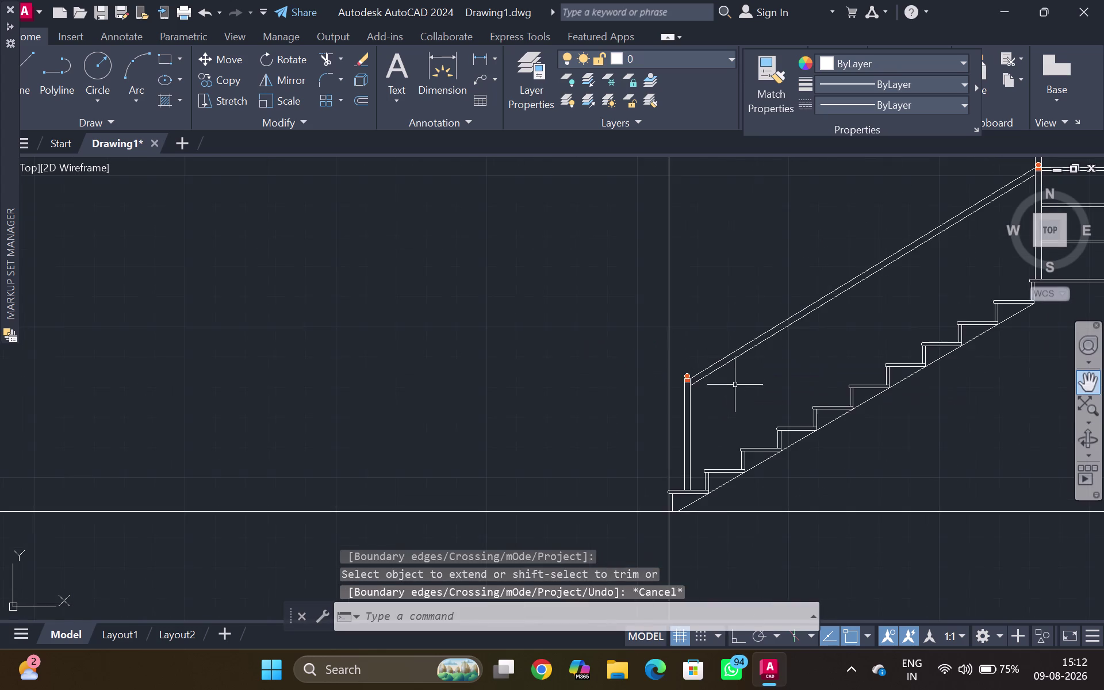
middle_drag(827, 365, 723, 397)
middle_drag(717, 401, 723, 390)
scroll(down, 3)
middle_drag(804, 353, 778, 373)
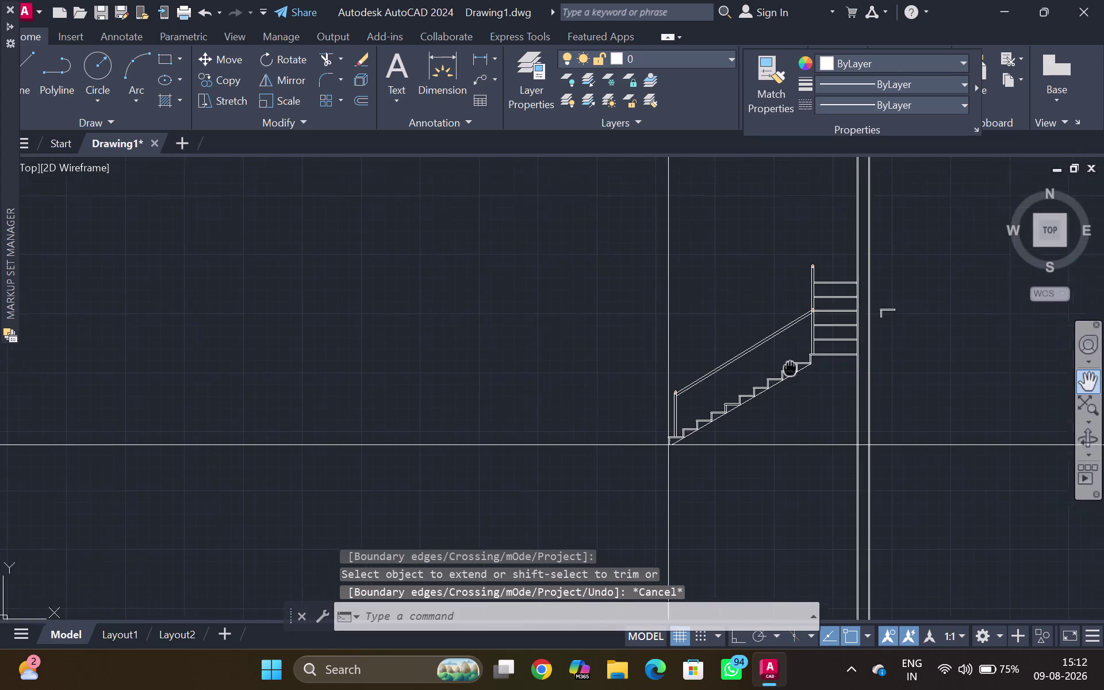
middle_drag(778, 374, 718, 384)
scroll(up, 3)
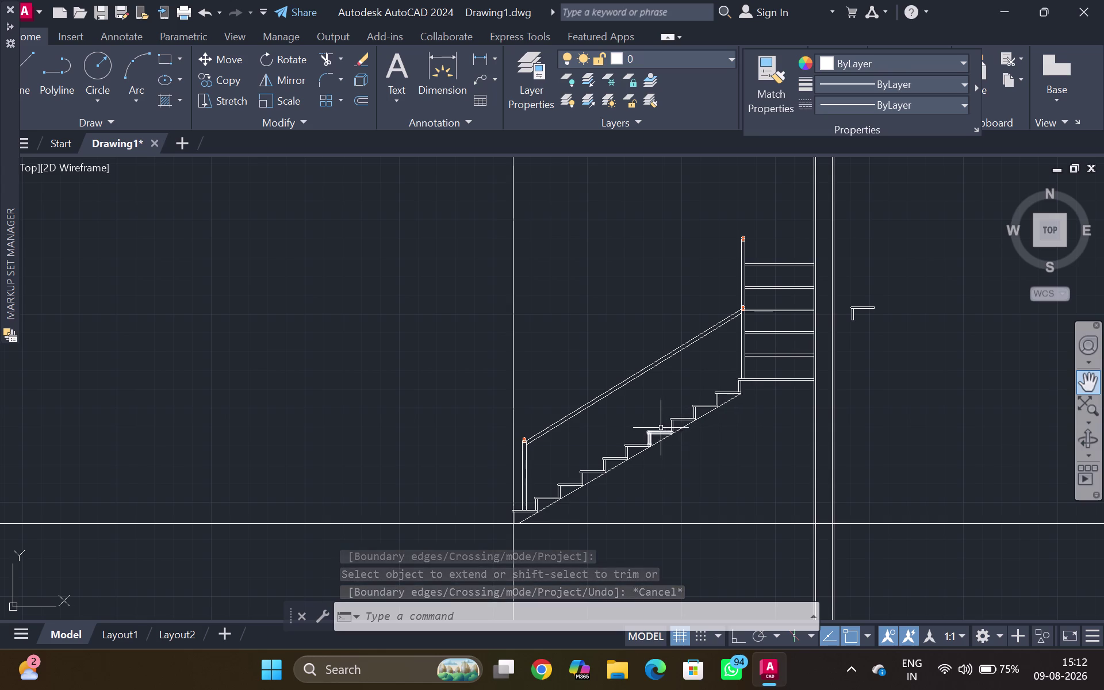
middle_drag(628, 408, 660, 410)
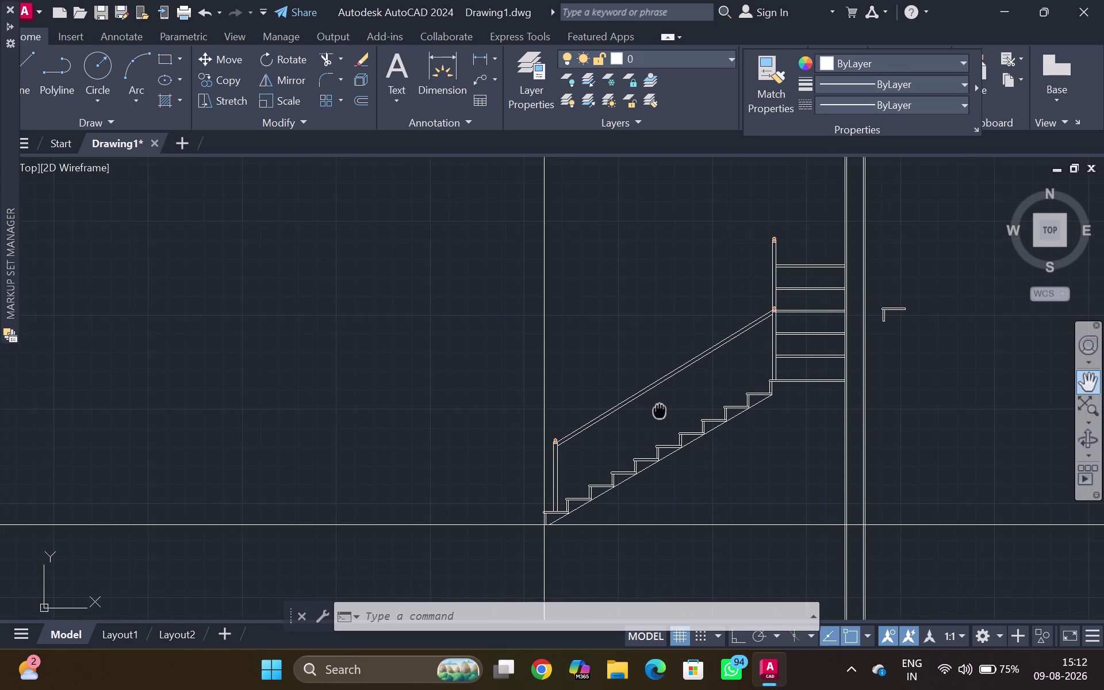
middle_drag(660, 410, 667, 415)
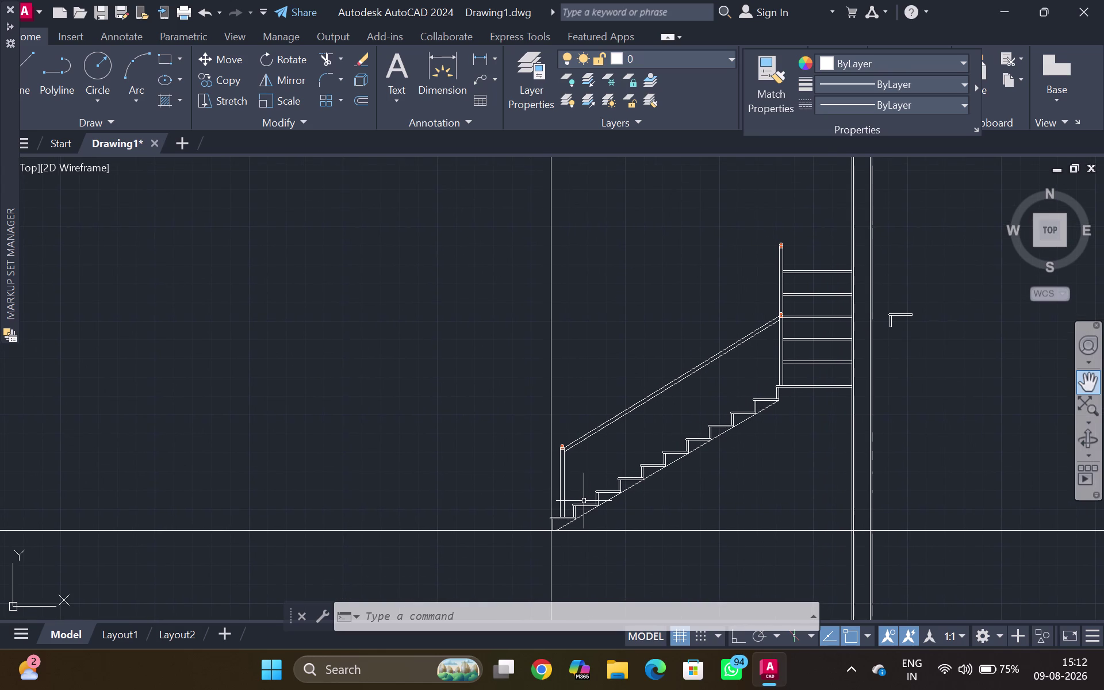
scroll(up, 3)
middle_drag(599, 488, 694, 417)
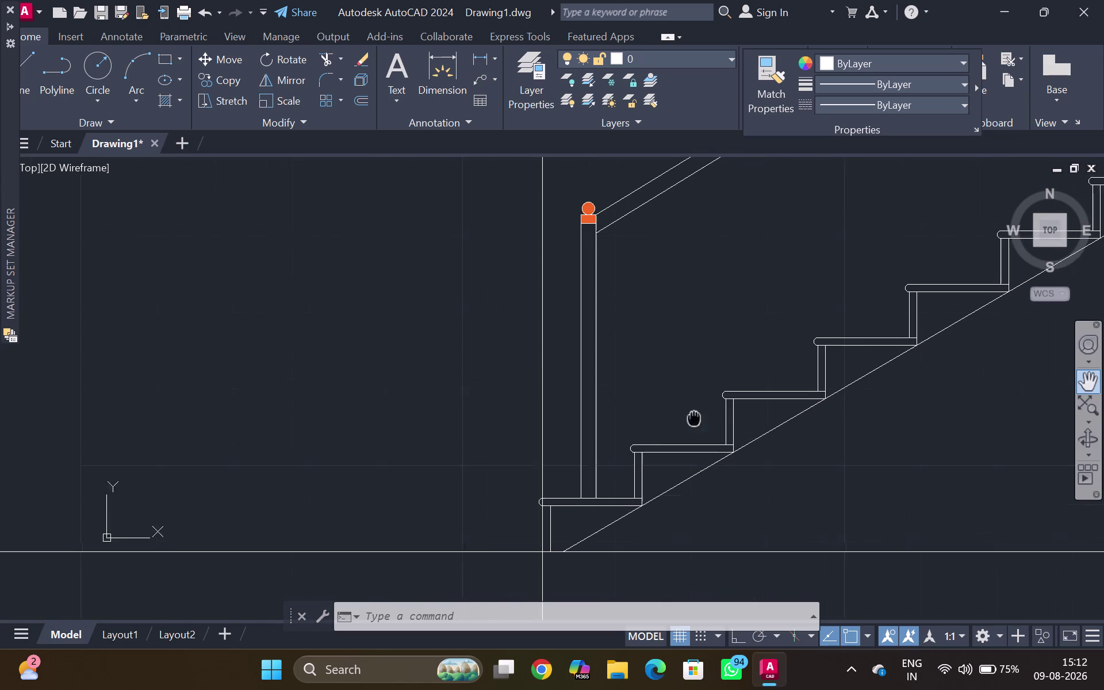
middle_drag(694, 417, 694, 416)
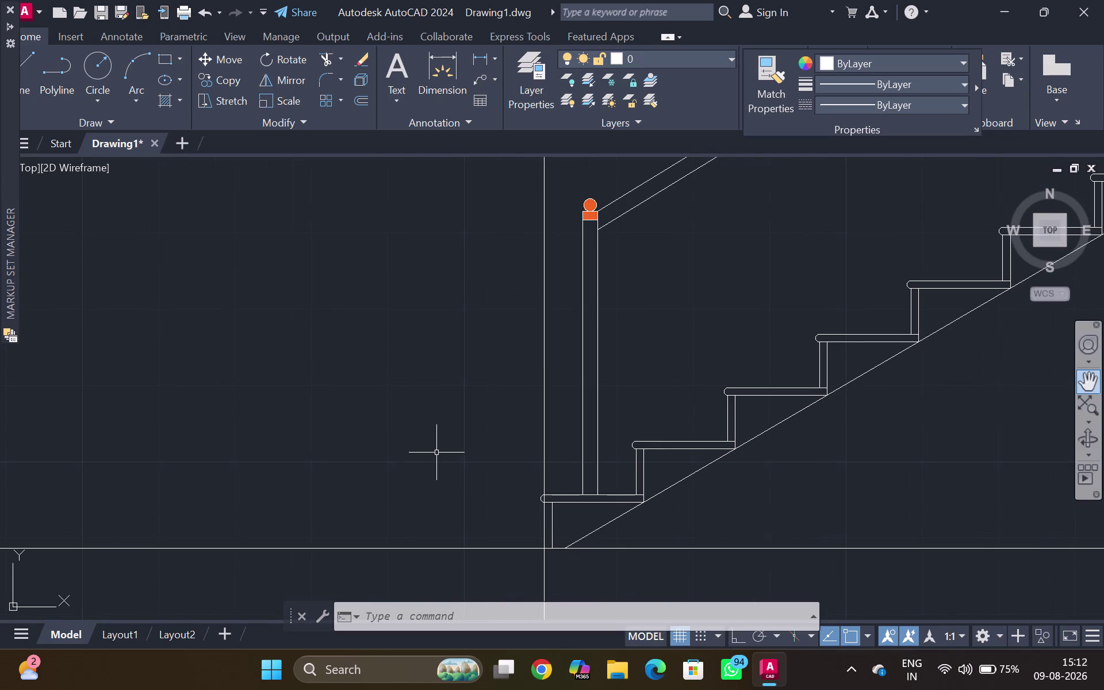
scroll(down, 3)
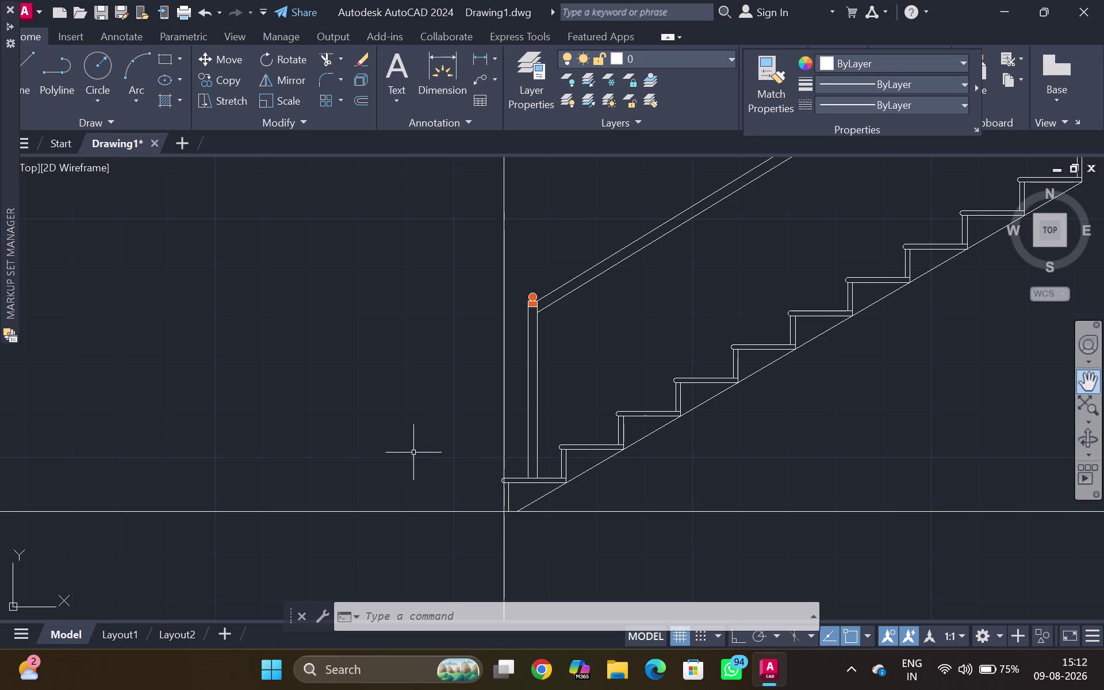
Draw a 3-foot vertical line beside the staircase section.
click(368, 417)
key(l)
key(Return)
drag(368, 409, 368, 383)
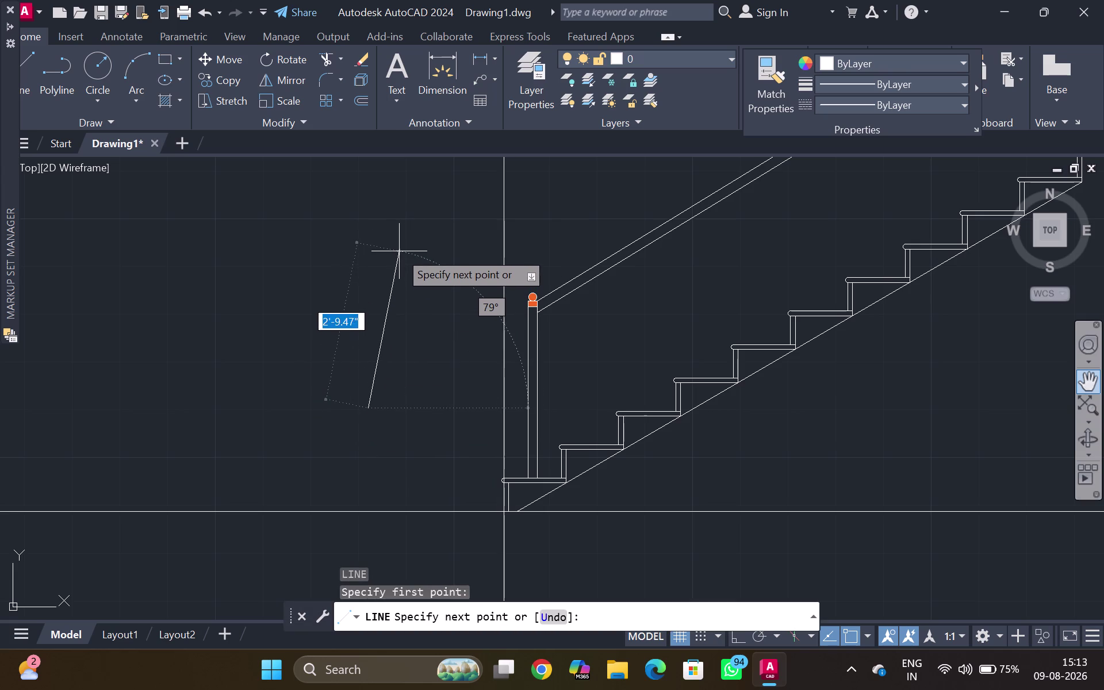
key(ctrl+F8)
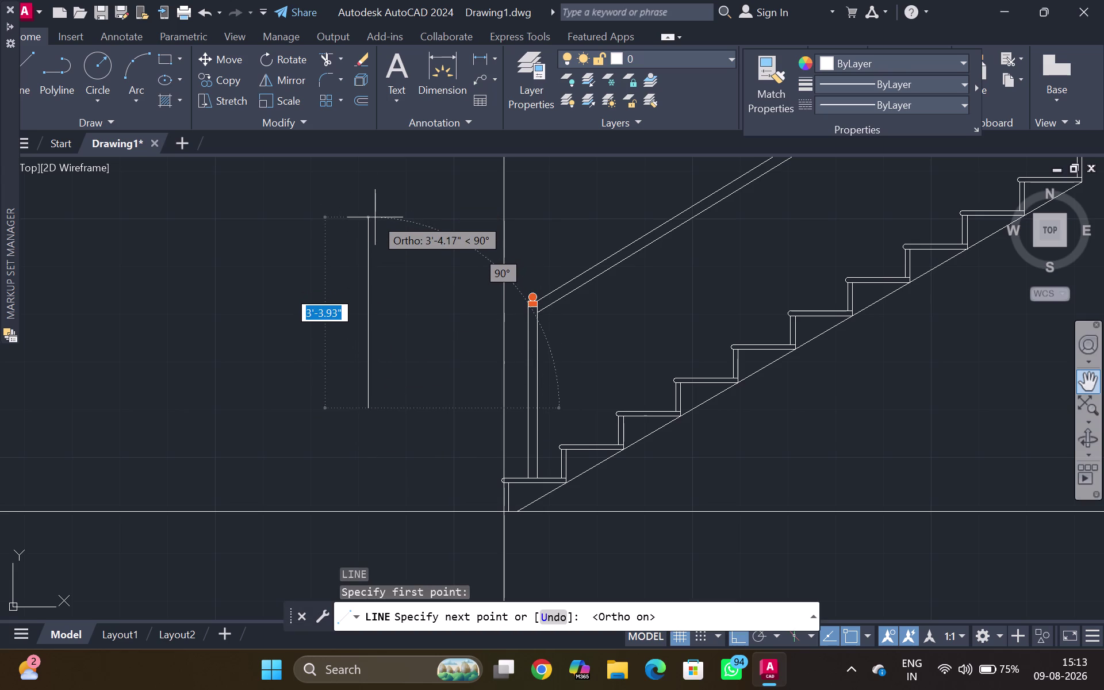
key(3)
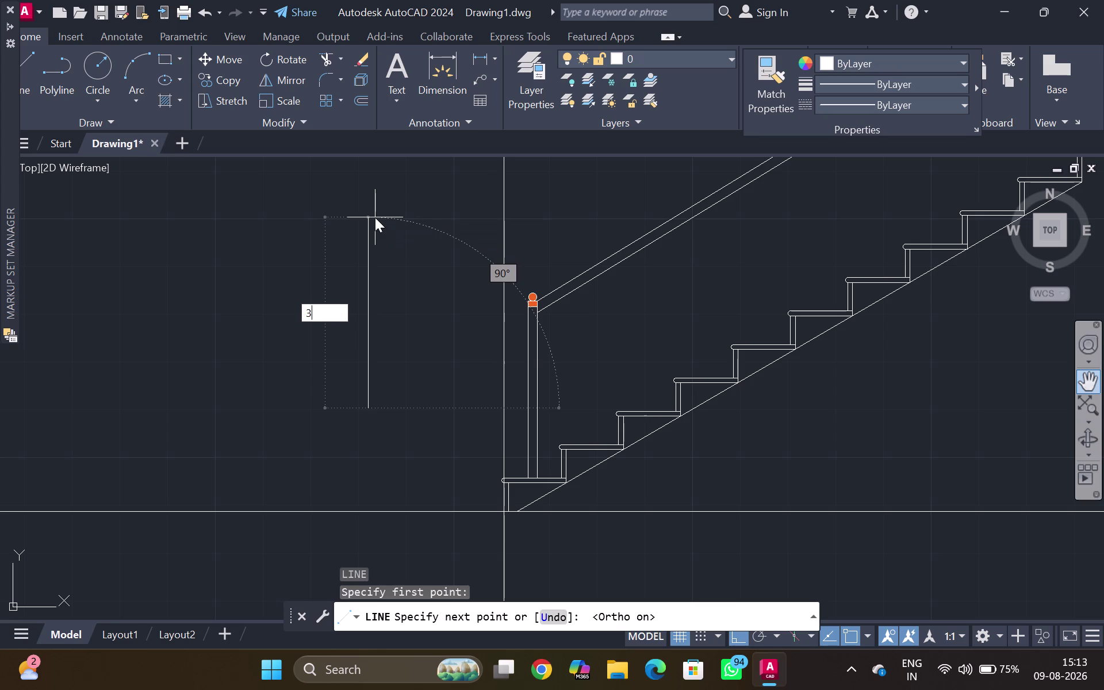
key(apostrophe)
key(Return)
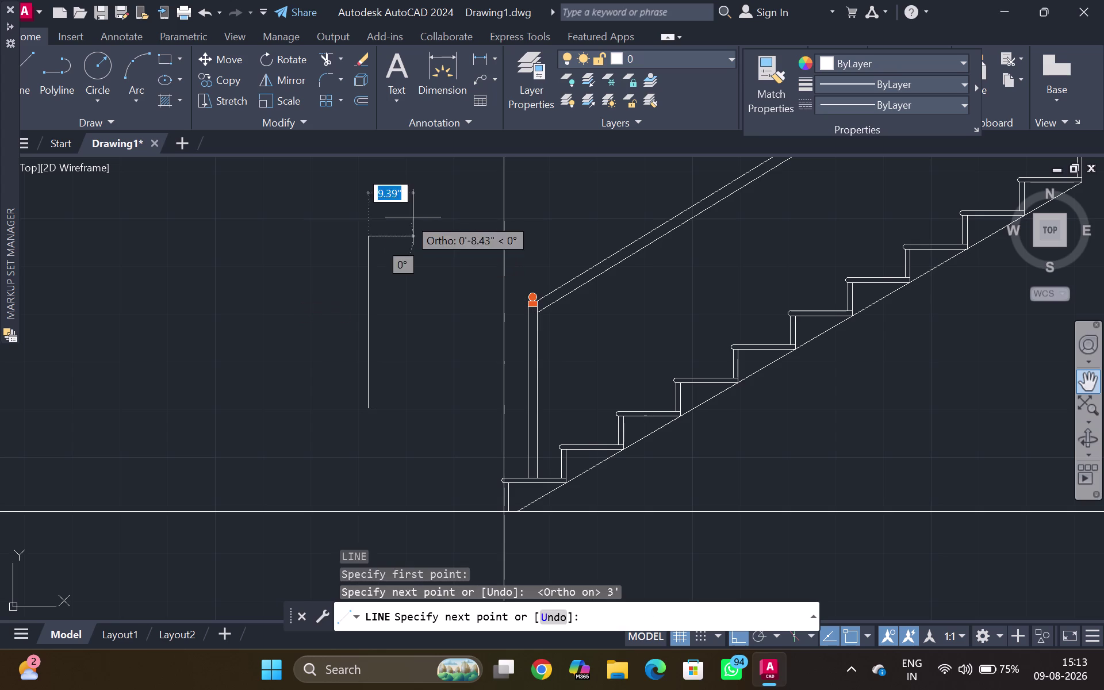
key(Escape)
Offset the vertical line 1 inch to the right.
click(369, 255)
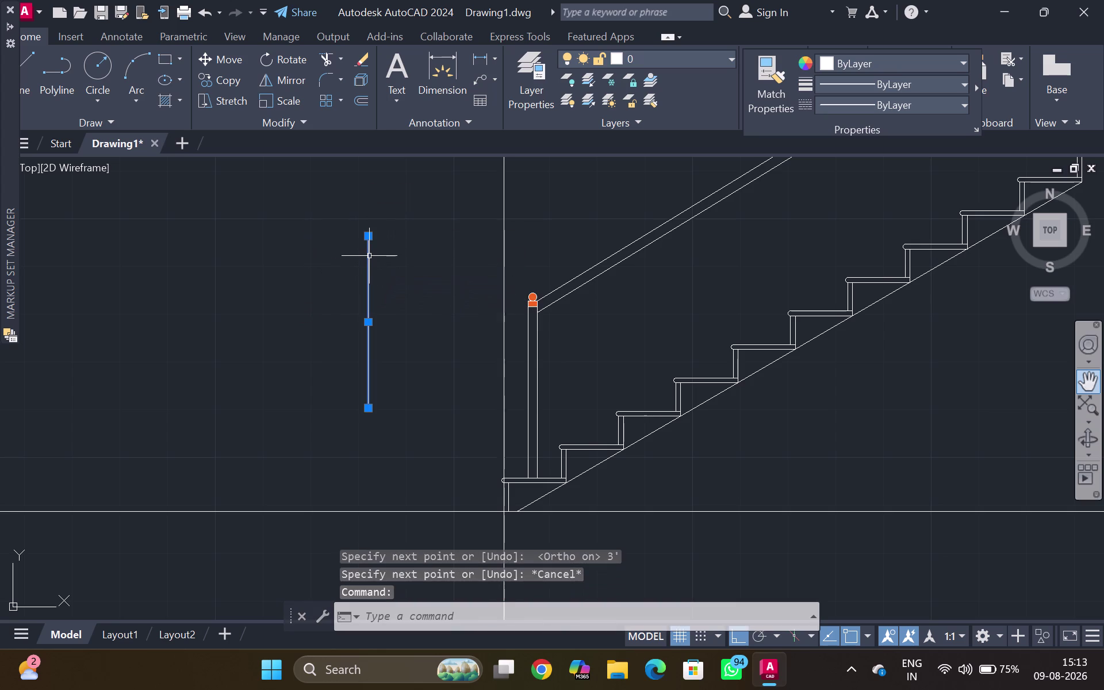
key(o)
key(Return)
key(1)
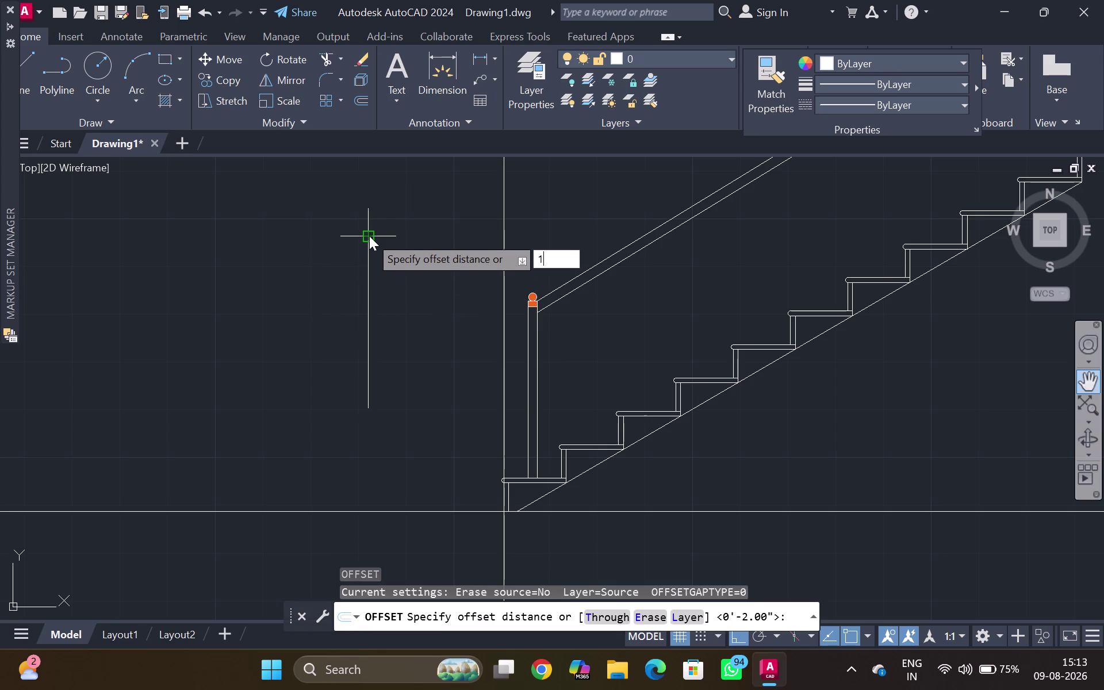
key(shift+quotedbl)
key(Return)
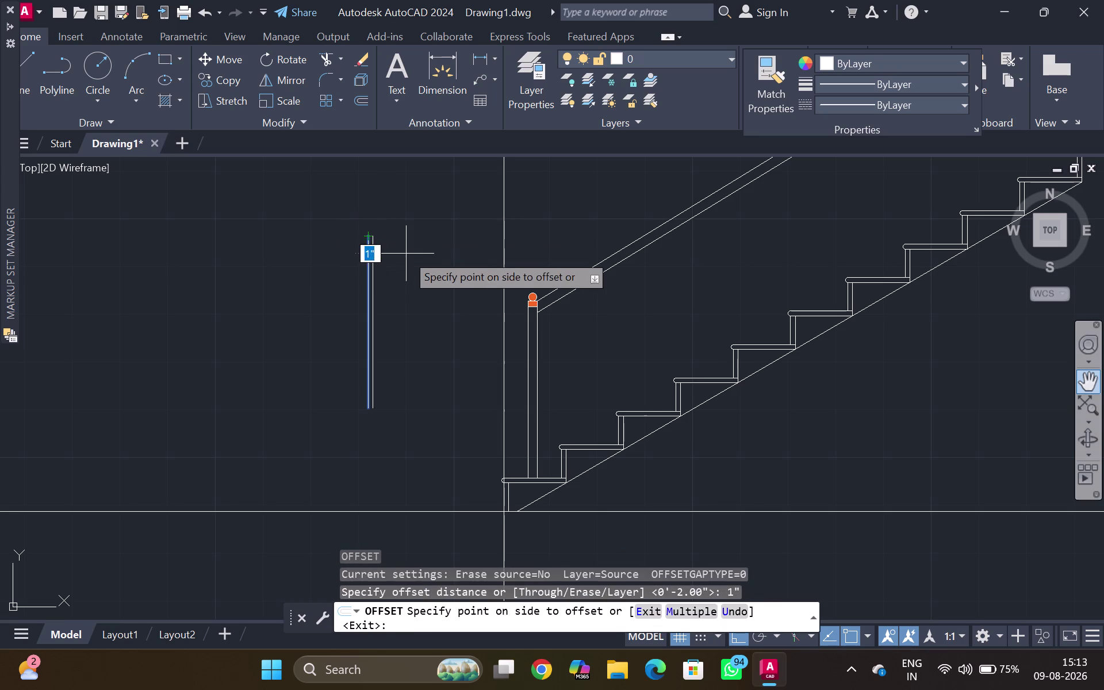
click(406, 253)
key(Escape)
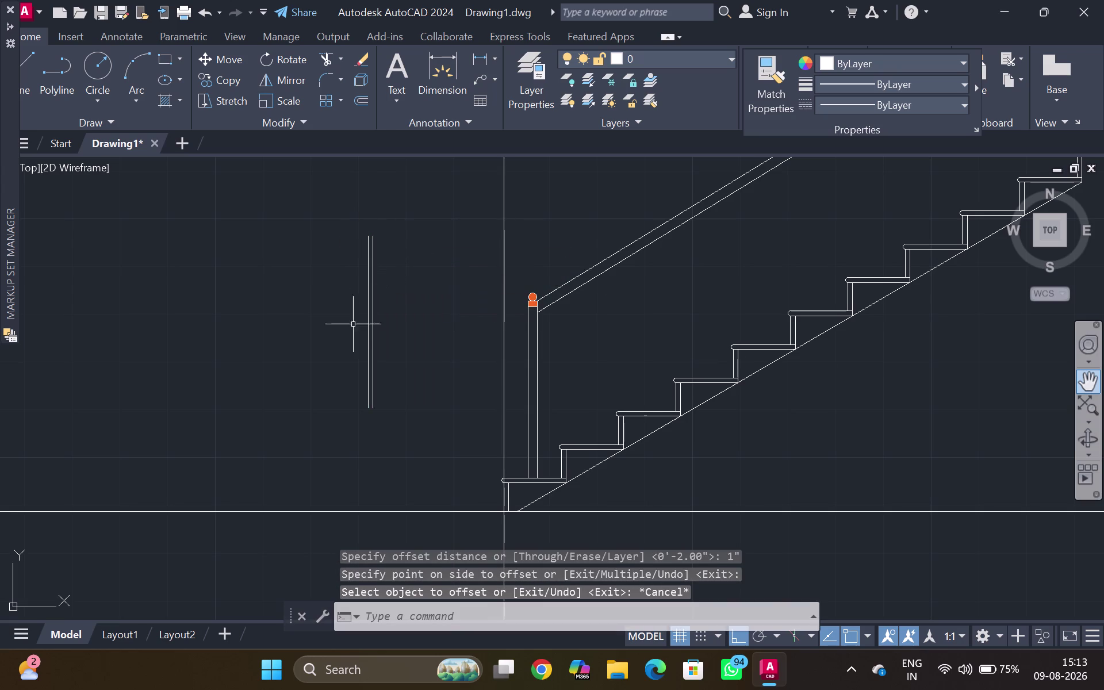
Close the bottom of the two baluster lines with a short line.
scroll(up, 3)
middle_click(368, 340)
middle_drag(361, 383, 381, 265)
scroll(up, 3)
key(l)
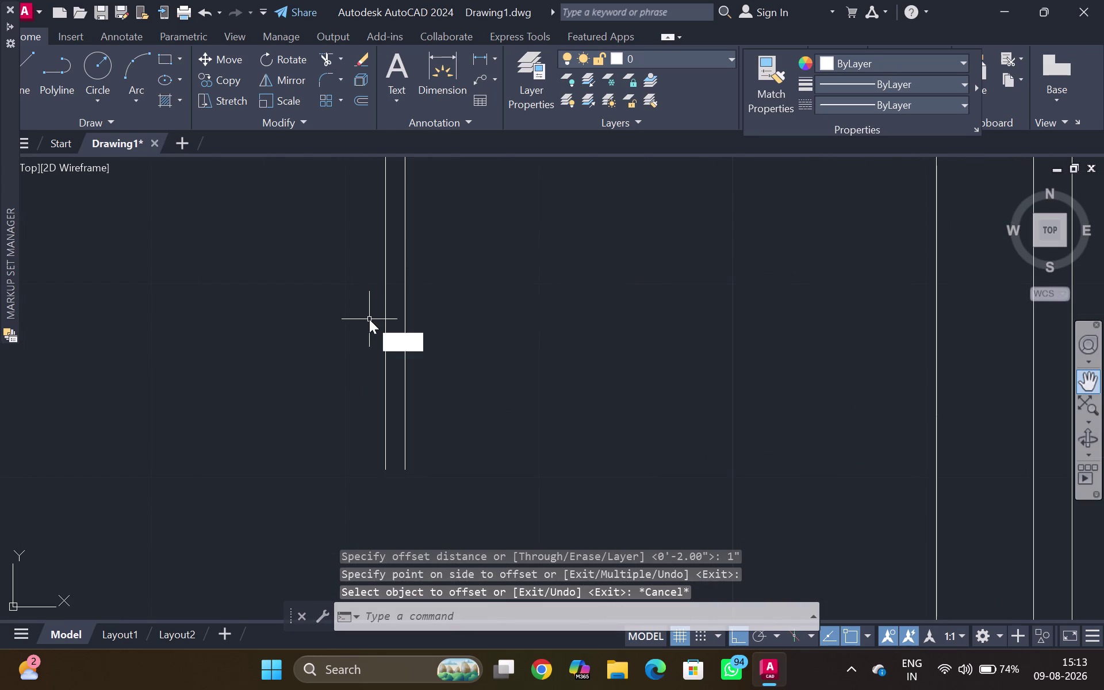
key(Return)
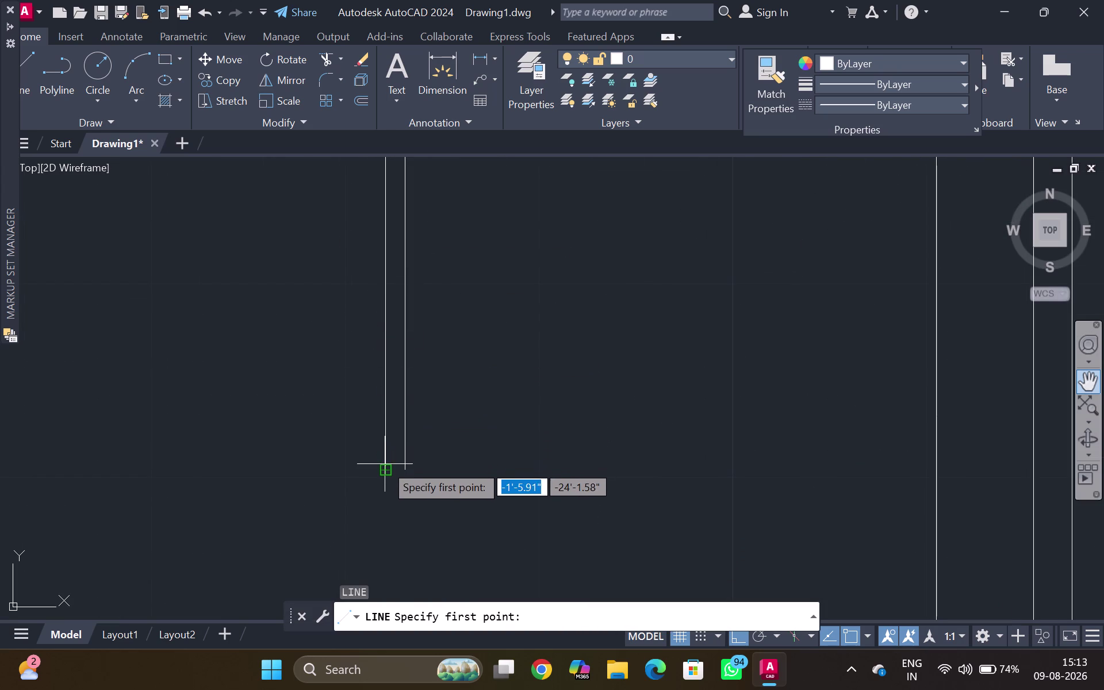
click(385, 464)
click(403, 475)
key(Escape)
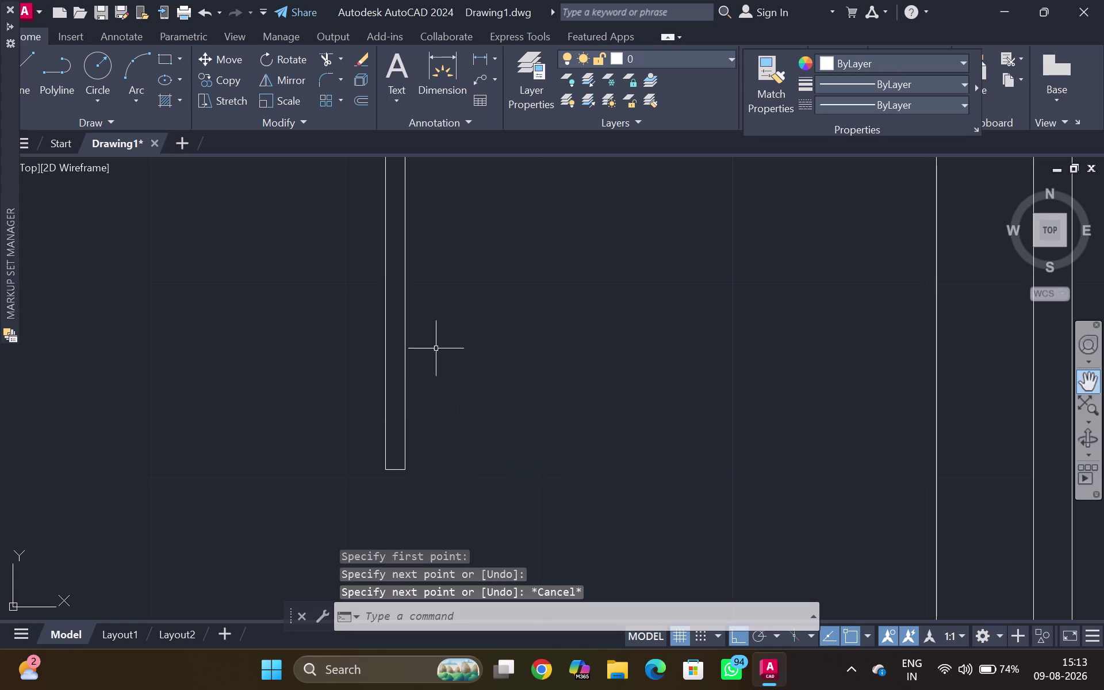
Select both vertical lines of the baluster and centre them in view.
scroll(down, 3)
scroll(down, 3)
middle_drag(377, 309, 361, 344)
scroll(up, 3)
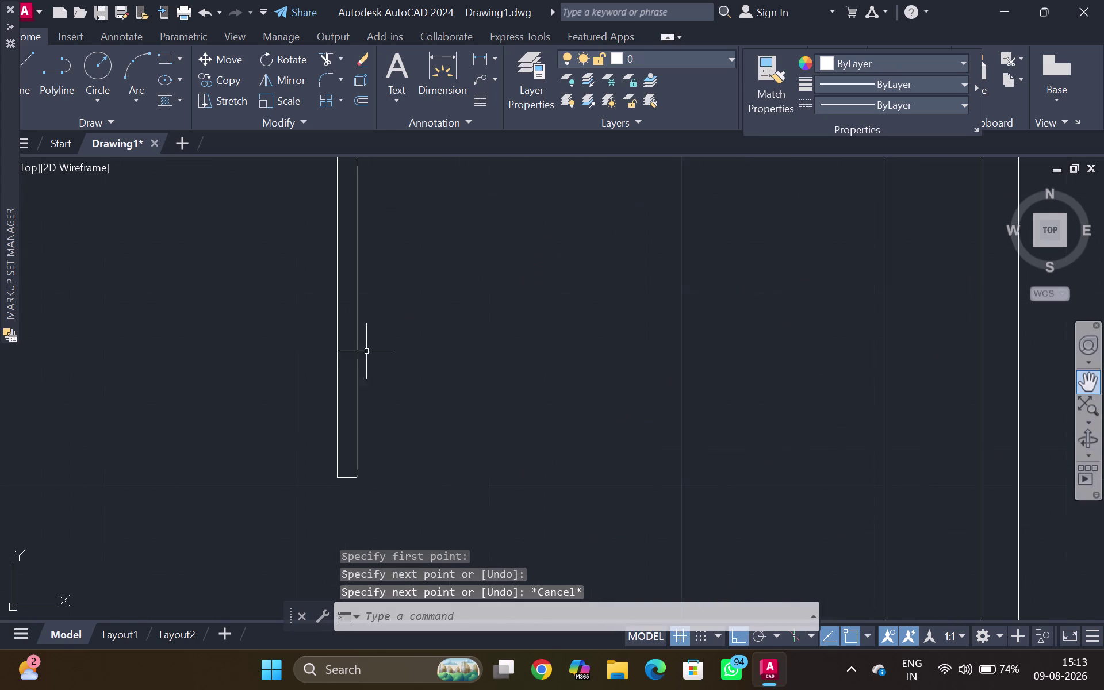
click(337, 360)
click(358, 365)
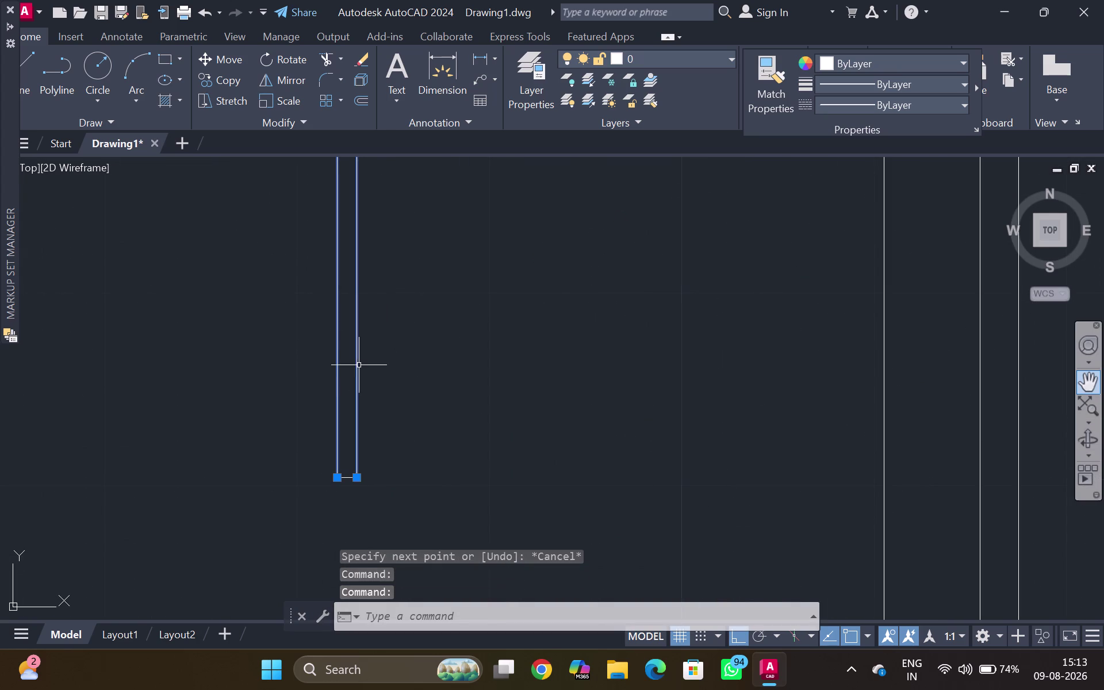
scroll(up, 3)
middle_drag(346, 465, 353, 423)
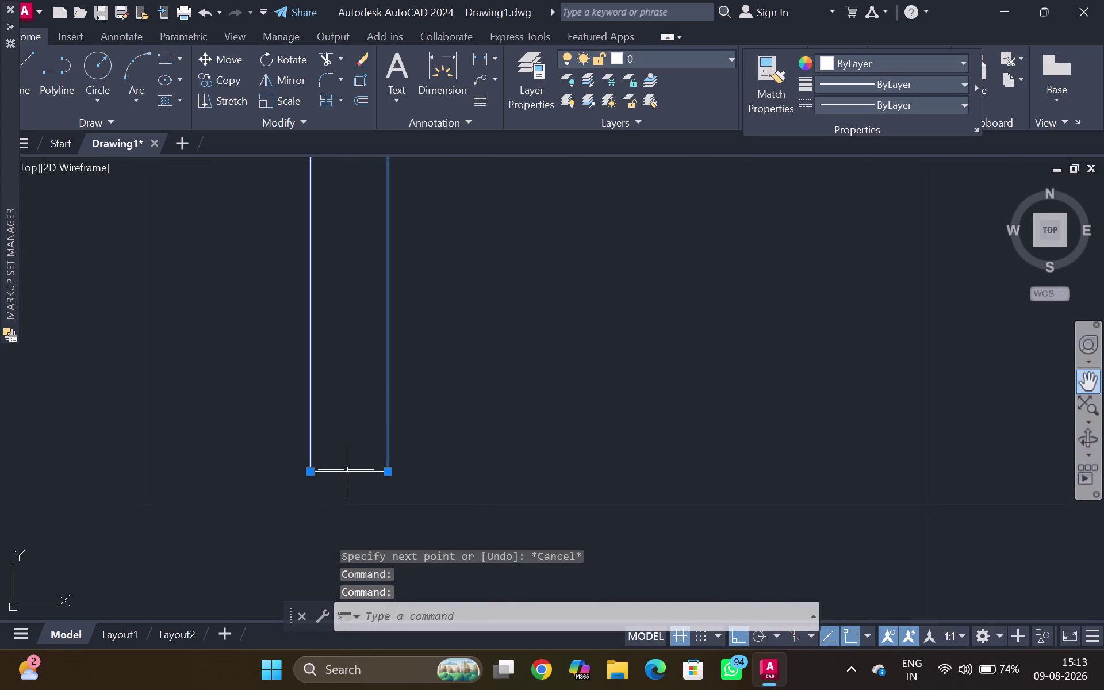
Start copying the baluster from its bottom midpoint, with Ortho turned off.
click(346, 470)
text(C)
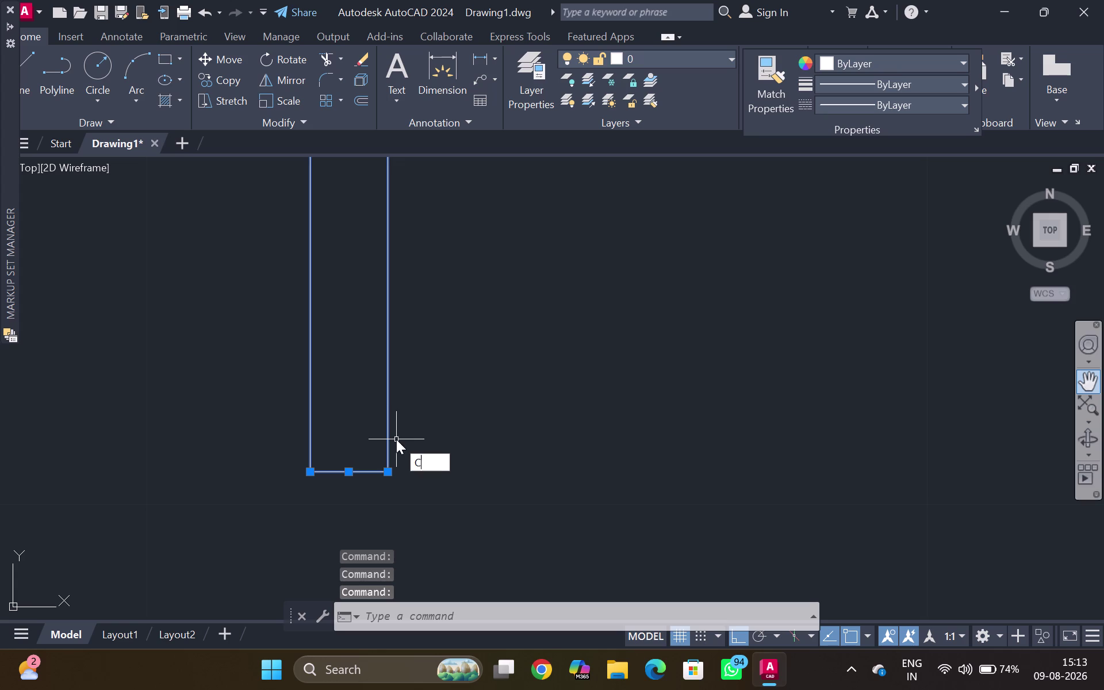
text(O)
key(Return)
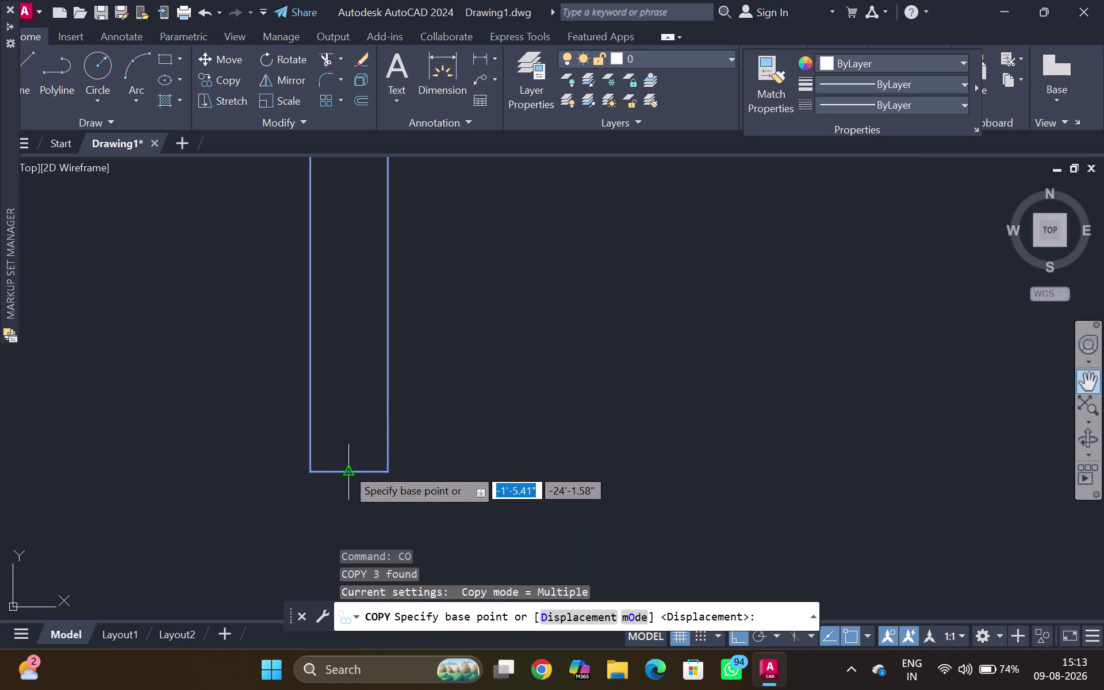
click(346, 467)
scroll(down, 3)
middle_drag(862, 487, 600, 491)
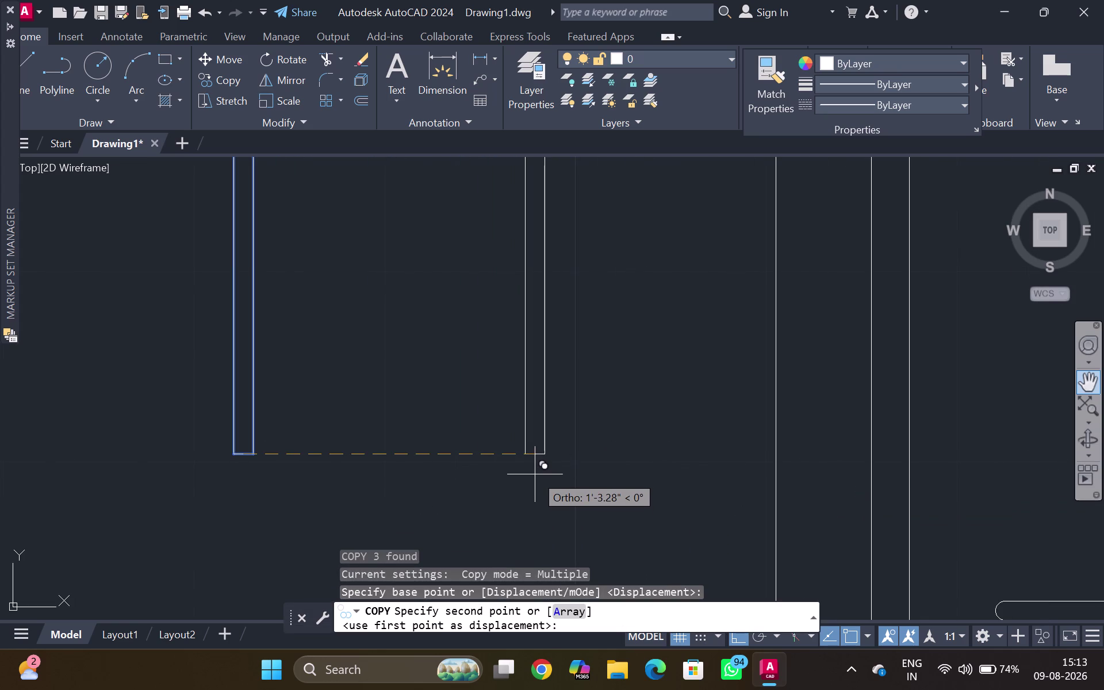
key(ctrl+F8)
scroll(down, 3)
middle_drag(681, 474, 525, 330)
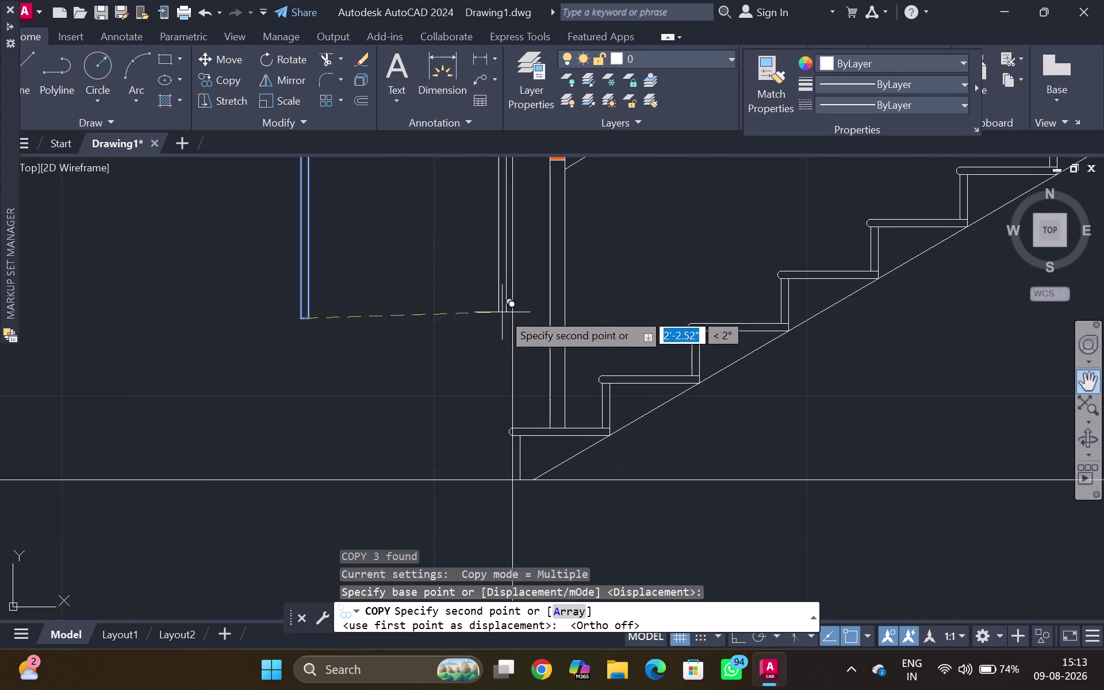
Place baluster copies on every stair tread up to the top tread.
click(646, 373)
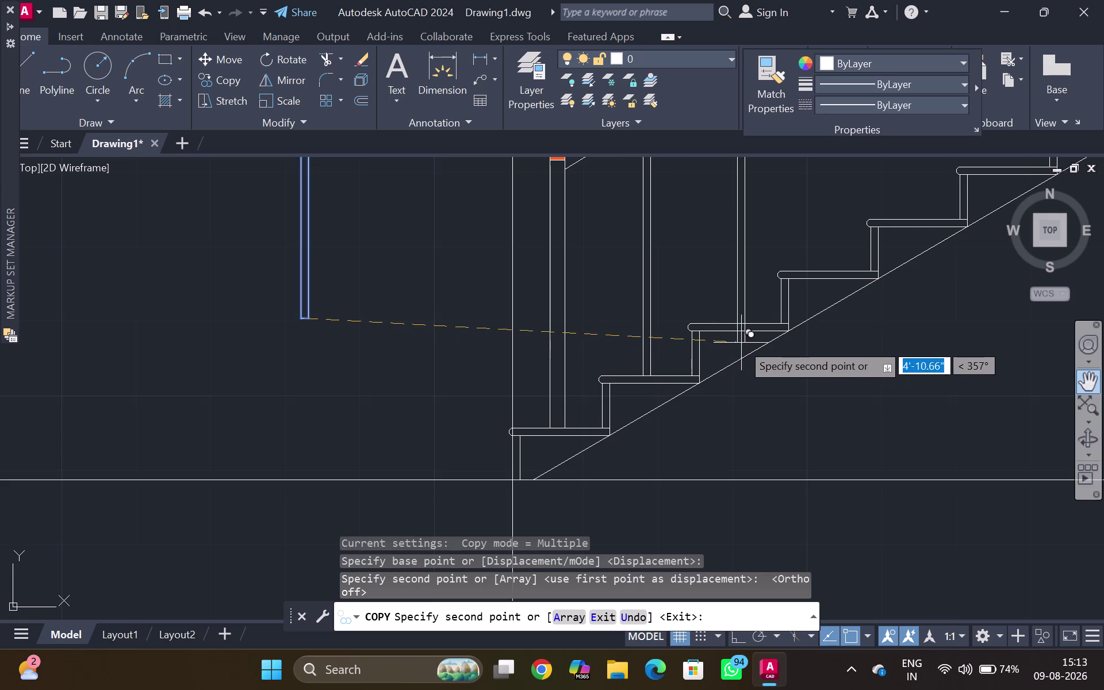
scroll(up, 3)
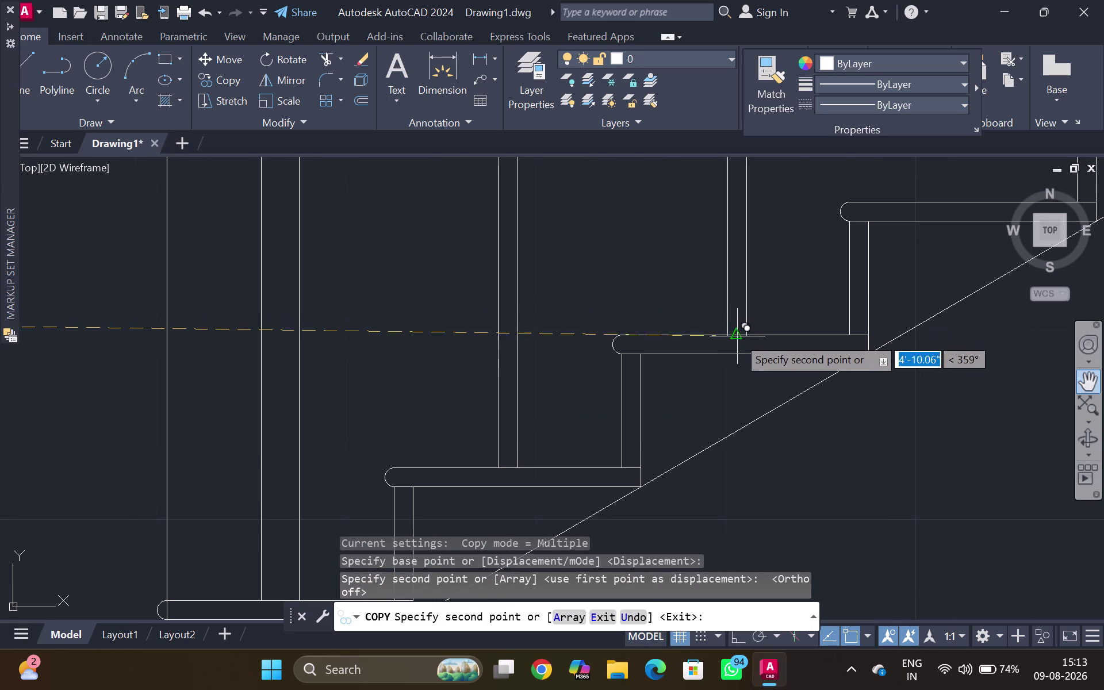
click(737, 337)
middle_drag(795, 317, 591, 402)
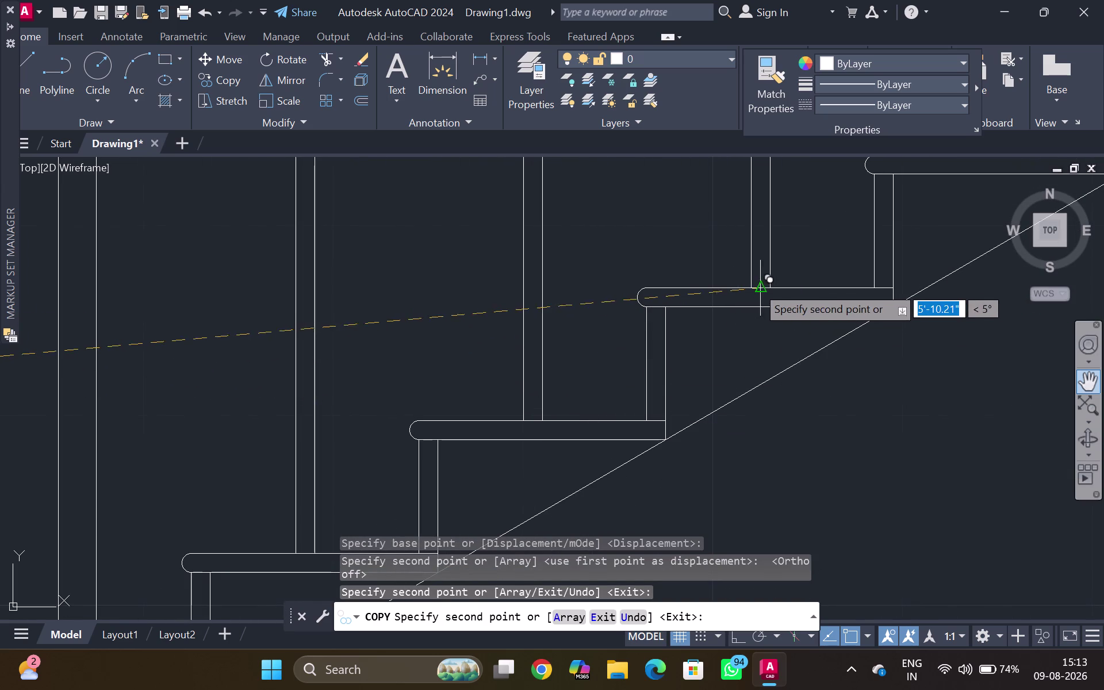
click(762, 288)
middle_drag(791, 270, 580, 448)
scroll(down, 3)
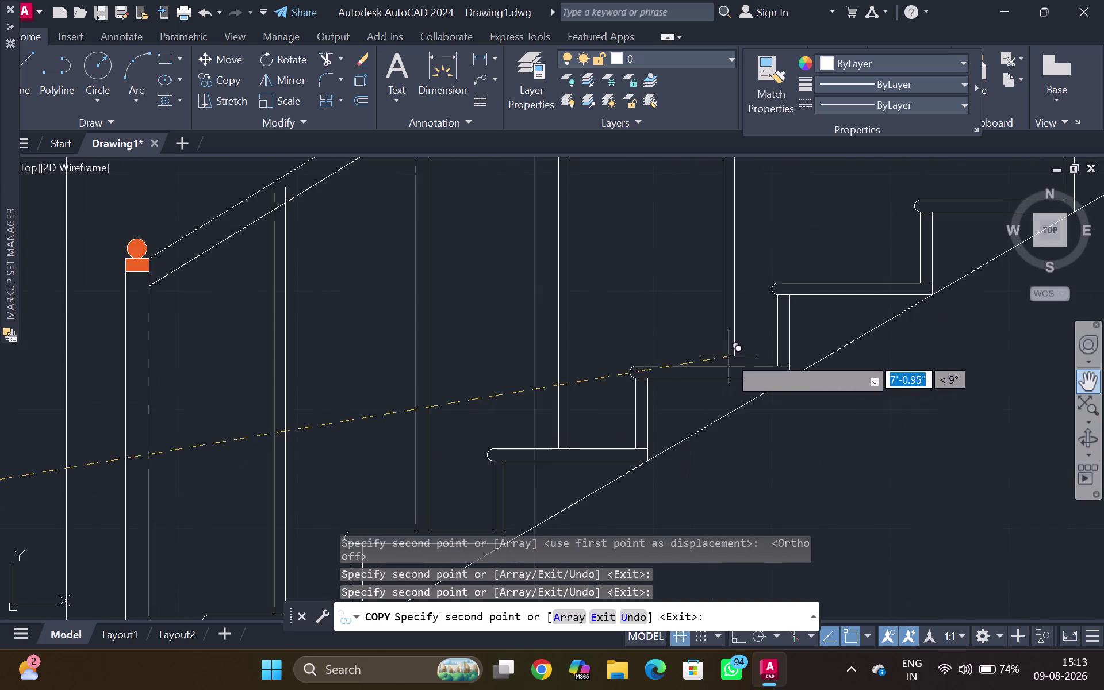
click(703, 366)
middle_drag(810, 290, 809, 292)
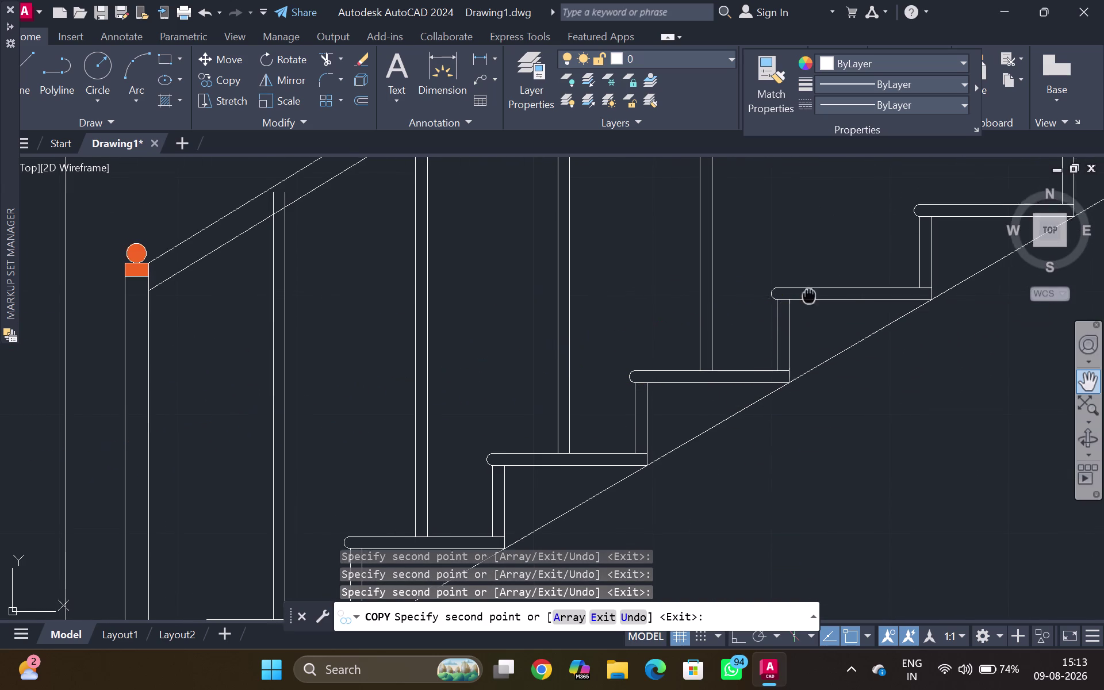
middle_drag(809, 292, 644, 407)
click(685, 401)
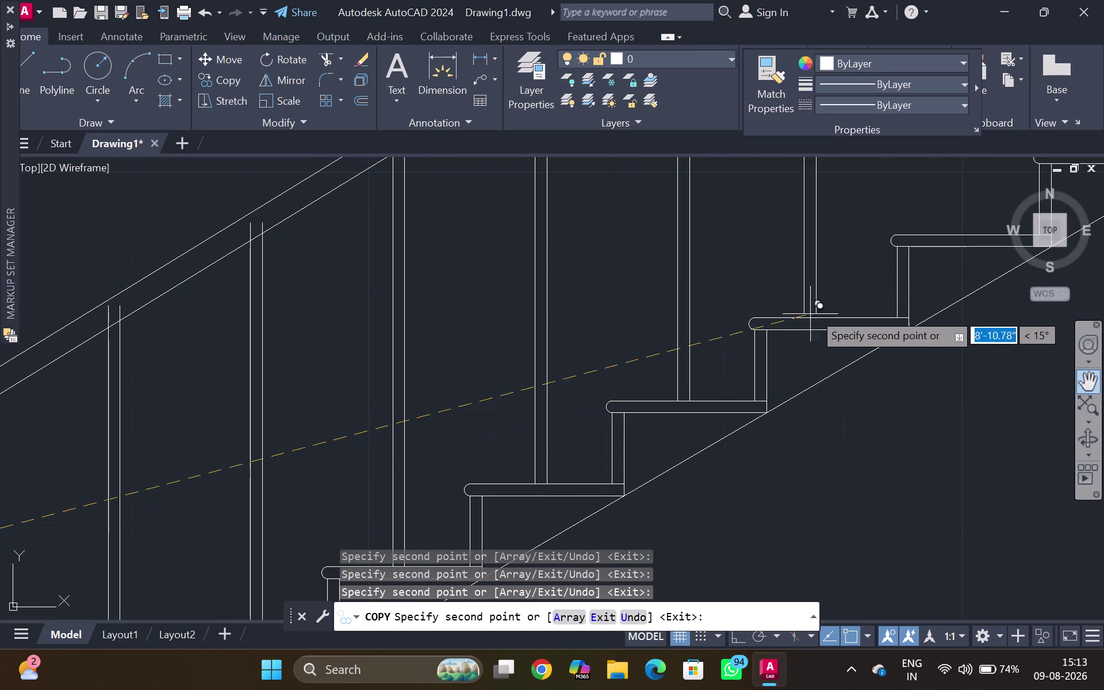
click(826, 315)
middle_drag(853, 296, 658, 404)
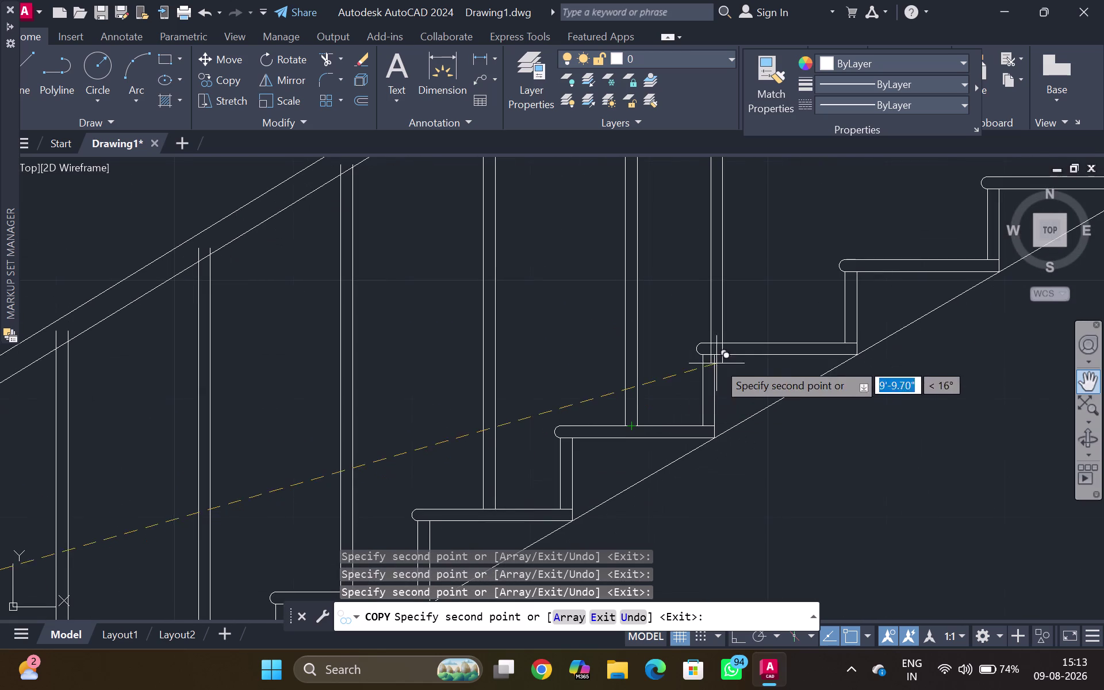
click(773, 337)
middle_drag(873, 256, 812, 342)
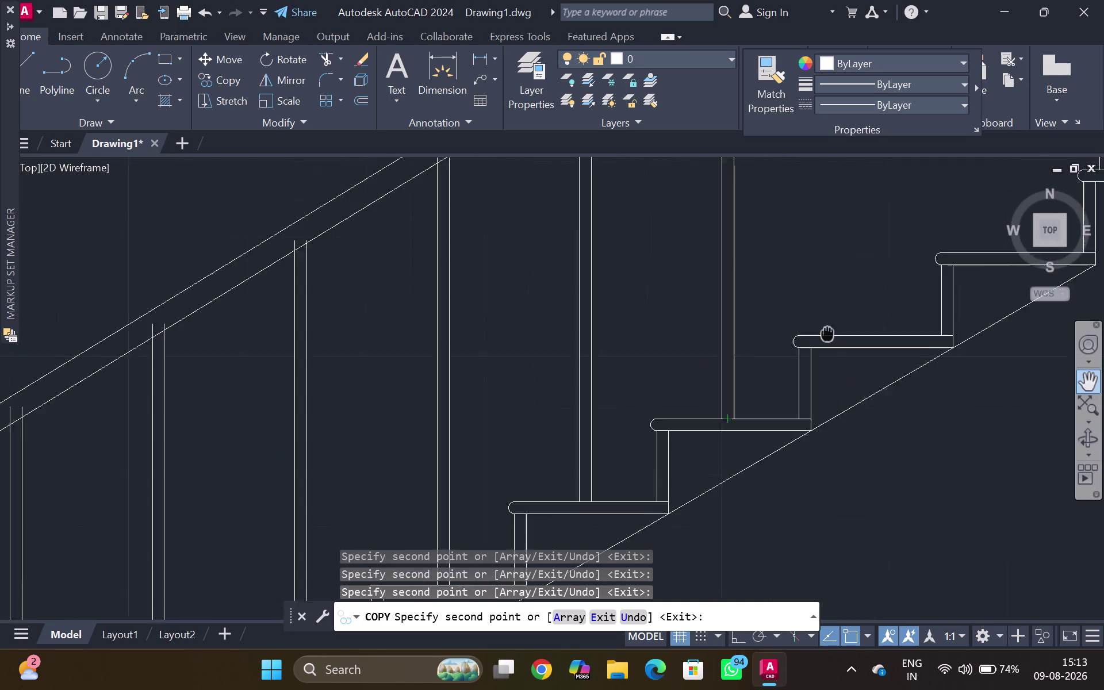
middle_drag(812, 343, 715, 388)
click(752, 388)
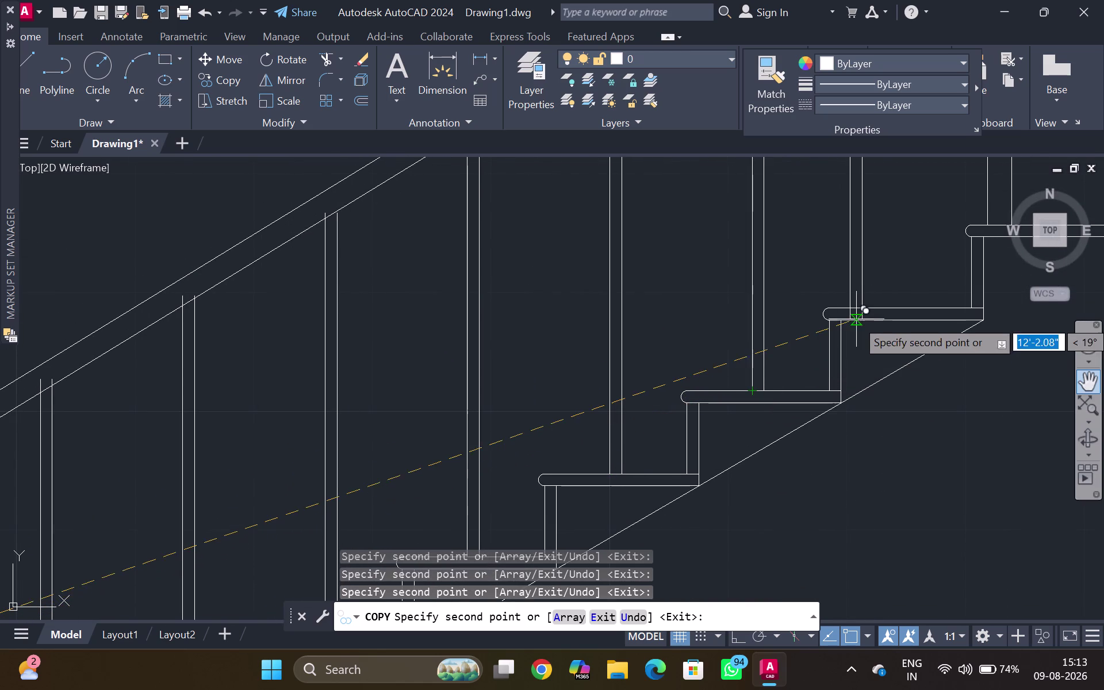
middle_drag(852, 315, 561, 496)
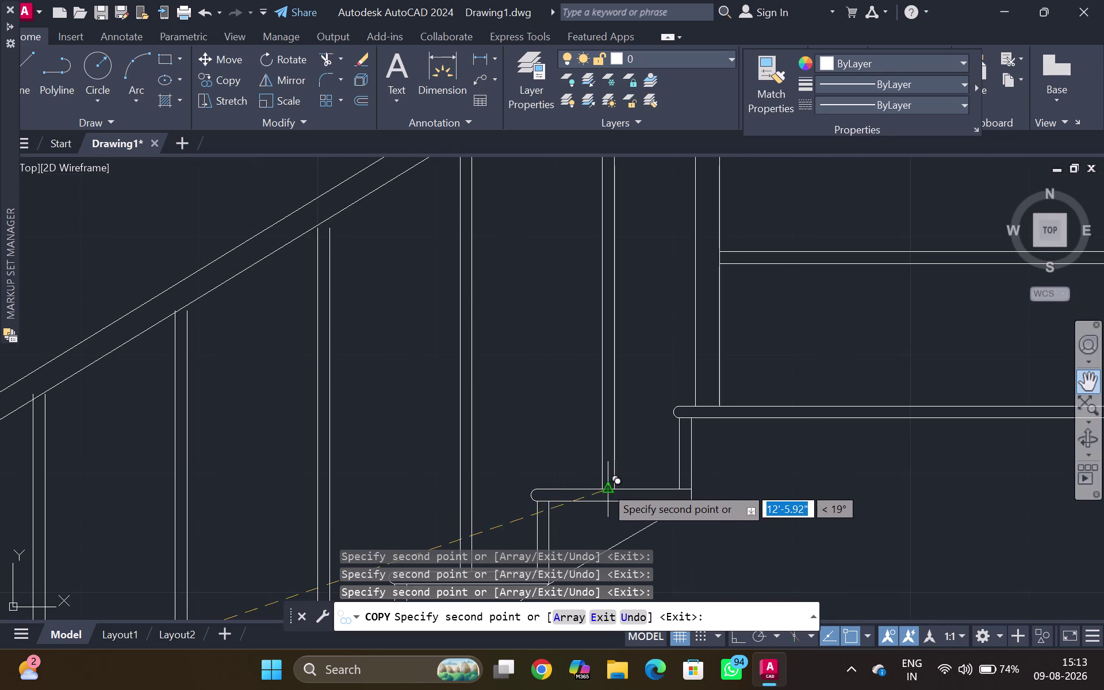
click(604, 490)
scroll(down, 3)
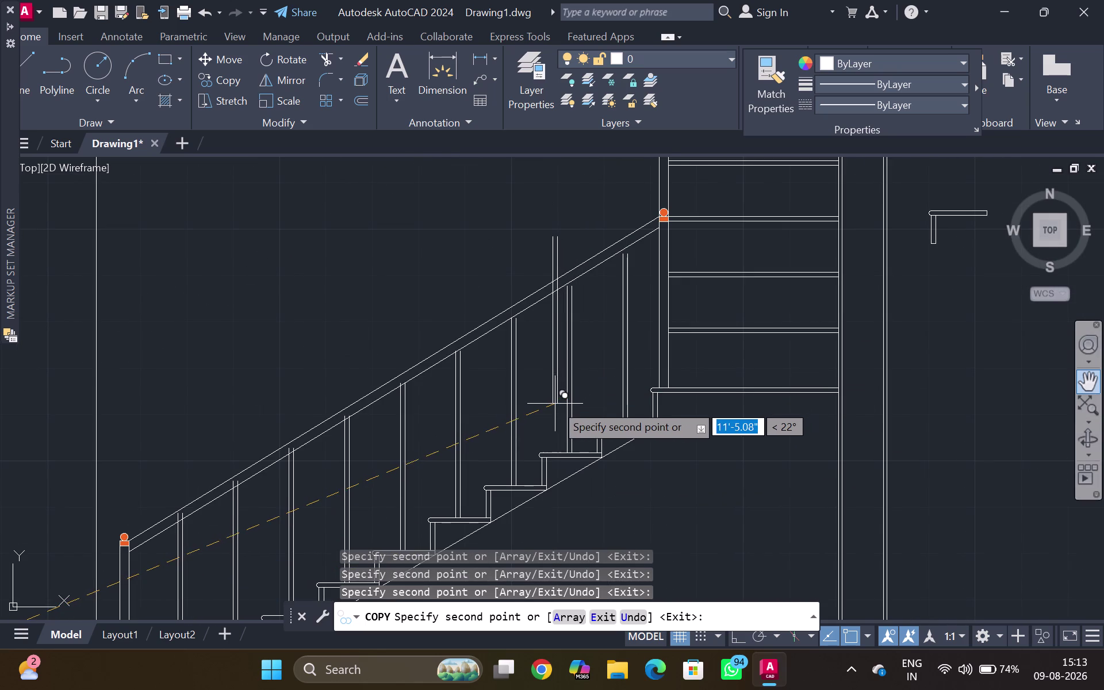
key(Escape)
Start the Extend command with EX.
text(E)
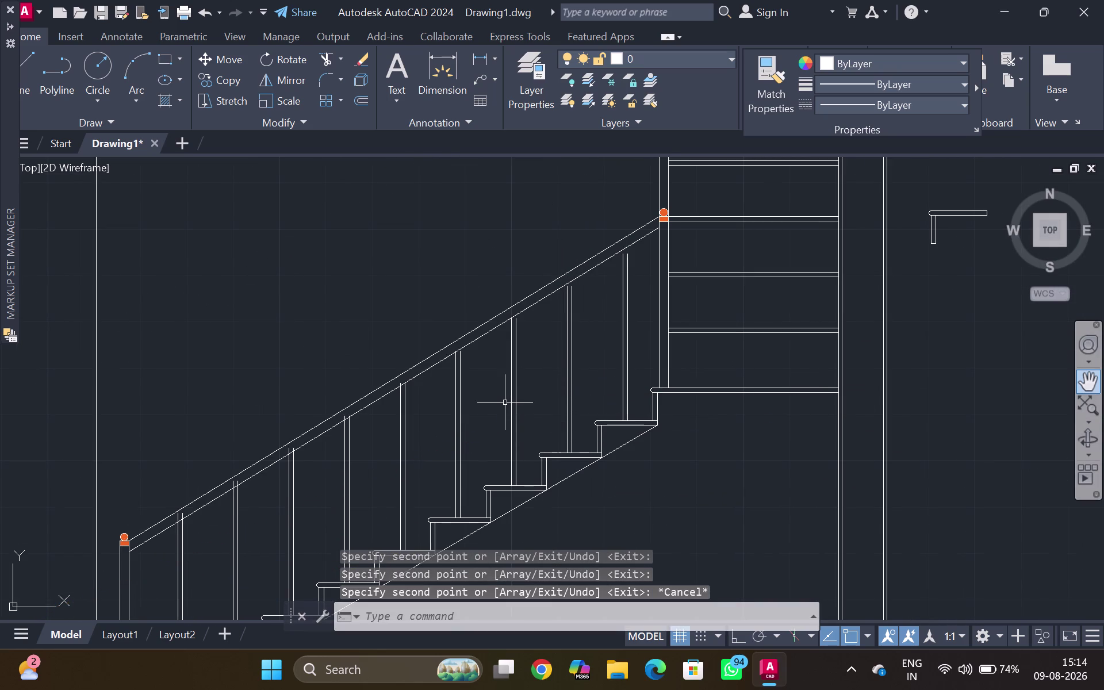
text(X)
key(Return)
Extend the upper and lower balusters up to the sloped handrail.
scroll(up, 3)
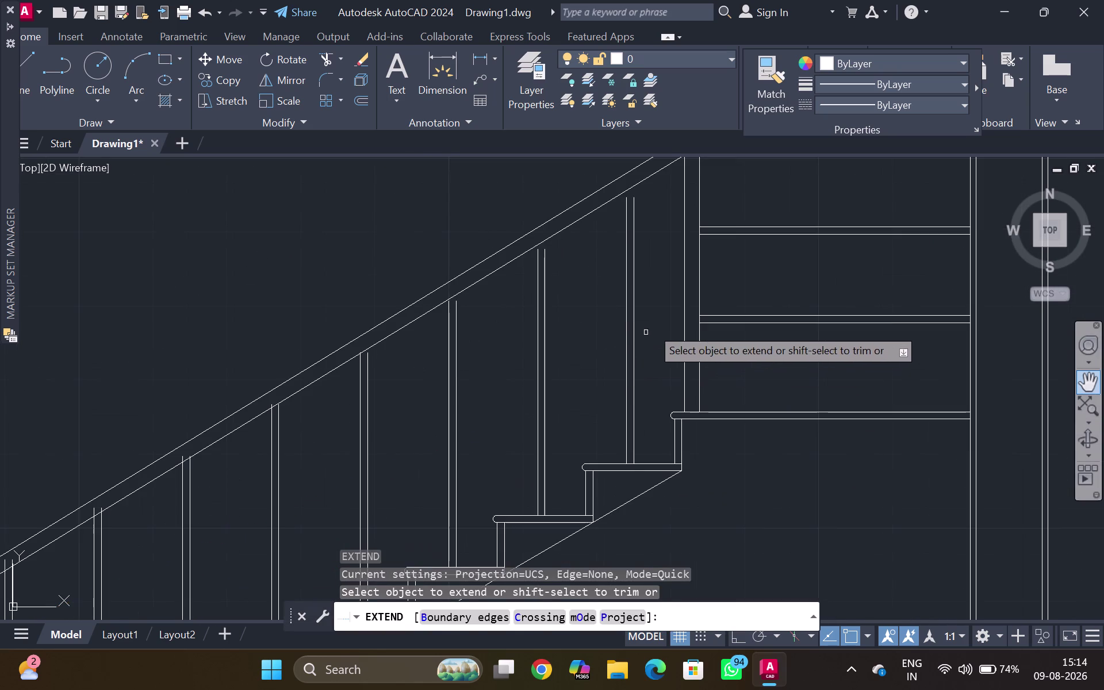
drag(664, 319, 465, 414)
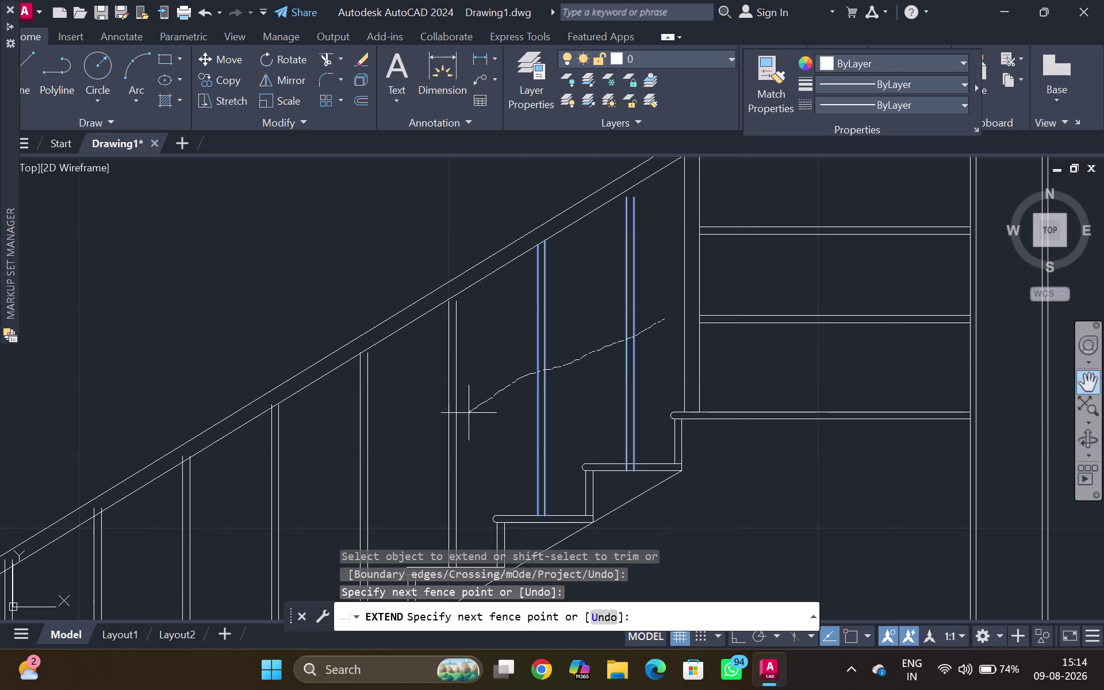
drag(466, 415, 348, 473)
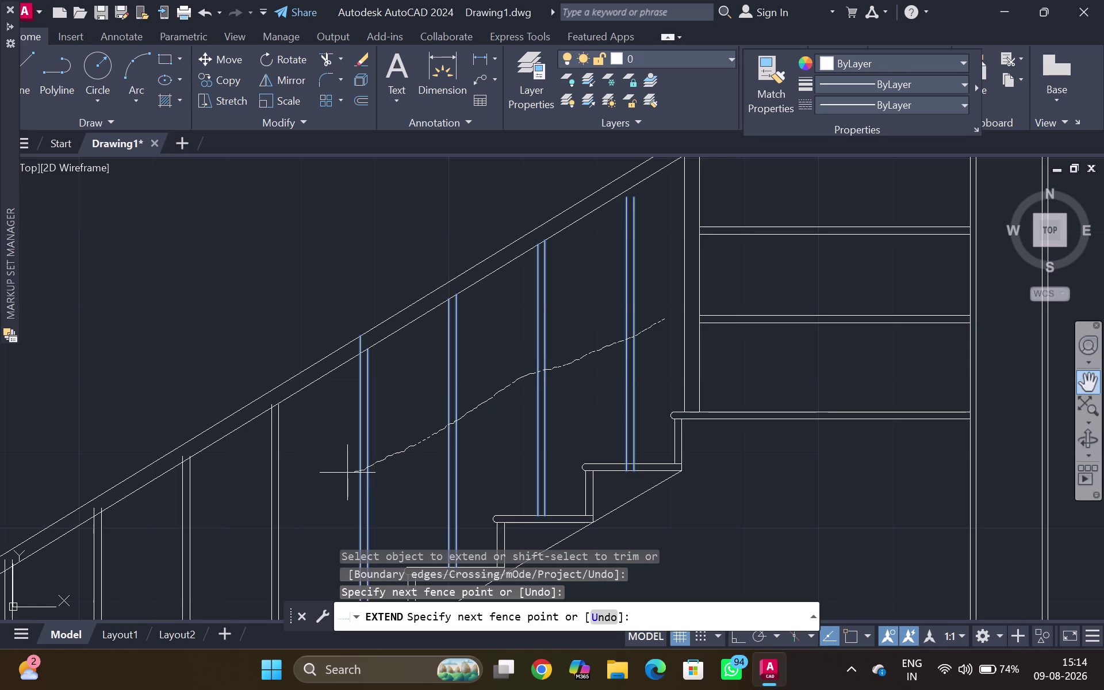
drag(347, 472, 394, 458)
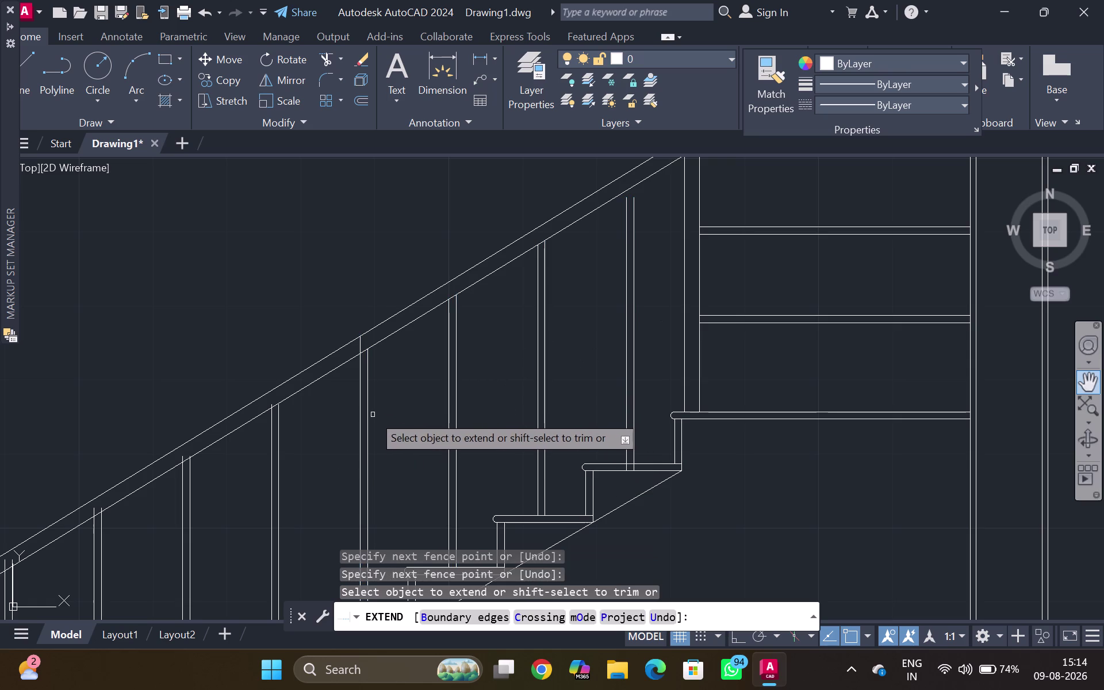
key(Escape)
After a cancelled trim, extend the remaining balusters up to the handrail.
text(TR)
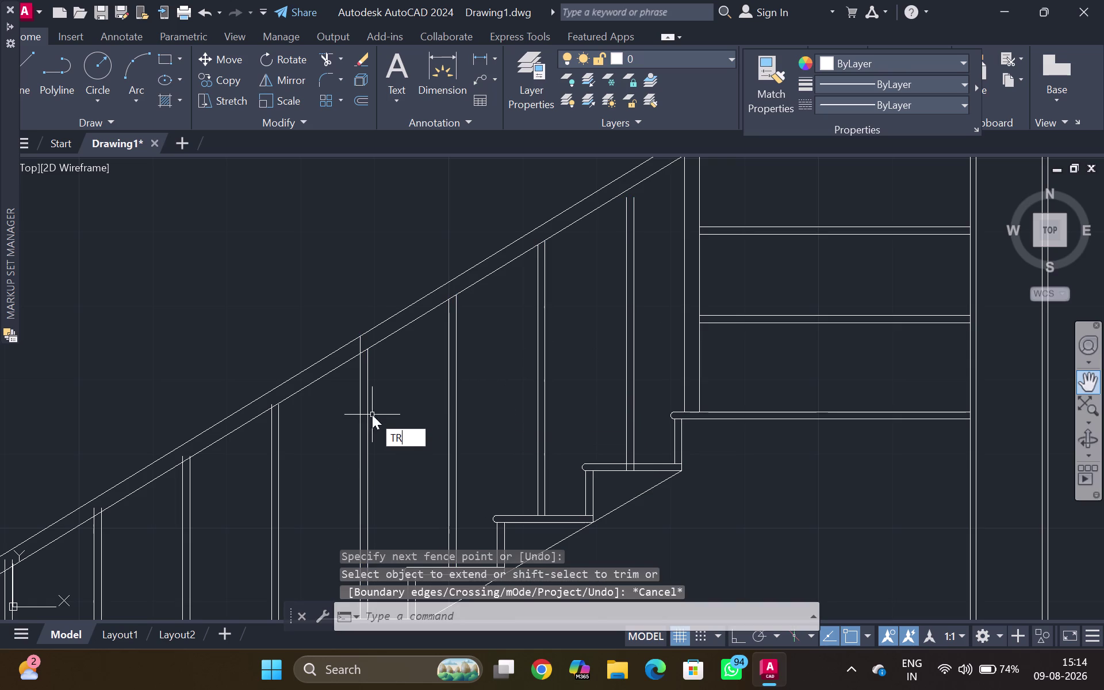
key(Return)
key(Escape)
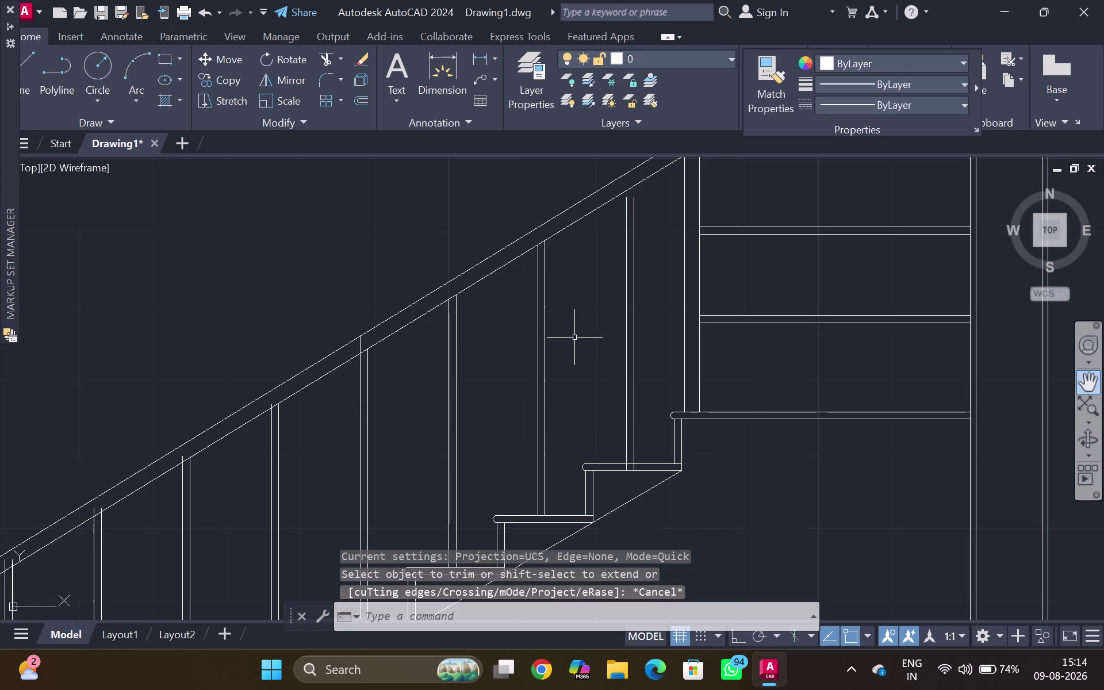
key(e)
key(x)
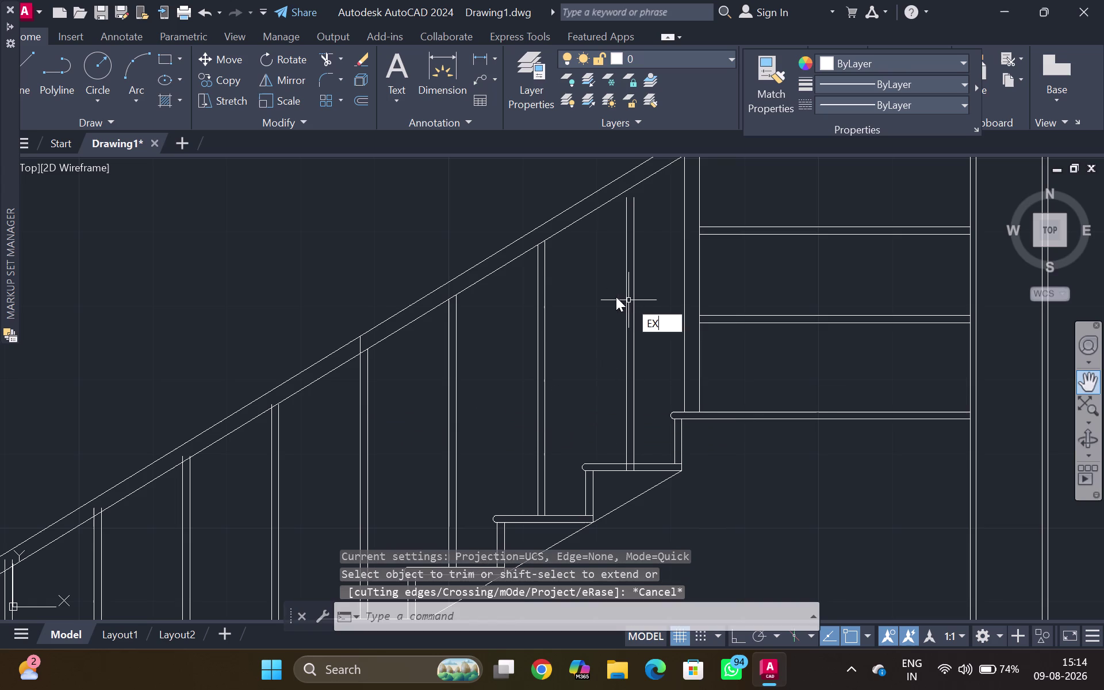
key(Return)
drag(652, 272, 602, 297)
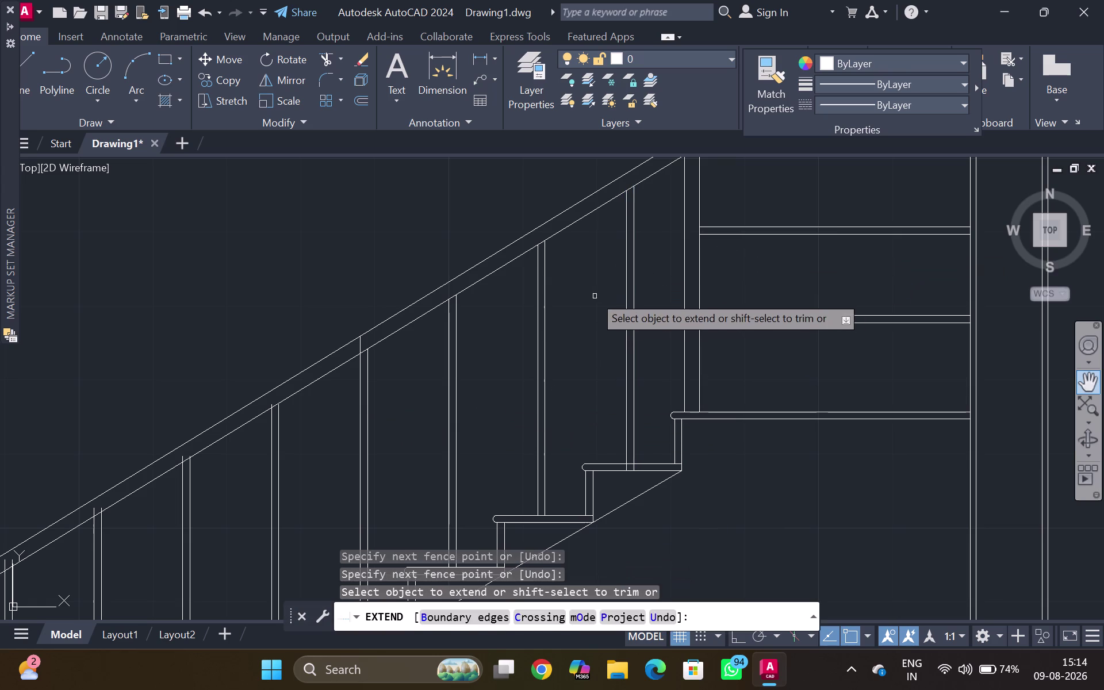
drag(577, 298, 524, 330)
drag(497, 343, 430, 391)
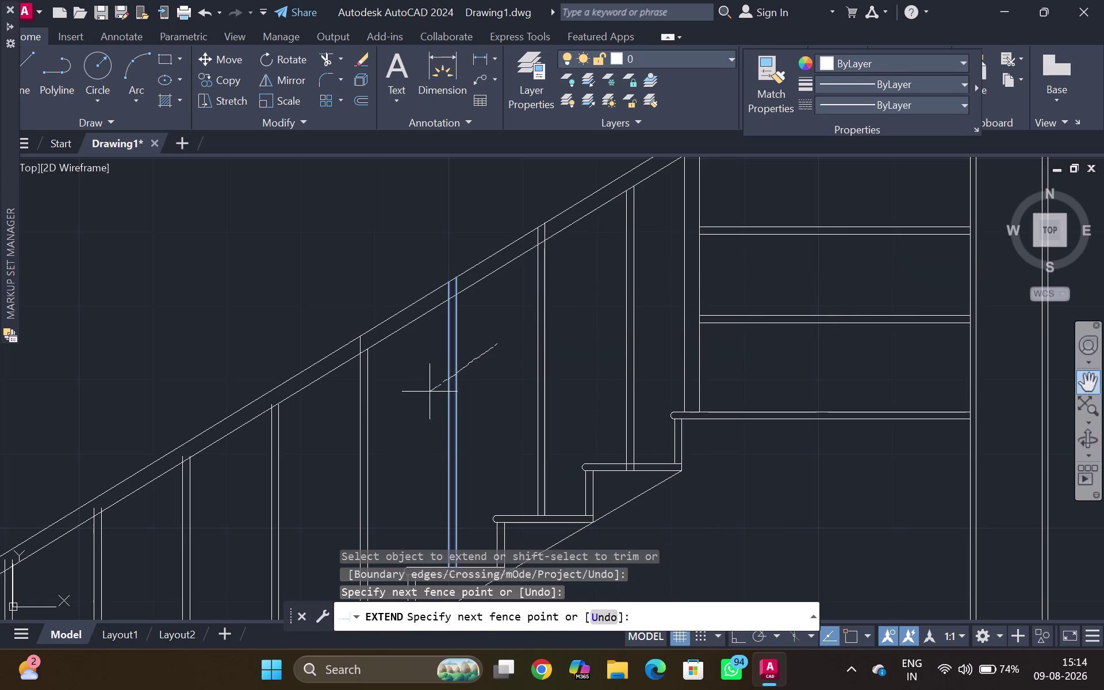
drag(431, 392, 253, 490)
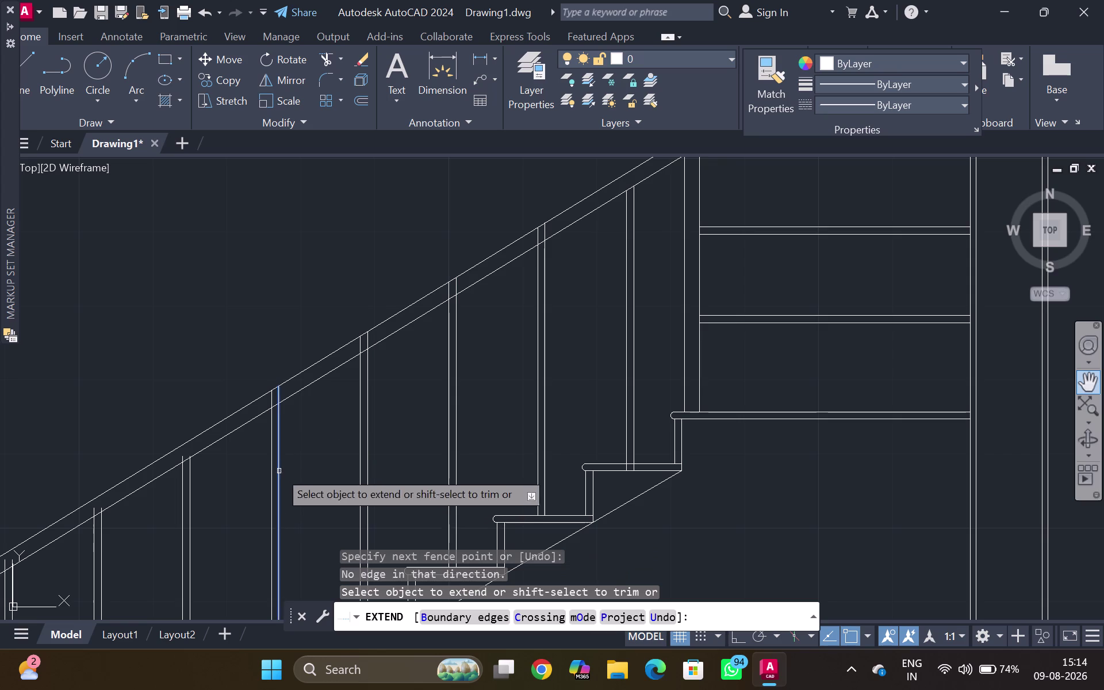
key(Escape)
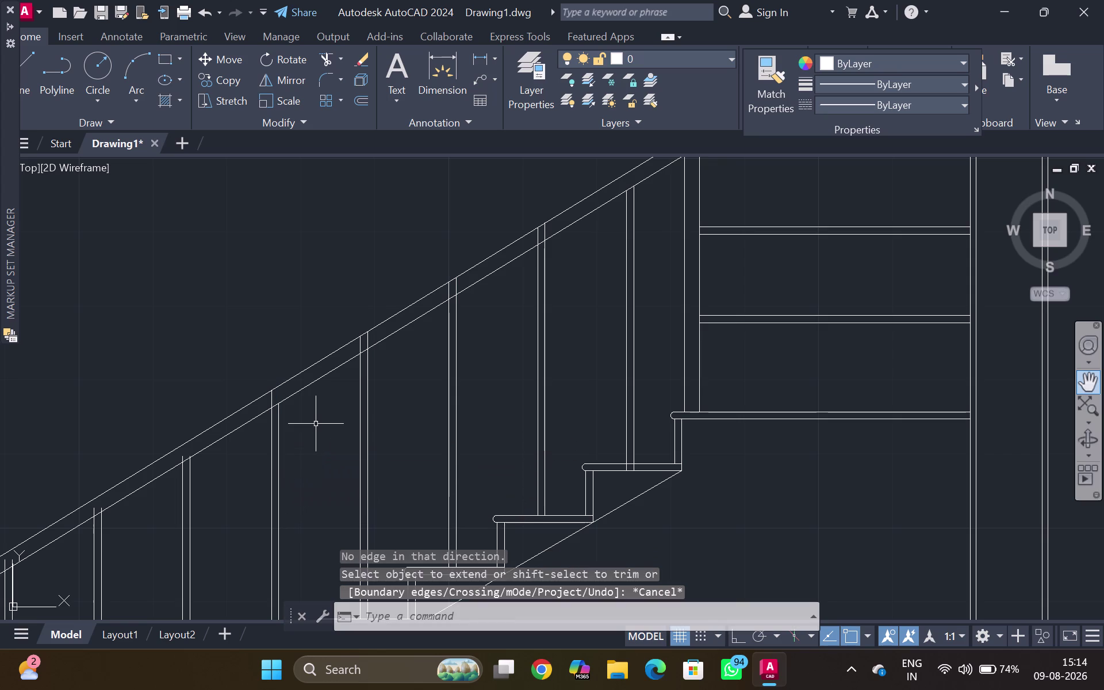
Trim the baluster ends poking past the handrail along the lower railing.
text(TR)
key(Return)
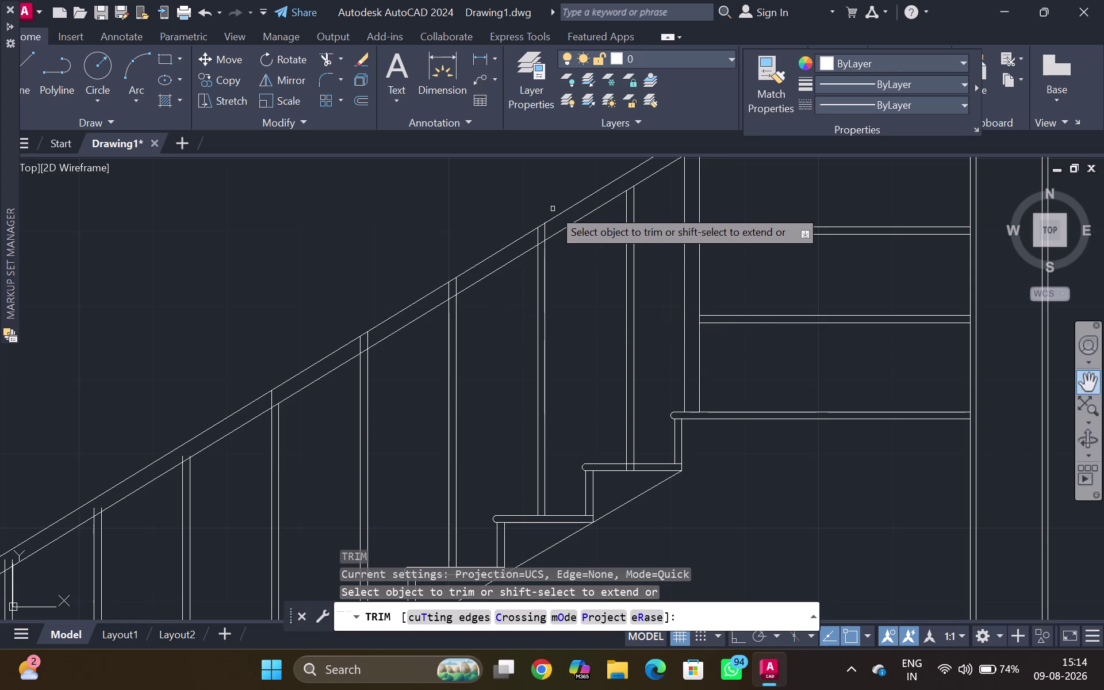
middle_drag(553, 209, 533, 300)
scroll(up, 3)
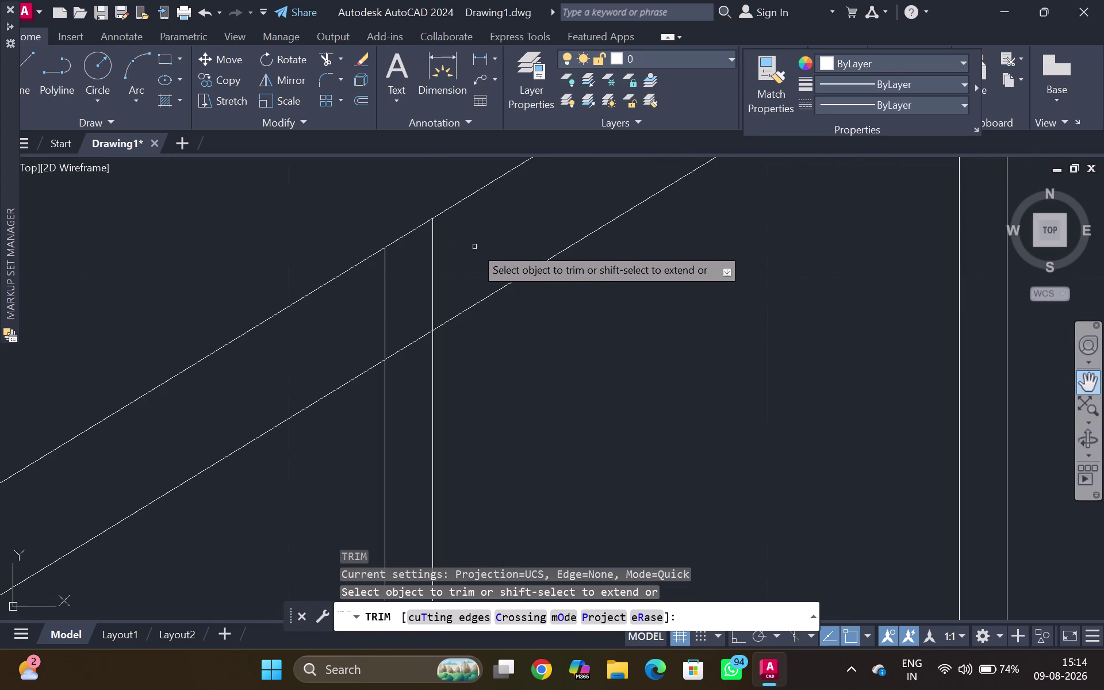
drag(474, 246, 361, 307)
scroll(down, 3)
middle_drag(337, 311, 583, 236)
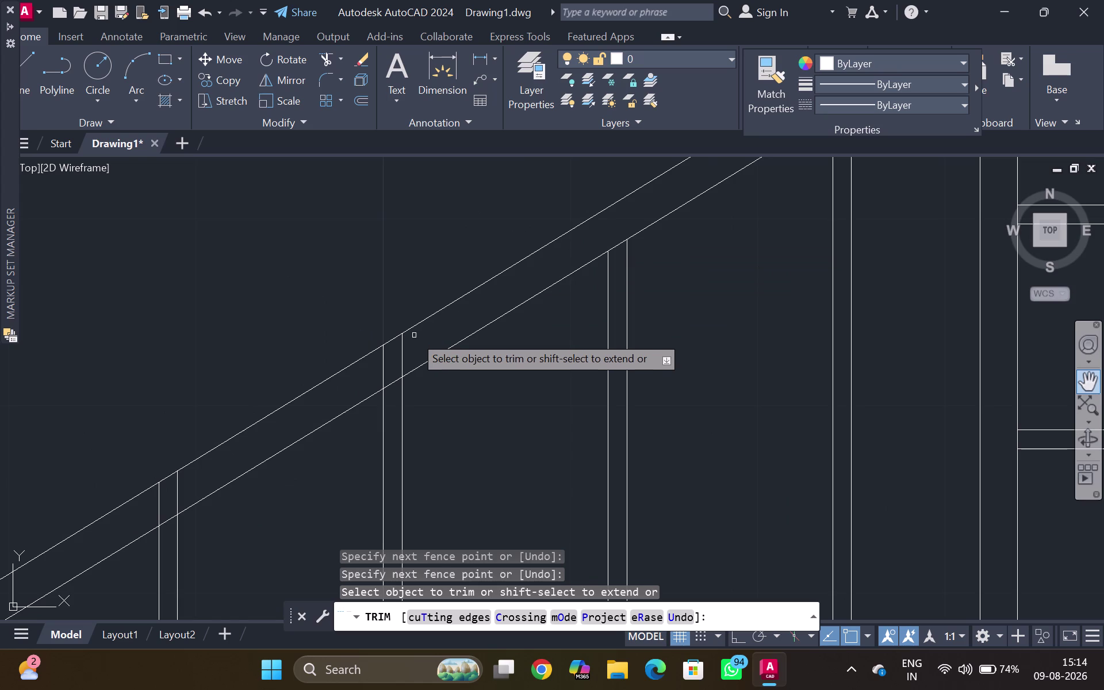
drag(404, 347, 360, 376)
drag(372, 371, 402, 357)
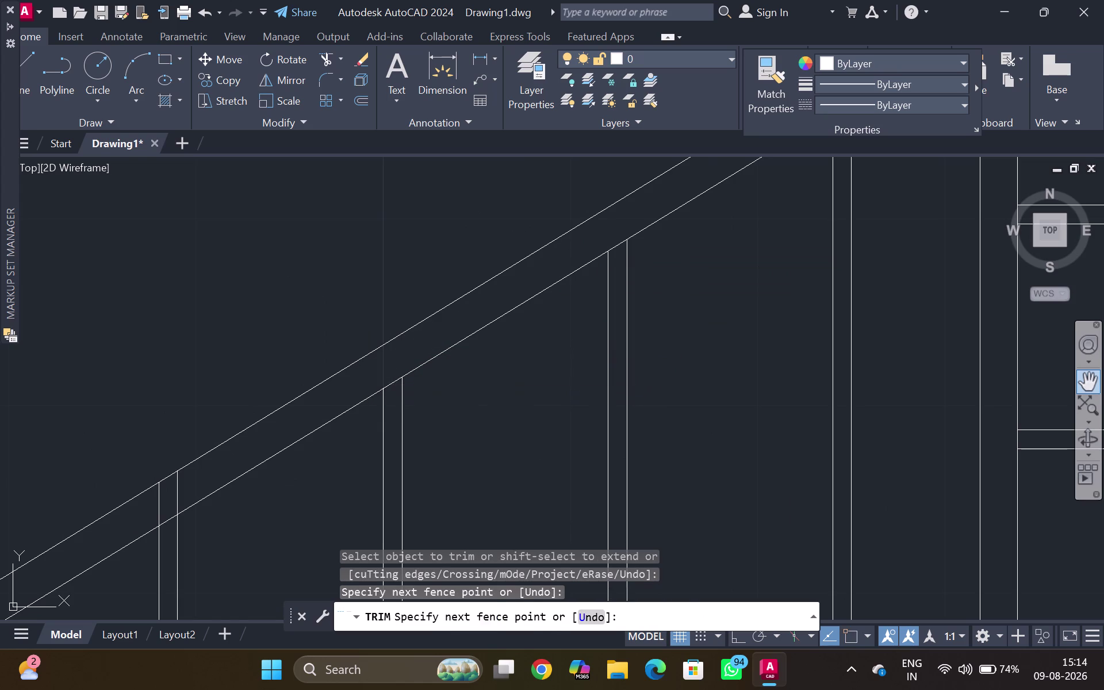
middle_drag(266, 399, 603, 203)
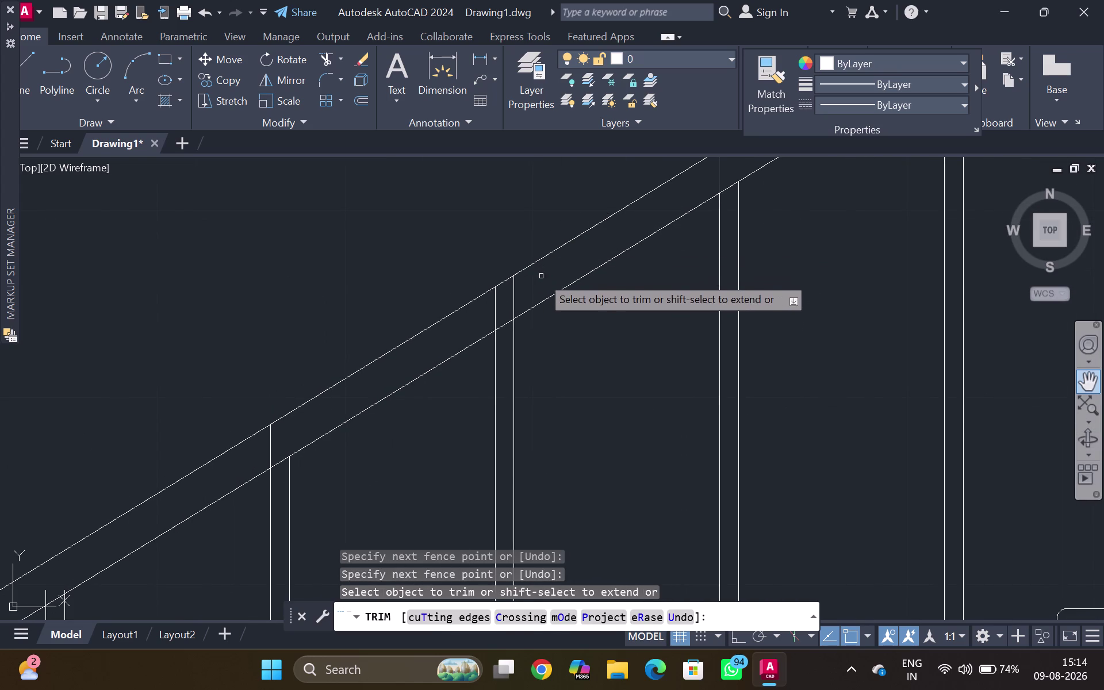
drag(542, 278, 386, 371)
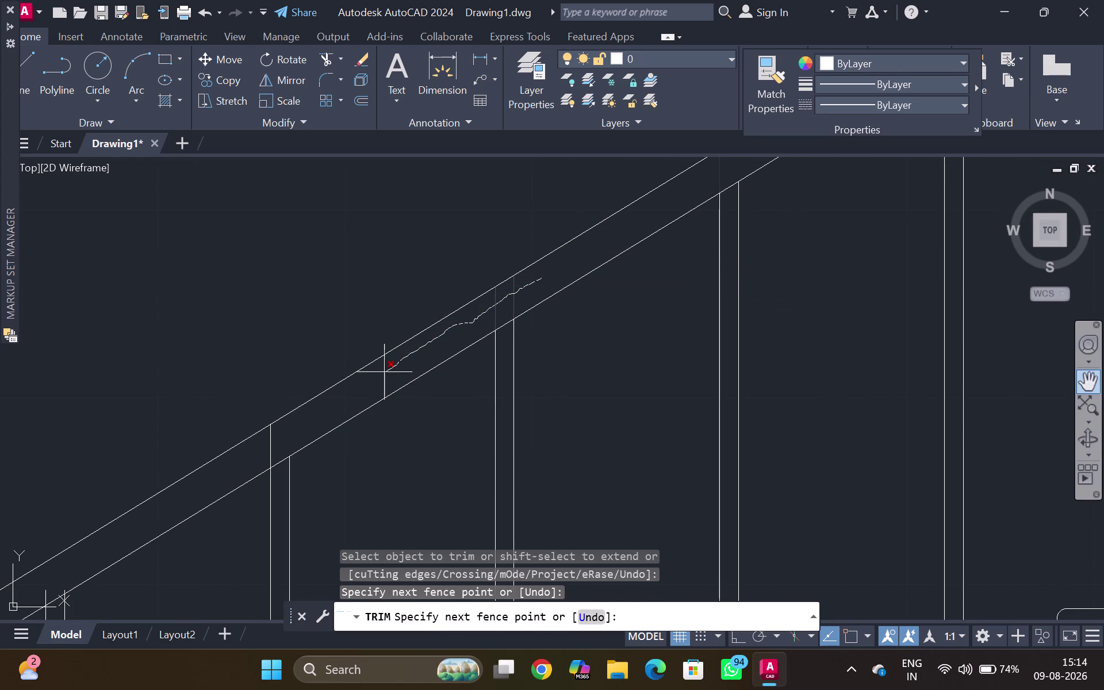
drag(386, 371, 249, 463)
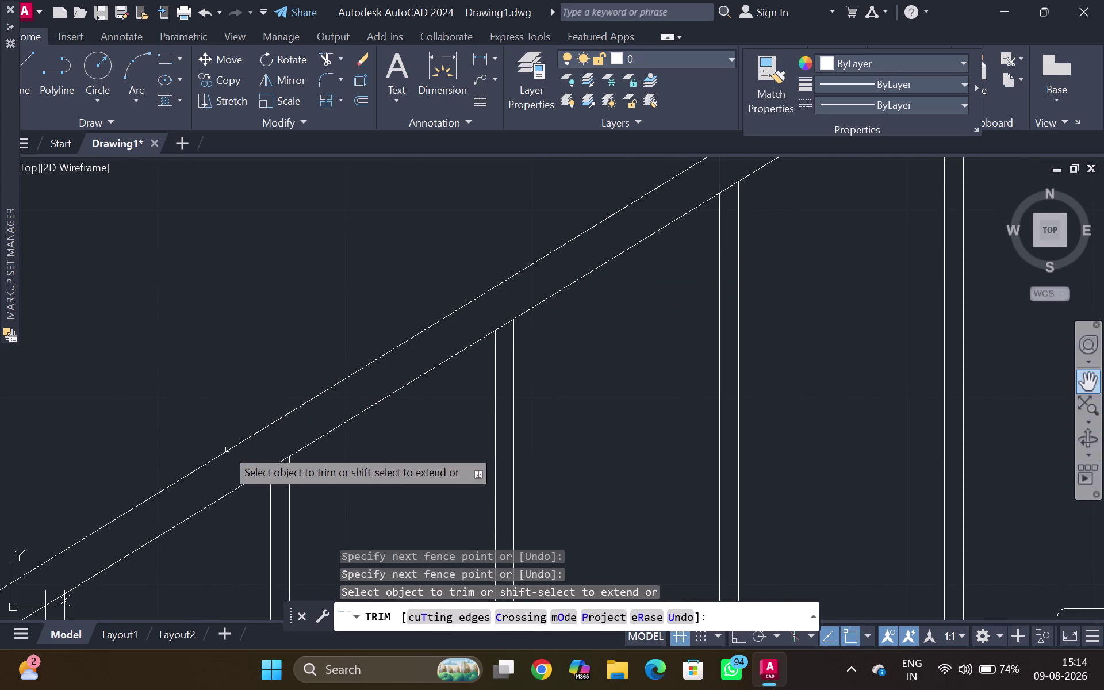
Trim more baluster ends at the railing, then undo the last three trims.
middle_drag(227, 449, 658, 192)
scroll(up, 3)
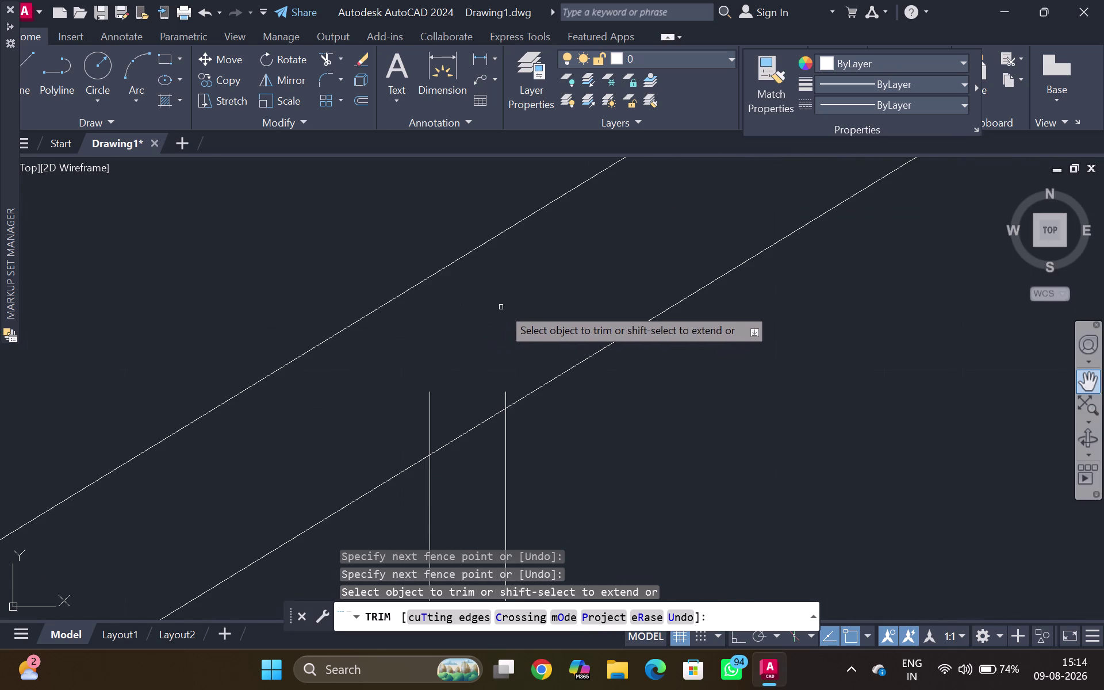
drag(505, 371, 507, 384)
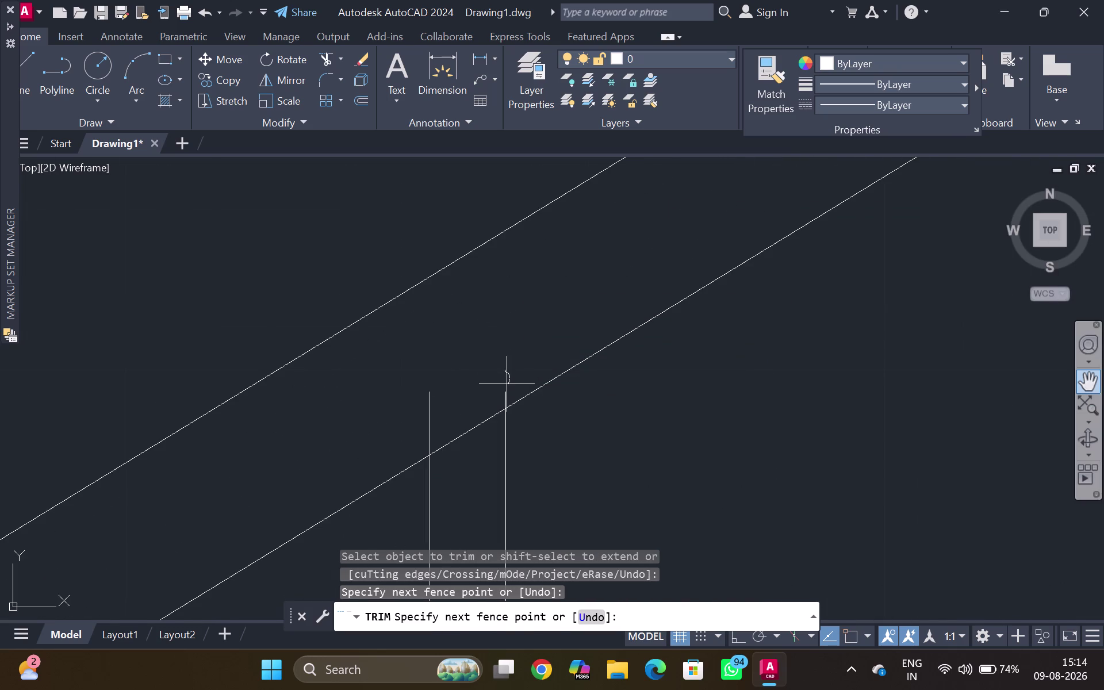
drag(507, 384, 513, 395)
middle_drag(294, 447, 938, 239)
scroll(down, 3)
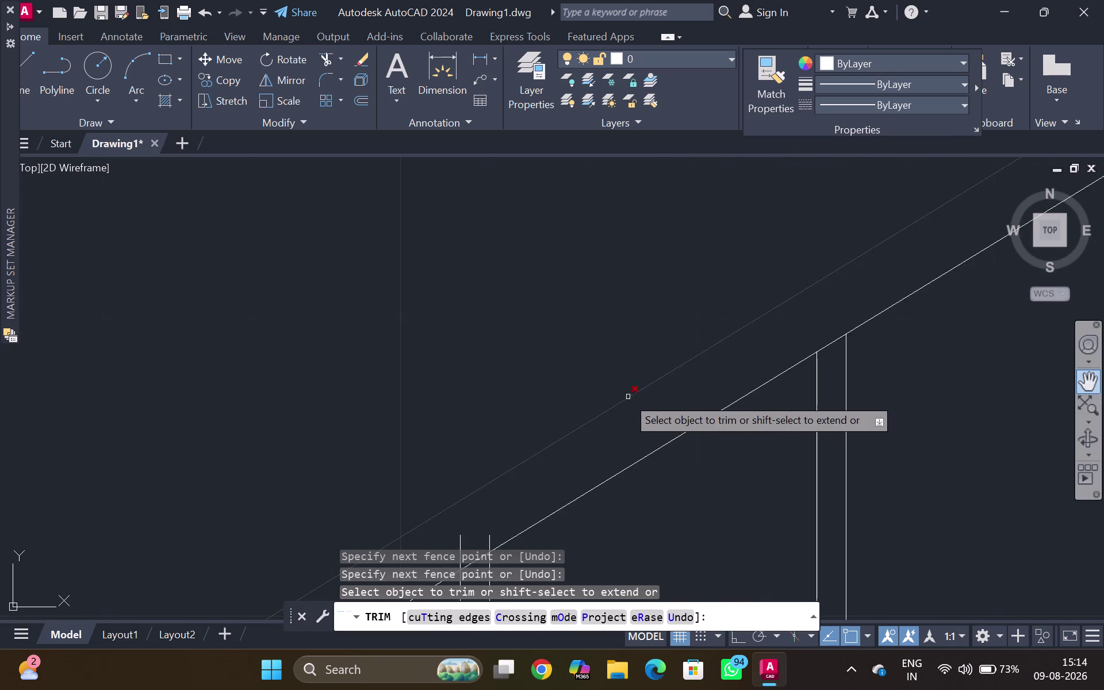
scroll(down, 3)
middle_drag(581, 429, 973, 149)
middle_drag(926, 218, 863, 173)
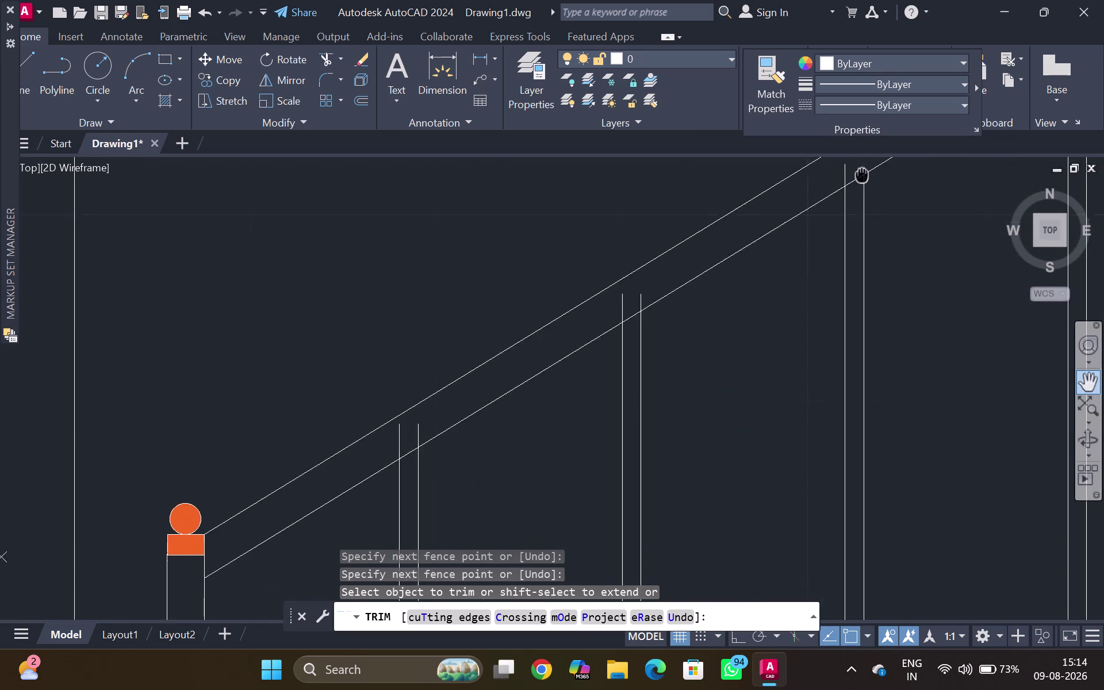
middle_drag(863, 173, 659, 233)
scroll(up, 3)
drag(683, 228, 672, 242)
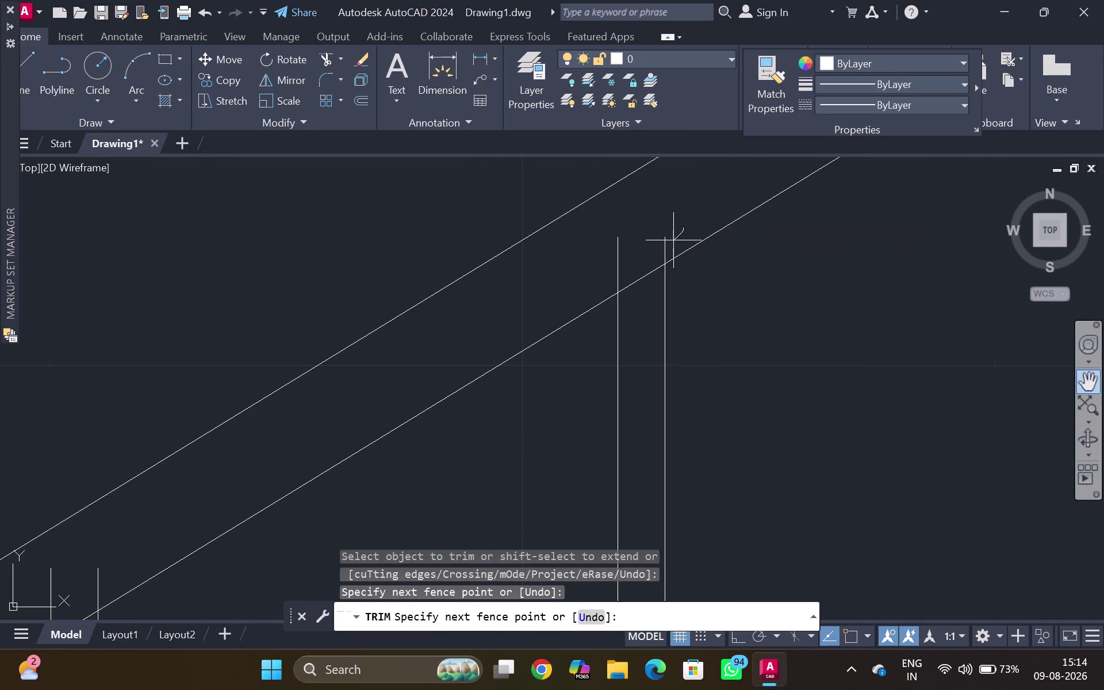
drag(672, 241, 295, 387)
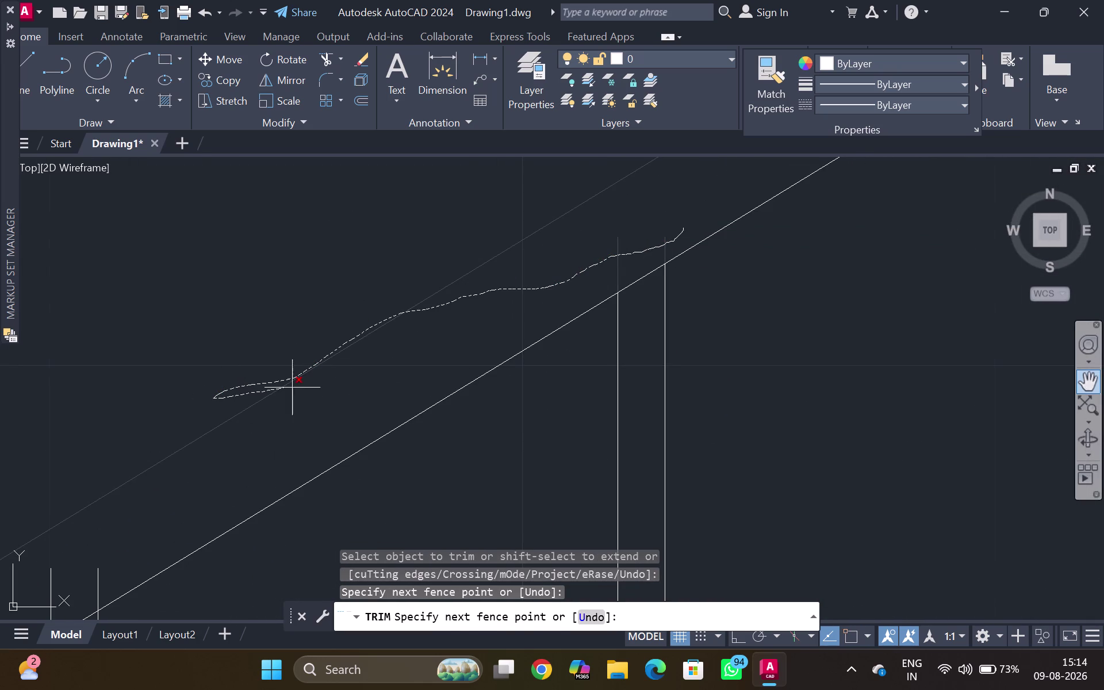
drag(295, 387, 336, 381)
key(ctrl+z)
key(ctrl+z)
key(ctrl+z)
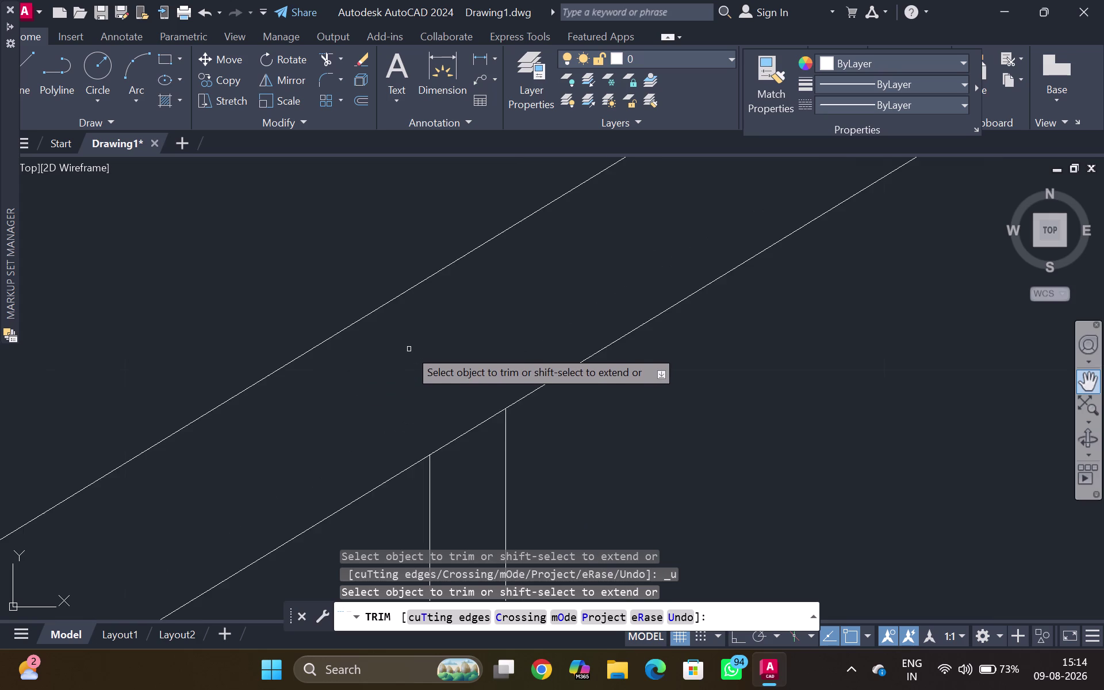
Trim the remaining baluster ends at the railing, down to the last one.
scroll(down, 3)
scroll(down, 3)
middle_drag(398, 346, 632, 257)
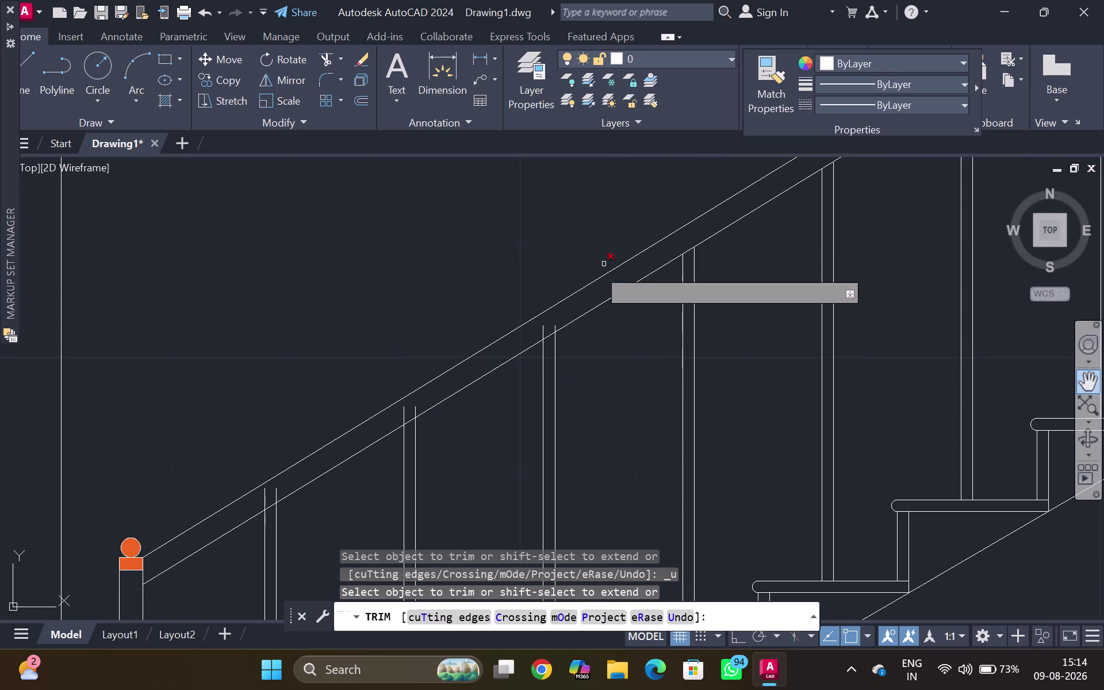
scroll(up, 3)
middle_drag(553, 332, 546, 290)
drag(564, 255, 545, 277)
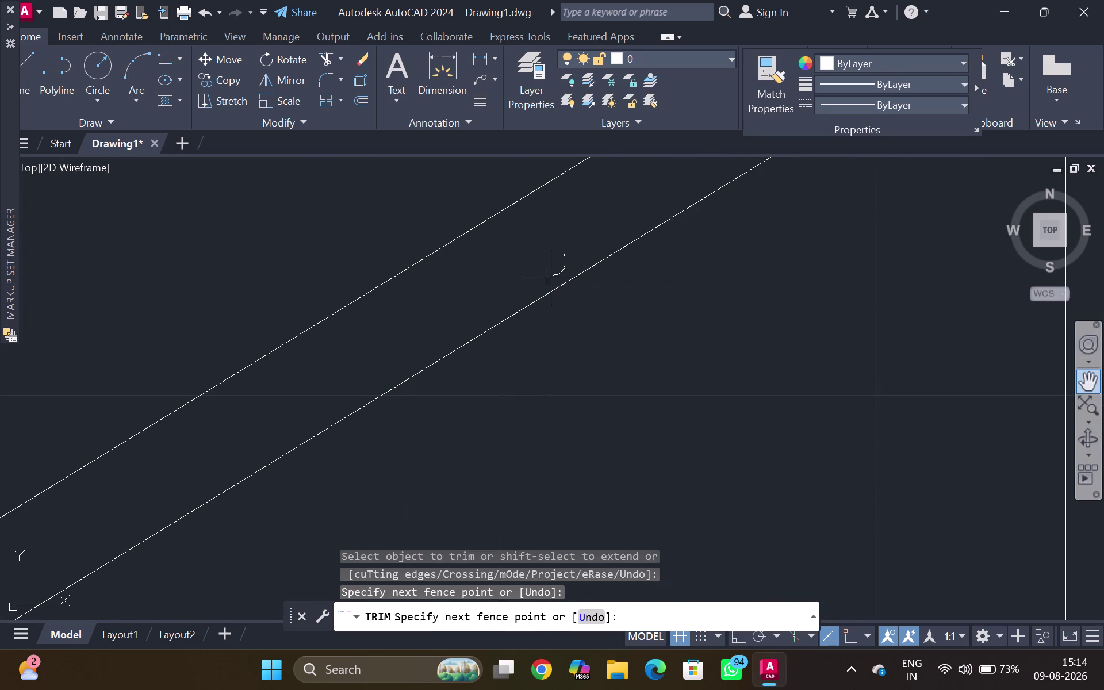
drag(545, 278, 462, 321)
scroll(down, 3)
middle_drag(423, 303, 867, 121)
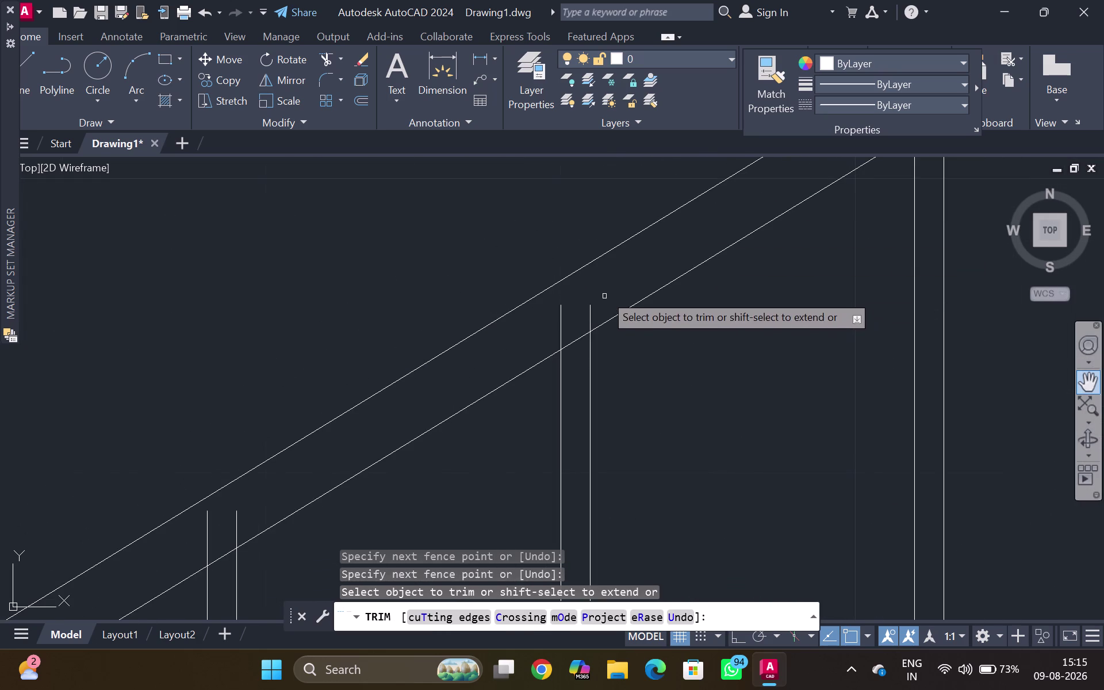
drag(612, 295, 550, 329)
middle_drag(477, 360, 957, 213)
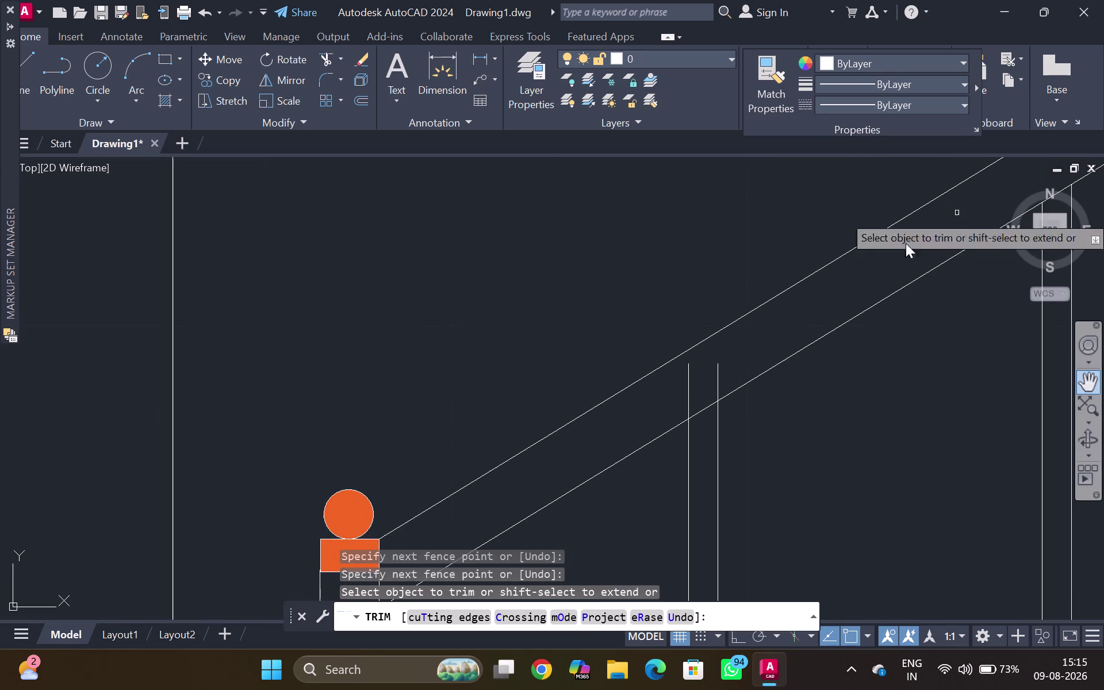
drag(736, 337, 660, 393)
scroll(down, 3)
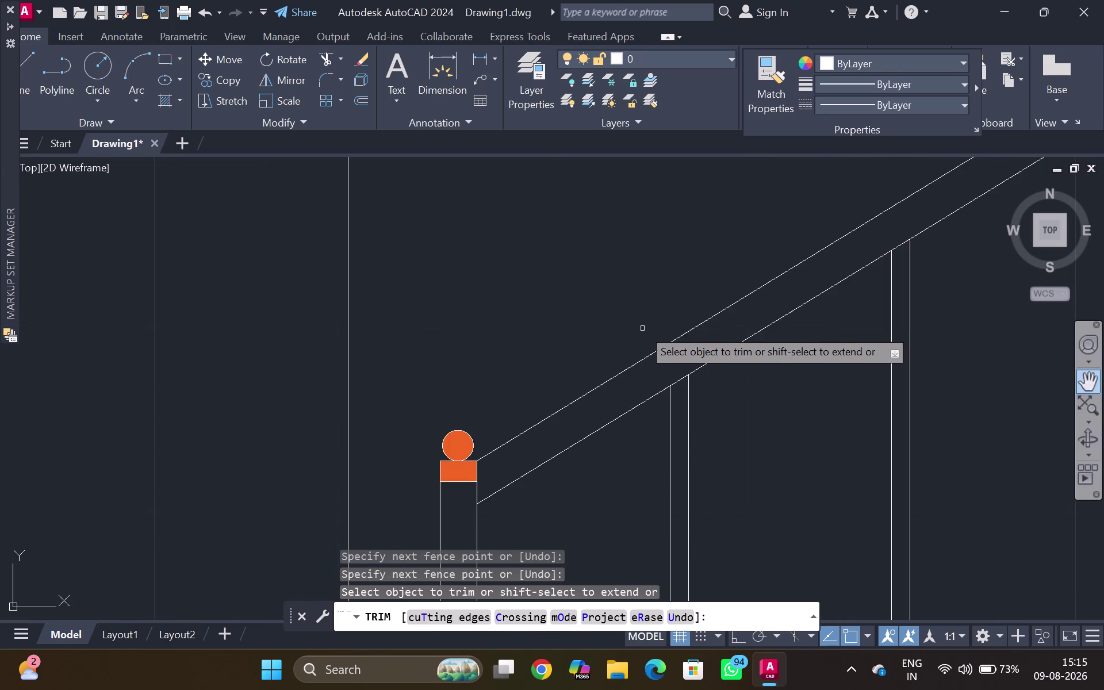
End trimming and pan out to view the whole staircase.
key(Escape)
scroll(down, 3)
middle_drag(780, 321, 616, 304)
scroll(down, 3)
middle_drag(723, 260, 650, 308)
middle_drag(554, 326, 503, 327)
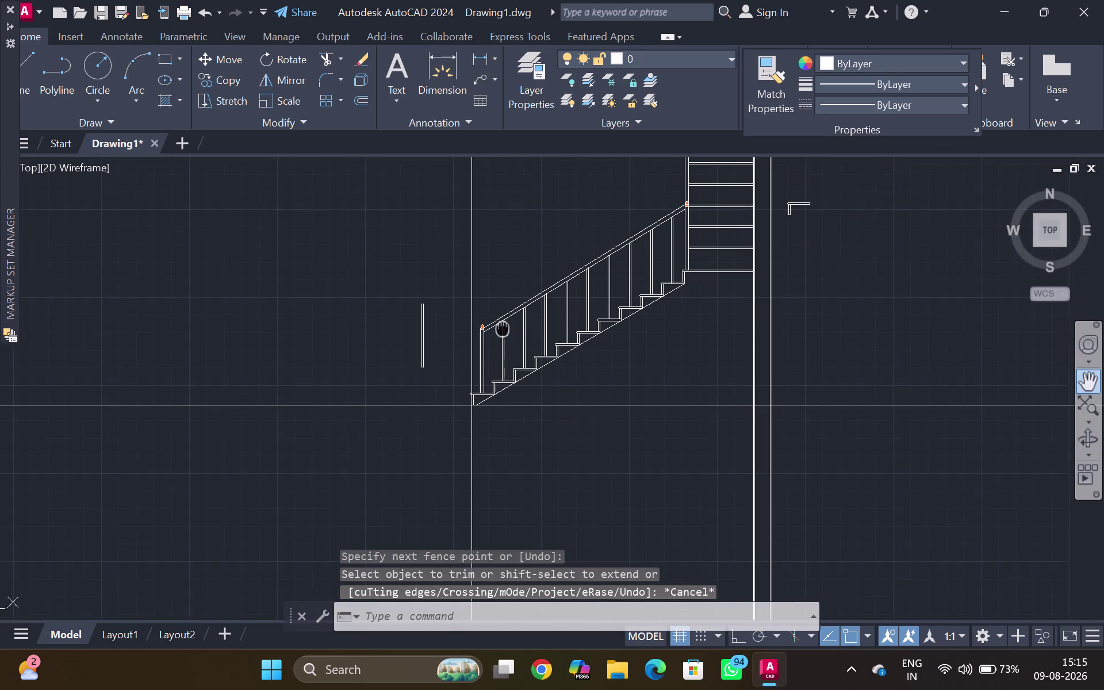
Offset the stair's sloping underside line 6" downward to form the waist slab.
middle_drag(502, 327, 501, 325)
middle_drag(663, 257, 509, 321)
scroll(up, 3)
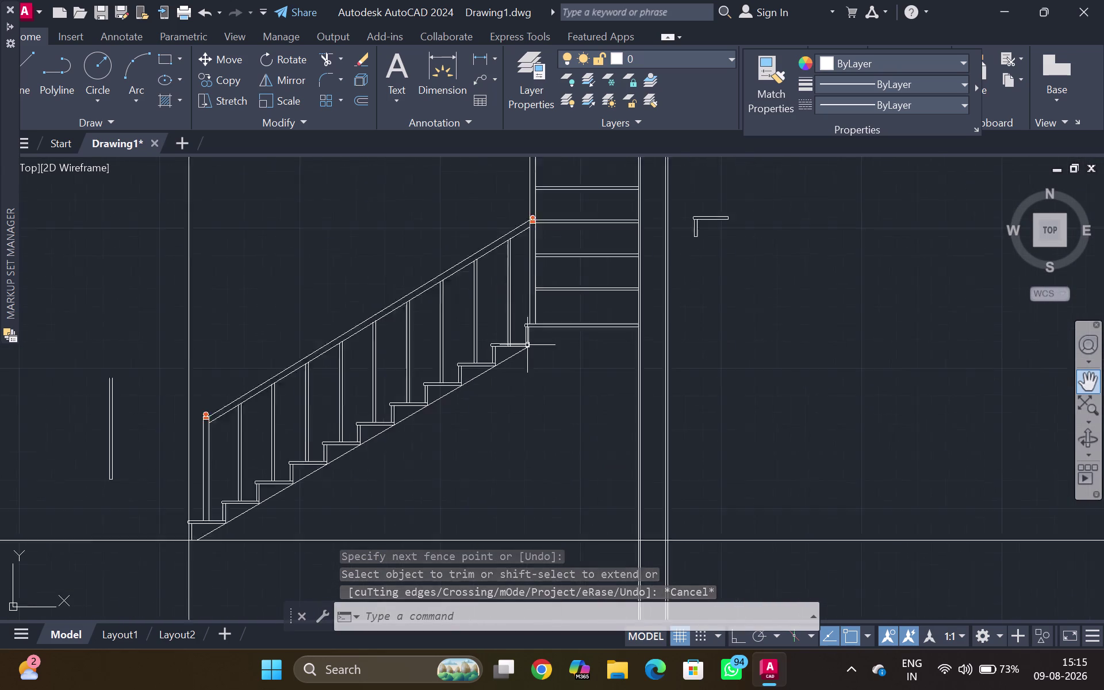
scroll(up, 3)
scroll(down, 3)
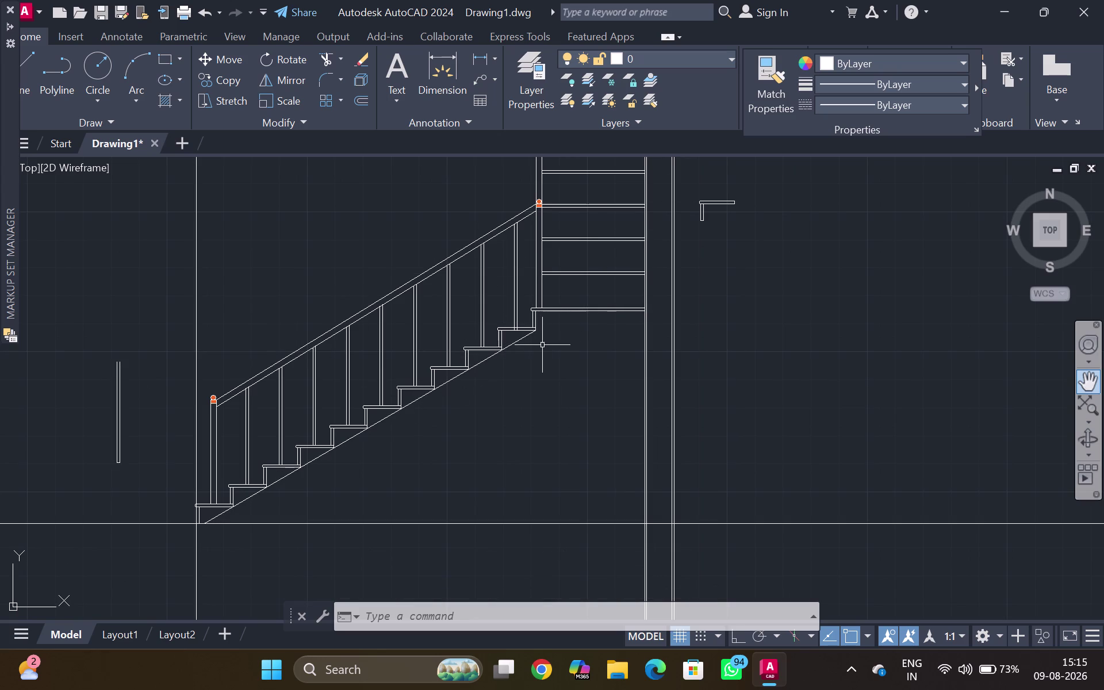
scroll(up, 3)
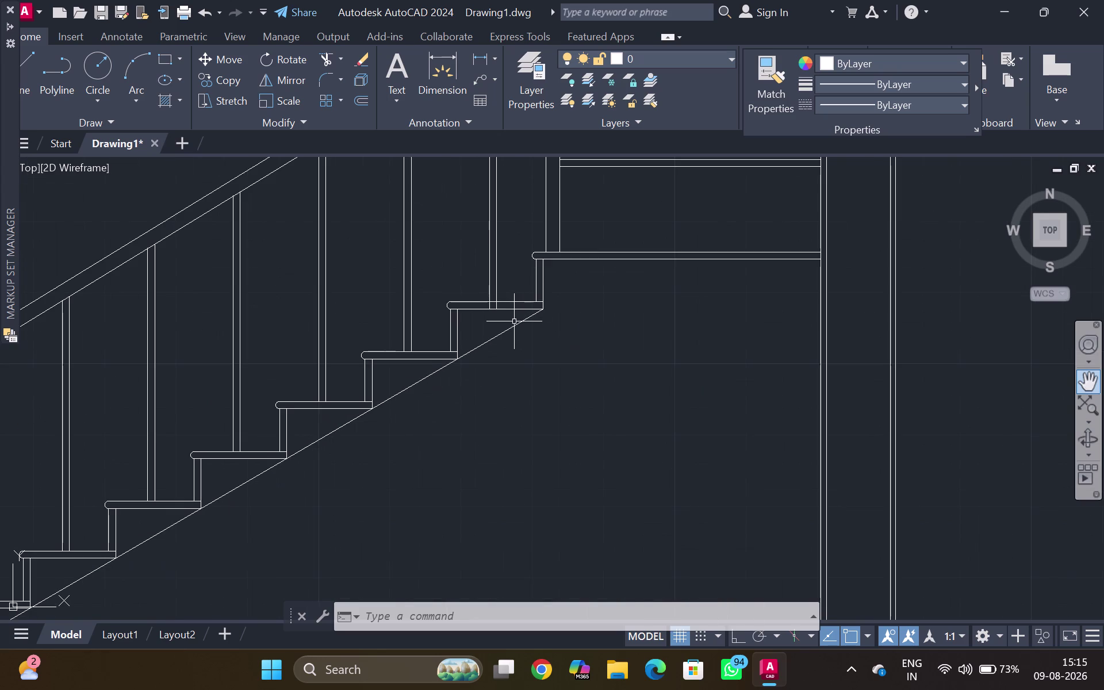
click(504, 328)
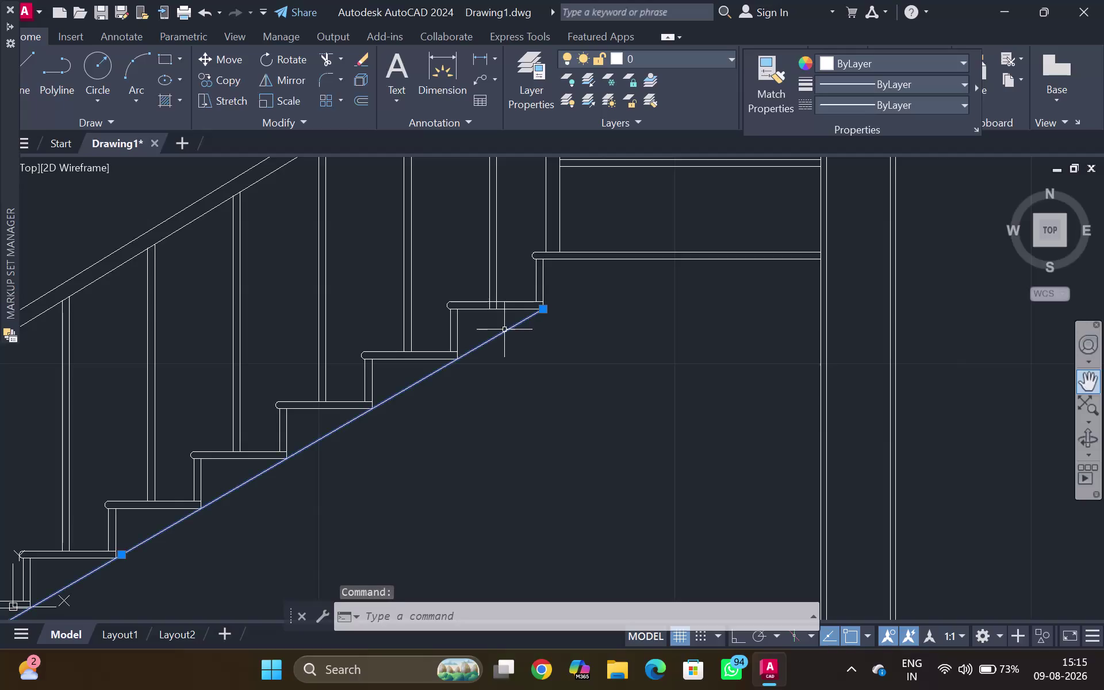
key(o)
key(Return)
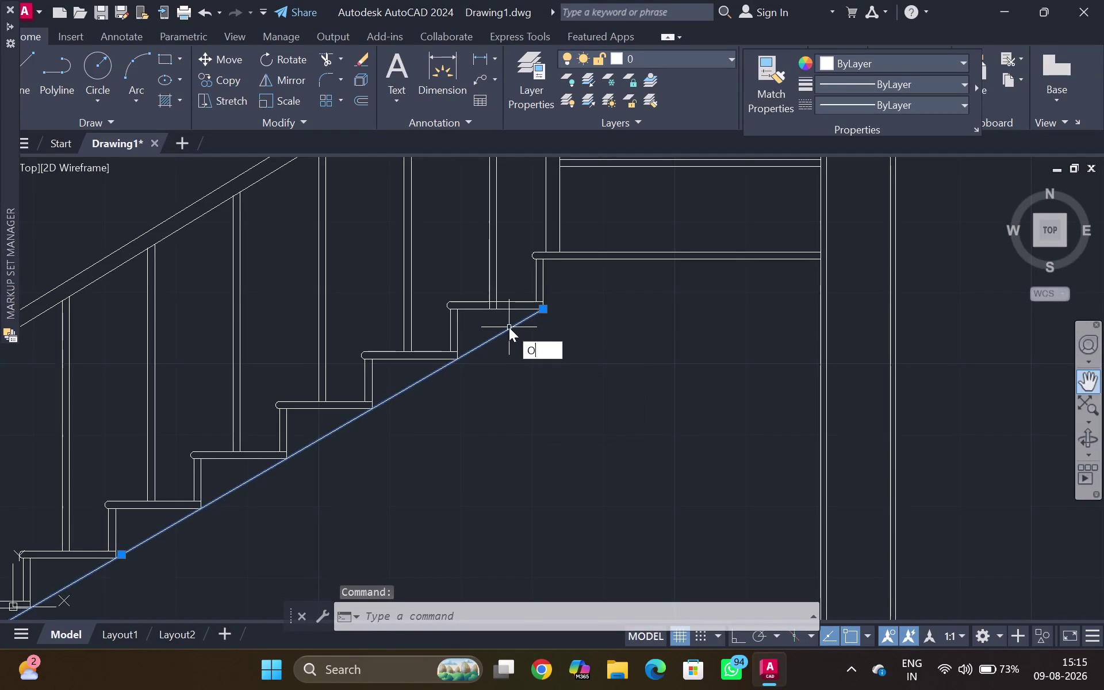
text(6")
key(Return)
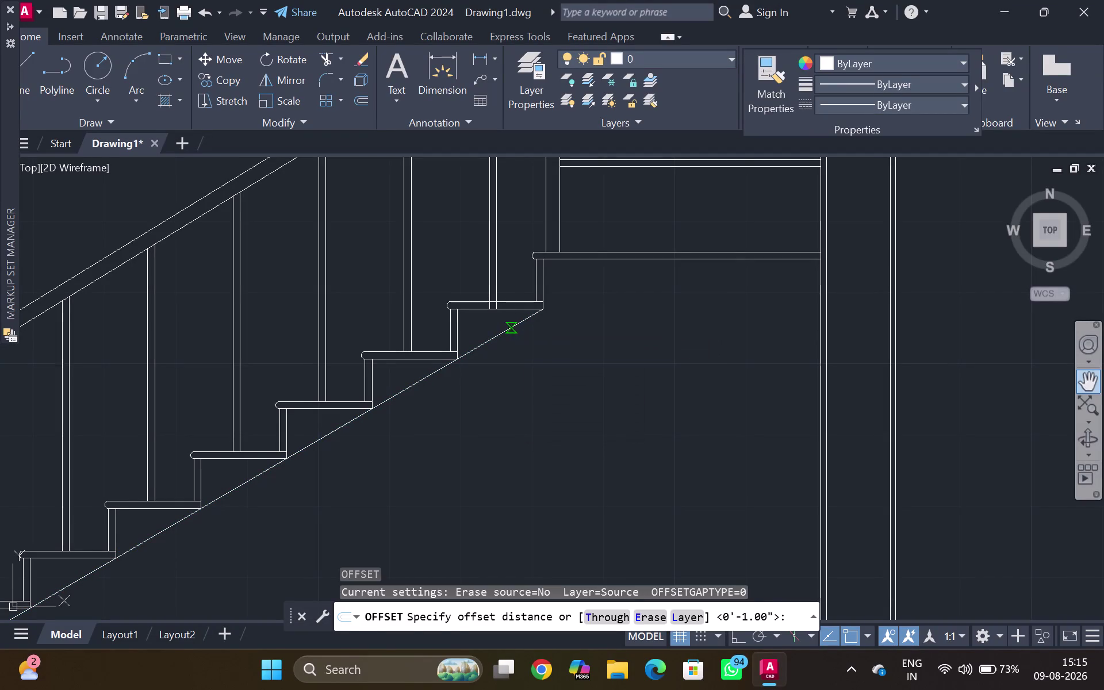
click(559, 397)
key(Escape)
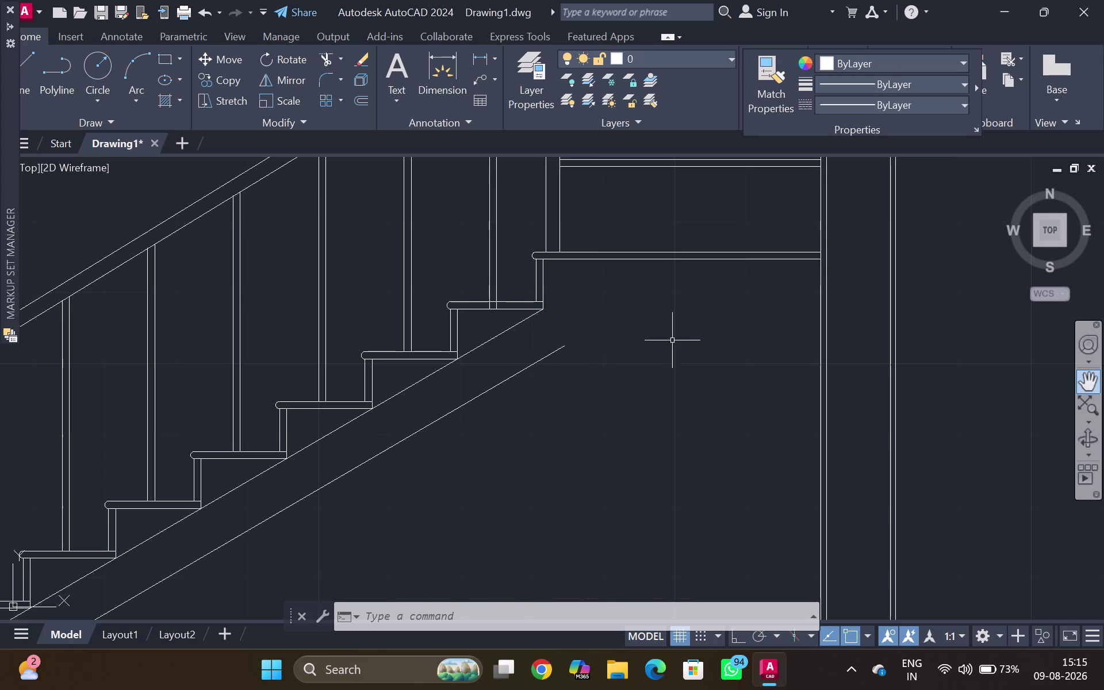
click(711, 261)
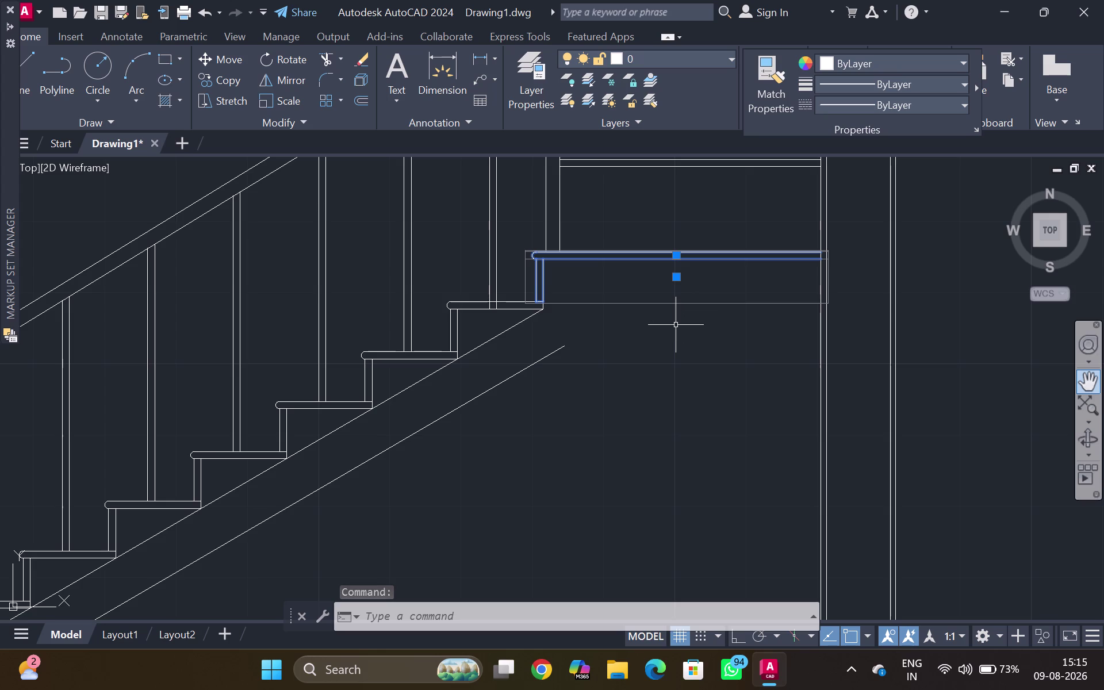
Attempt a 6" offset, then cancel it without placing a copy.
key(o)
key(Return)
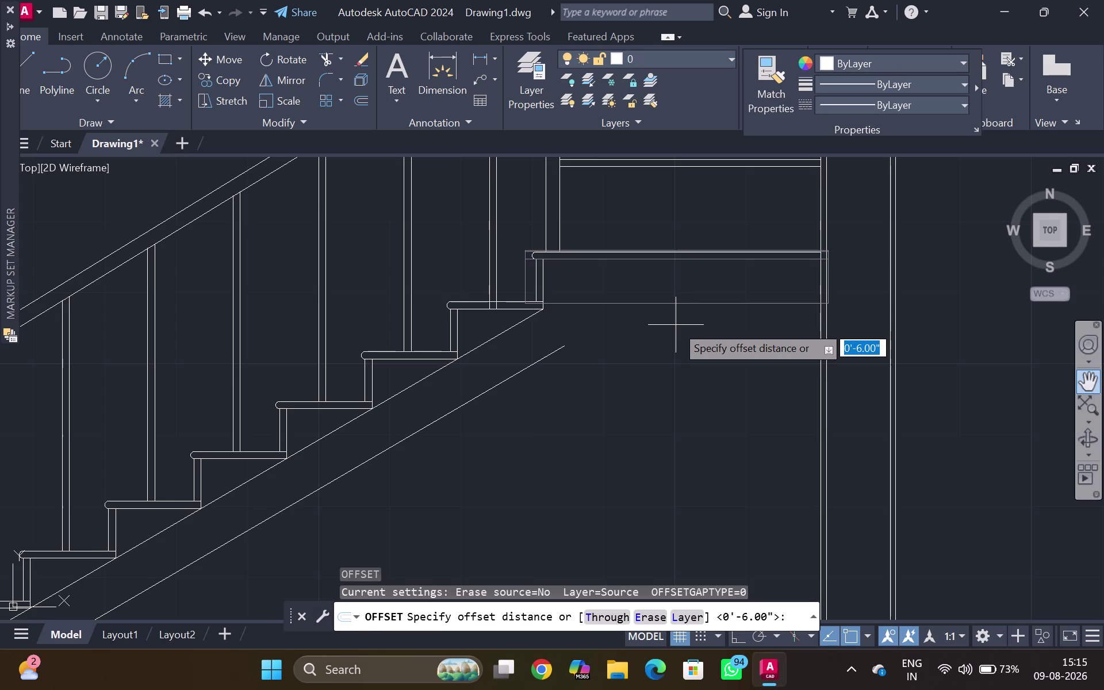
text(6")
key(Return)
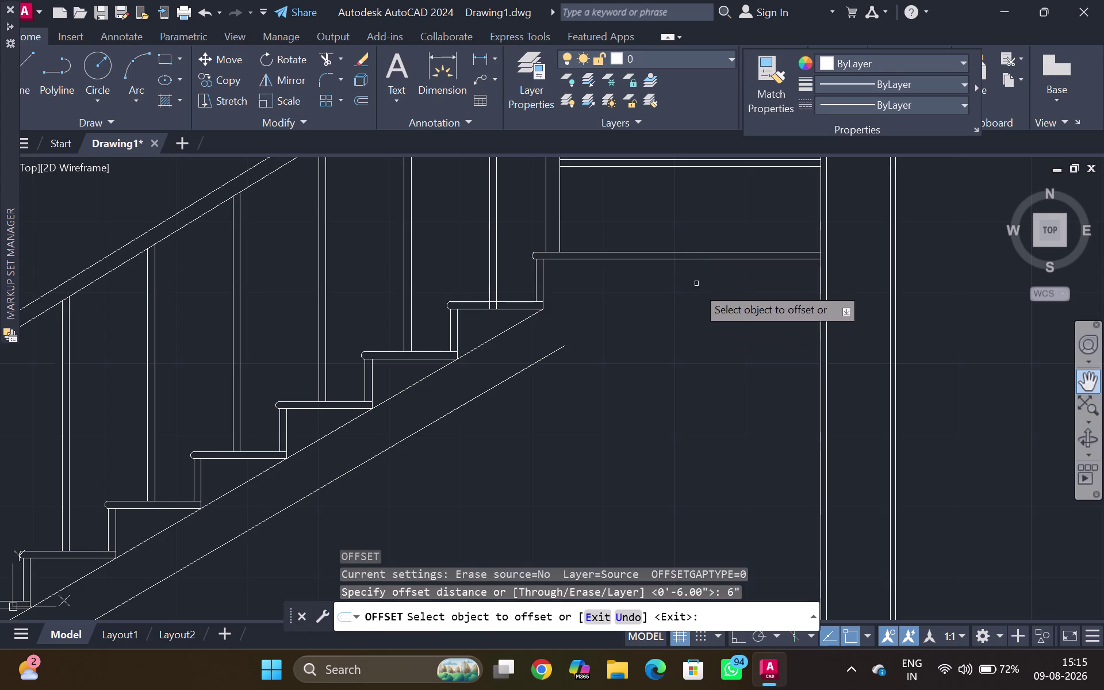
drag(696, 336, 698, 350)
click(677, 256)
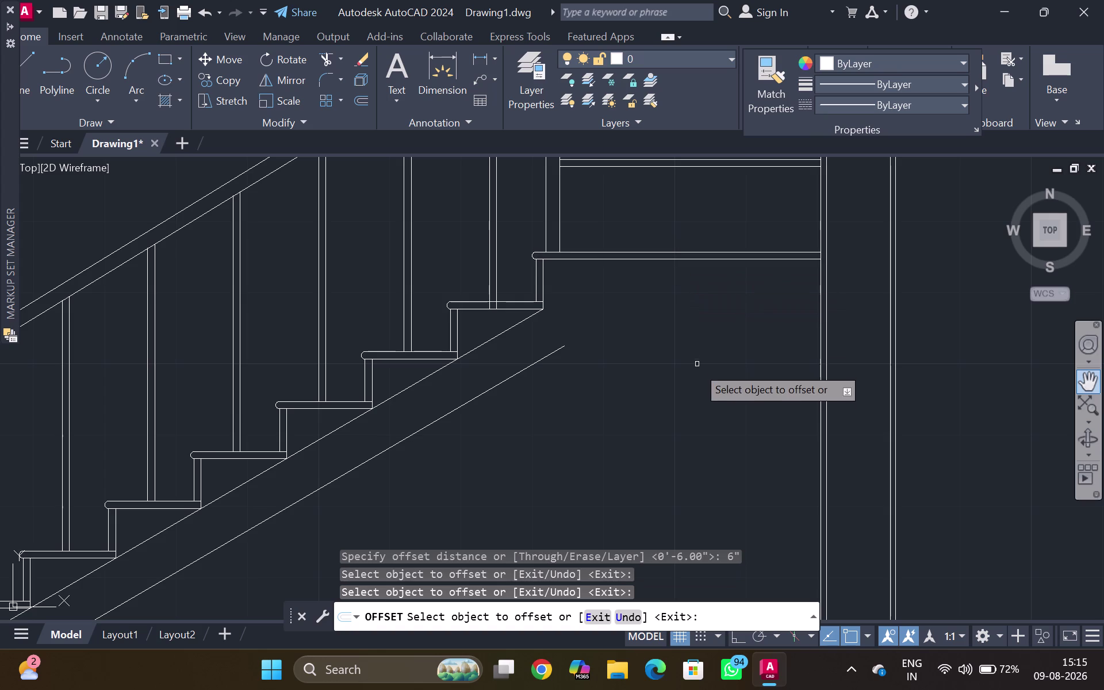
click(696, 377)
key(Escape)
scroll(up, 3)
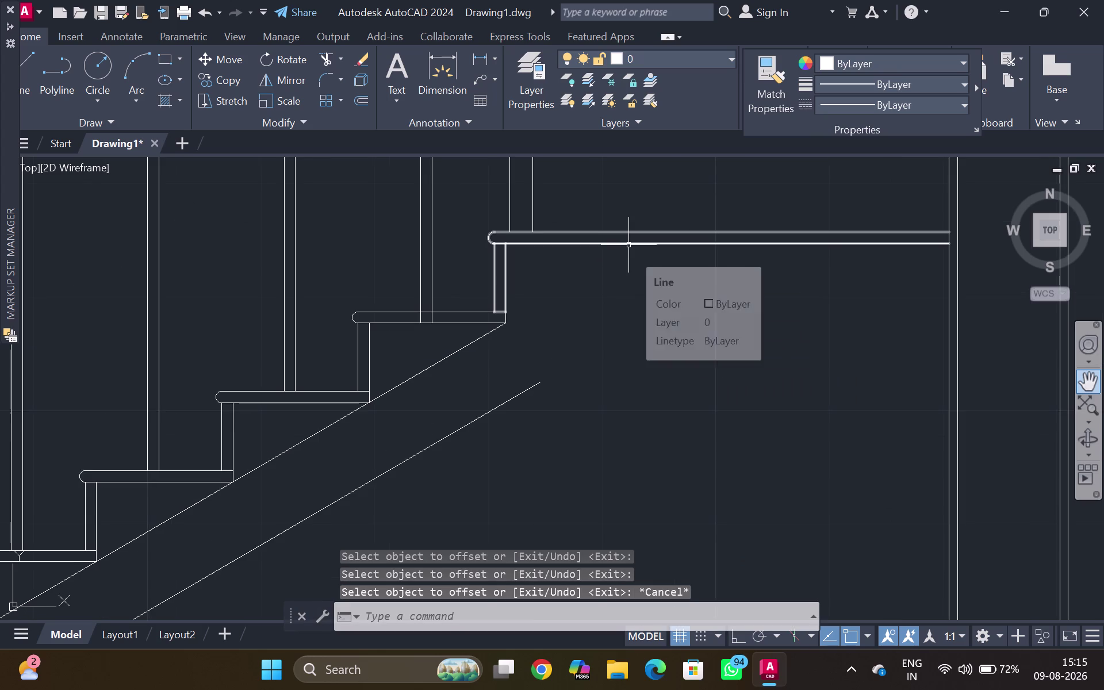
Draw a line from the landing's front corner, then cancel.
key(l)
key(Return)
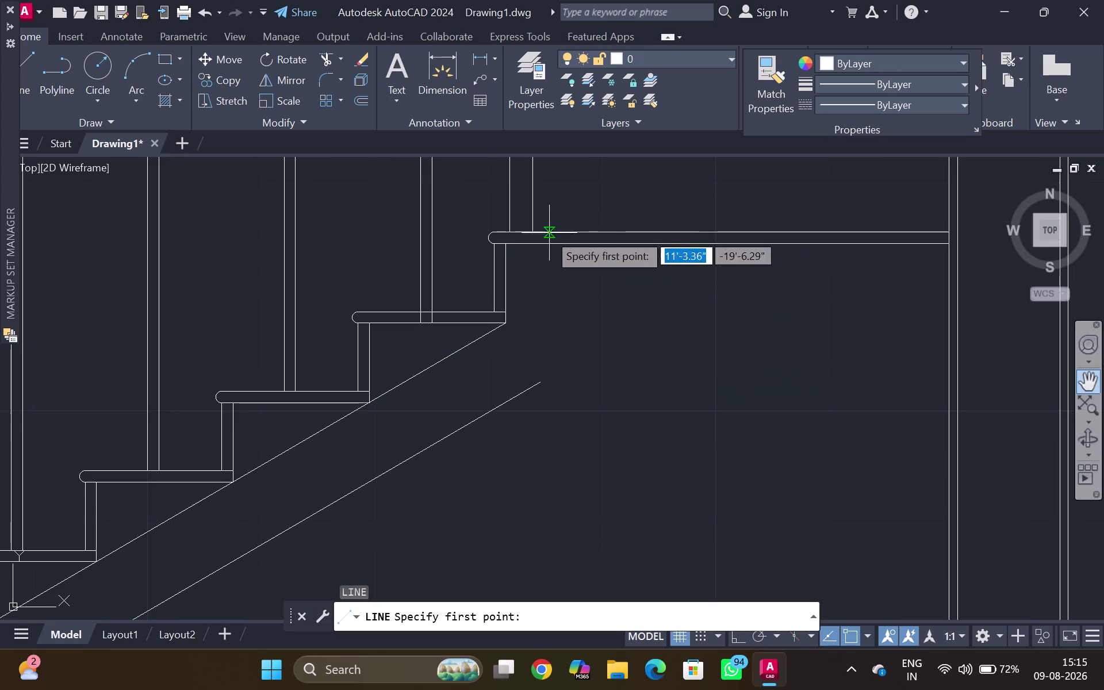
click(511, 244)
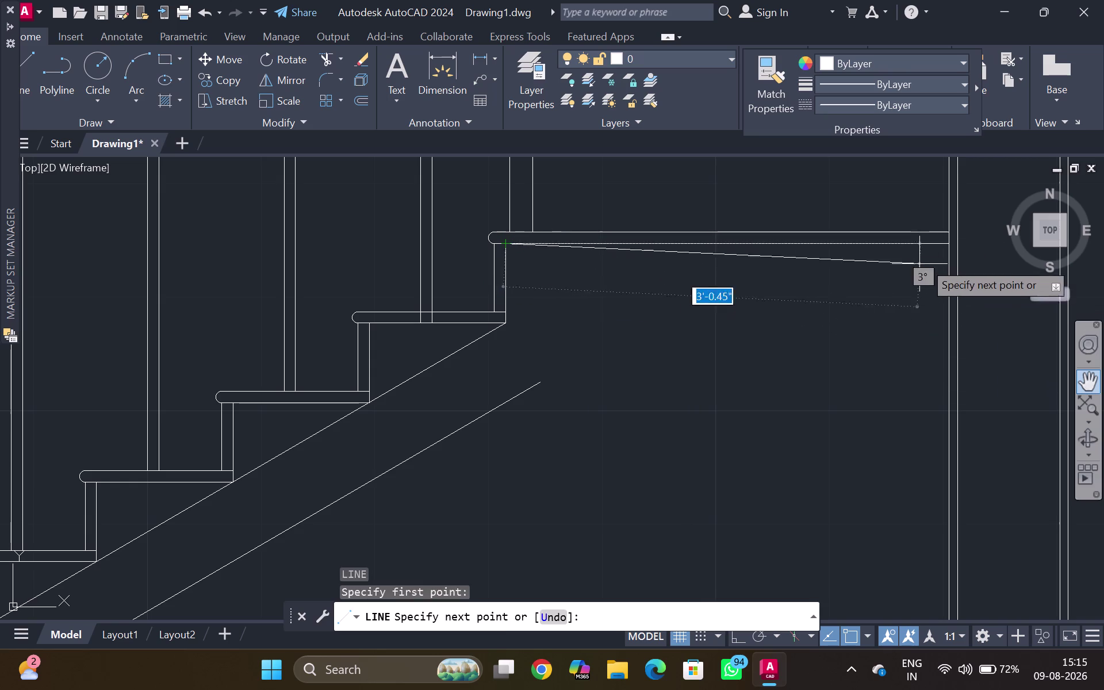
click(949, 244)
key(Escape)
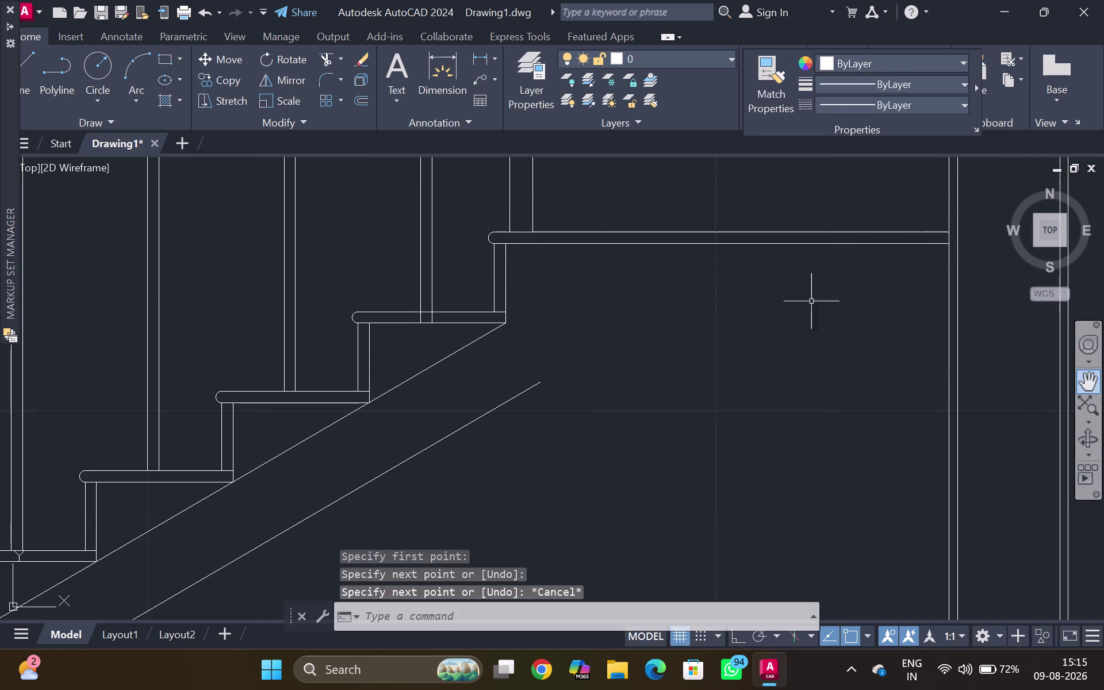
Offset the top landing line 6" downward.
click(816, 242)
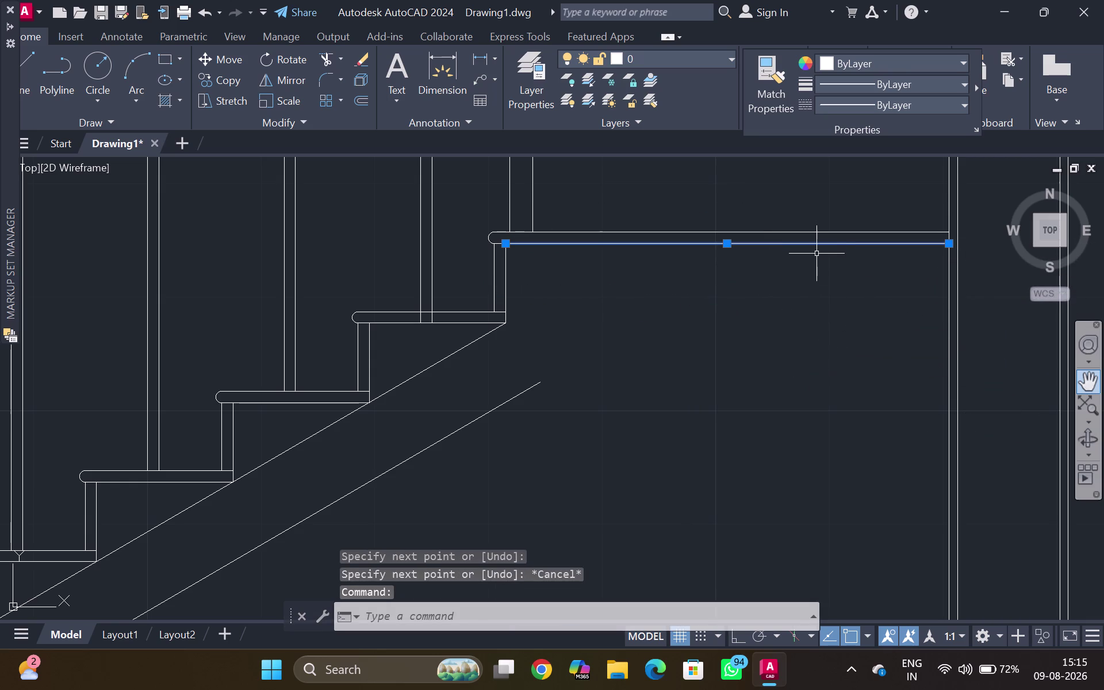
key(o)
key(Return)
text(6)
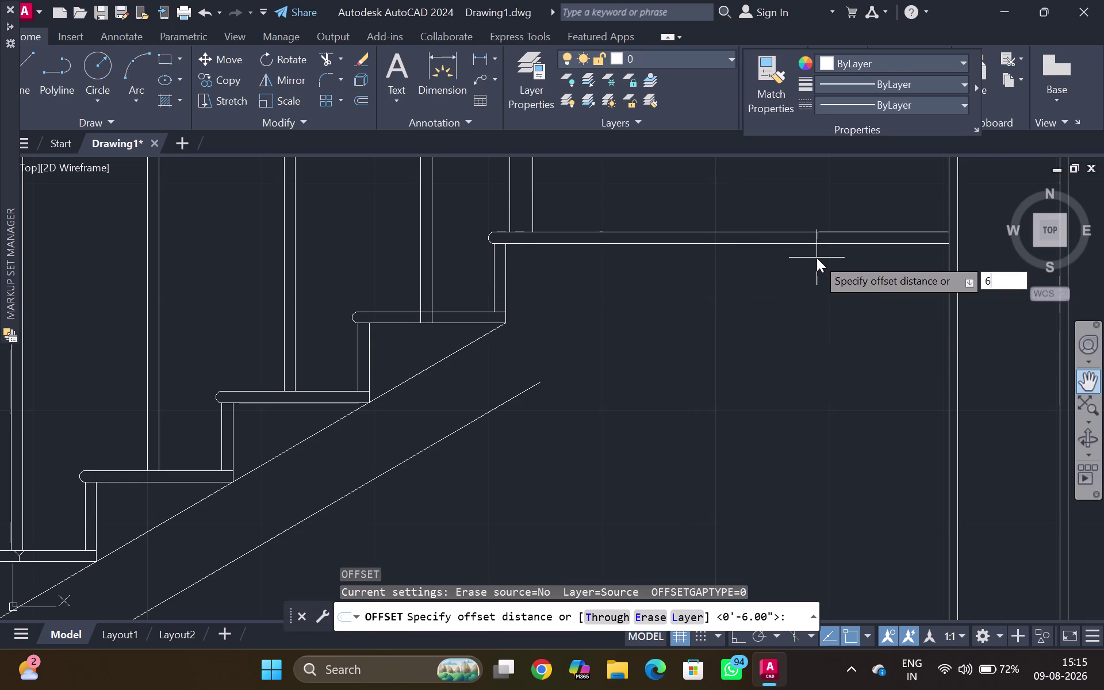
text(")
key(Return)
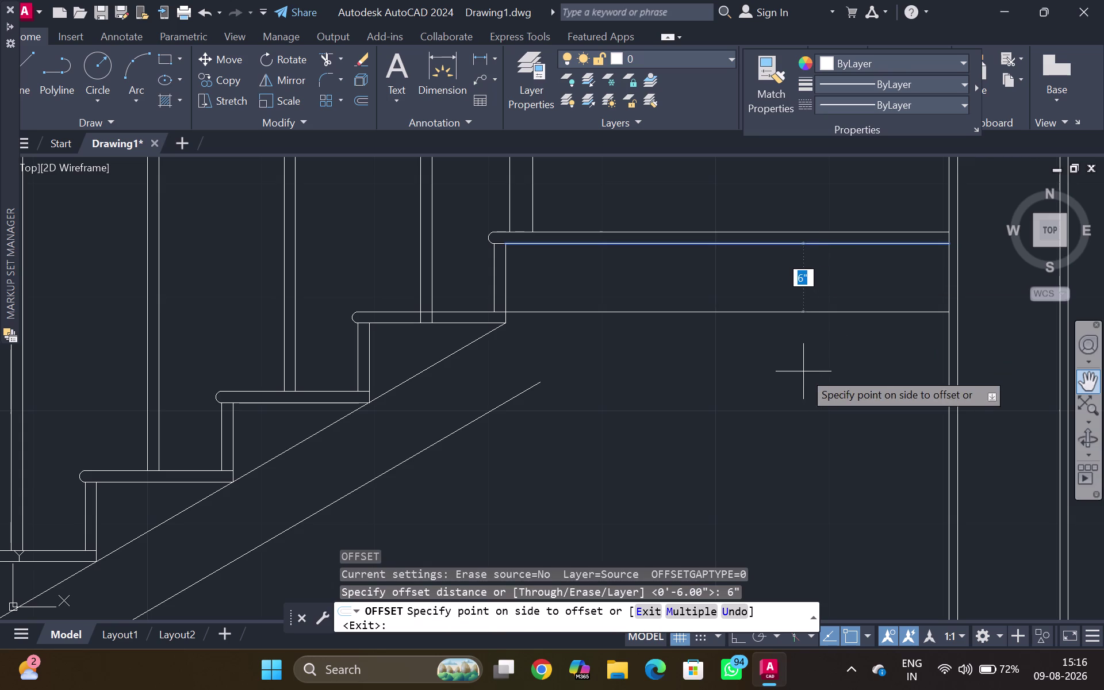
click(803, 371)
key(Escape)
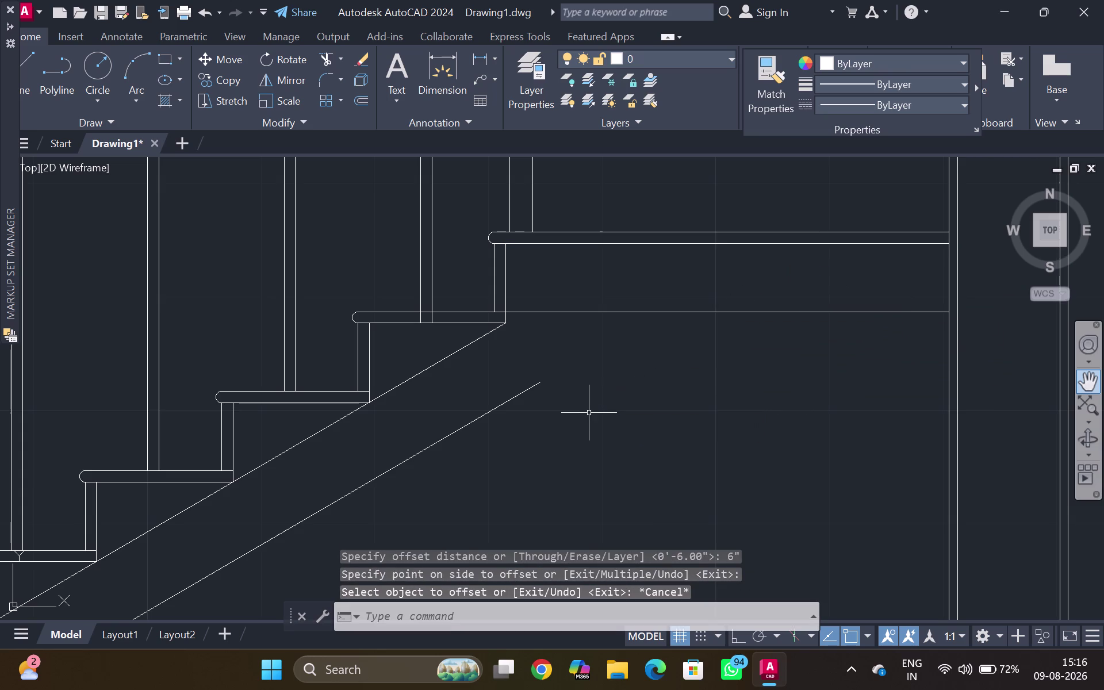
Extend the sloping soffit line up to the landing underside line.
text(EX)
key(Return)
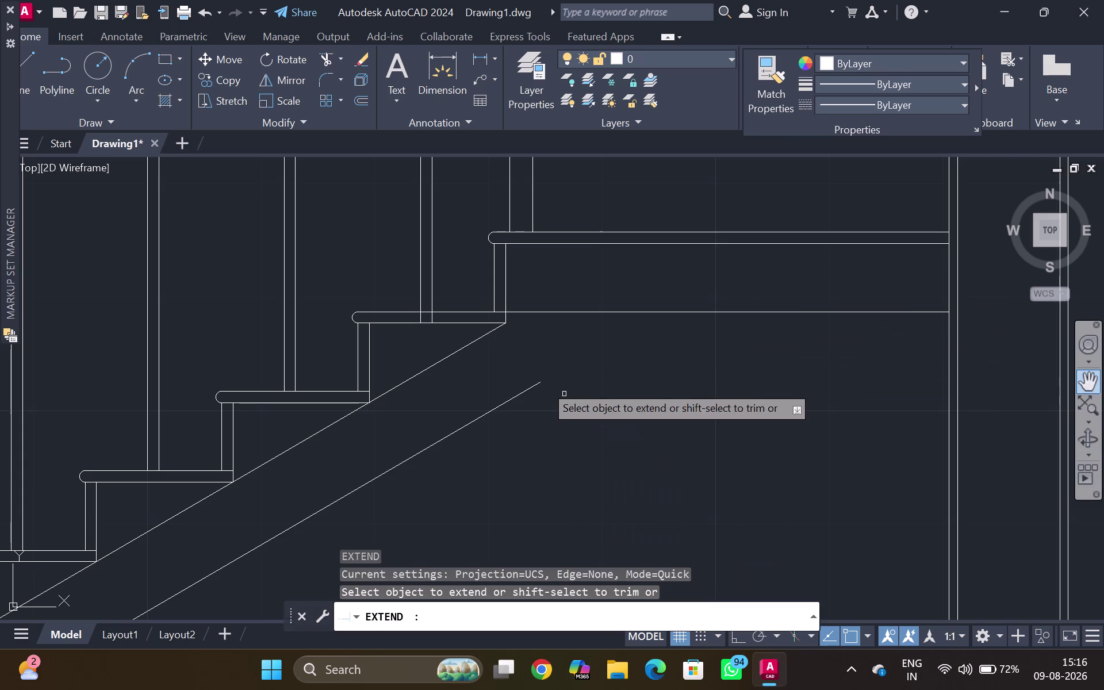
click(510, 401)
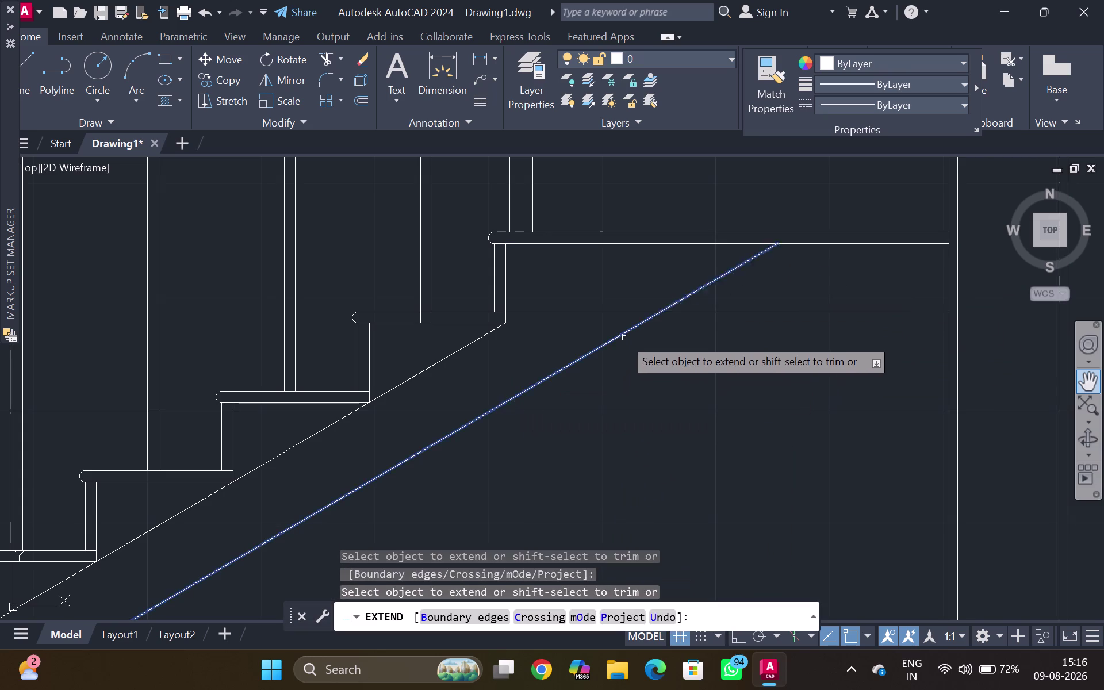
key(Escape)
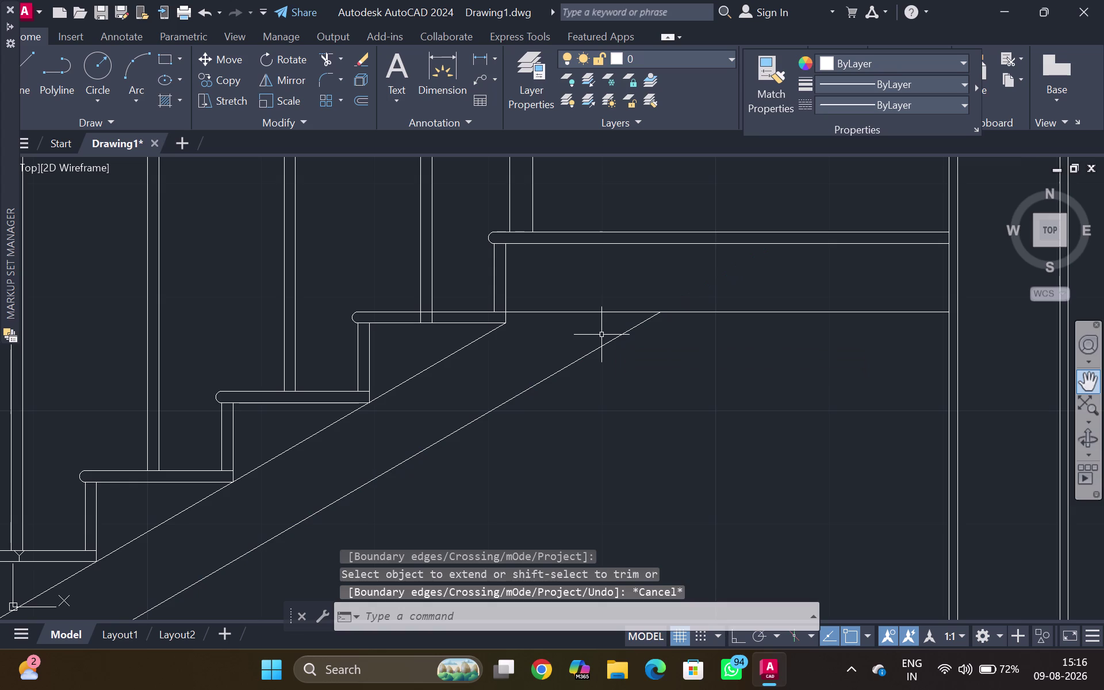
Trim the overshooting line ends where the soffit meets the landing underside.
key(t)
key(r)
key(Return)
drag(590, 303, 599, 317)
click(606, 248)
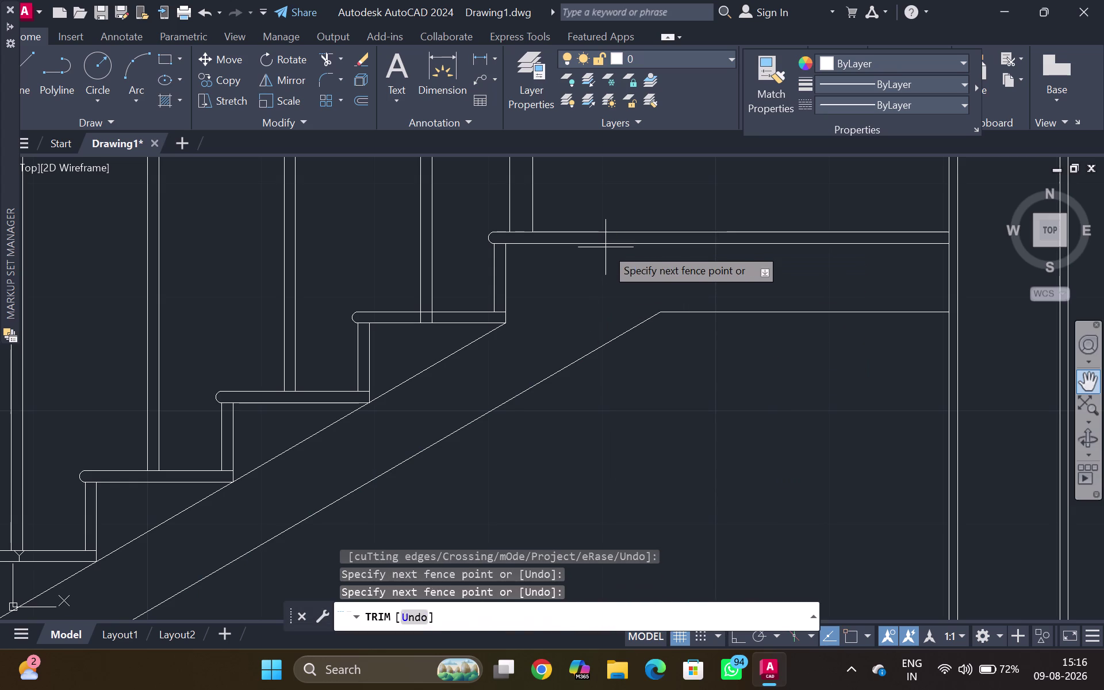
click(606, 245)
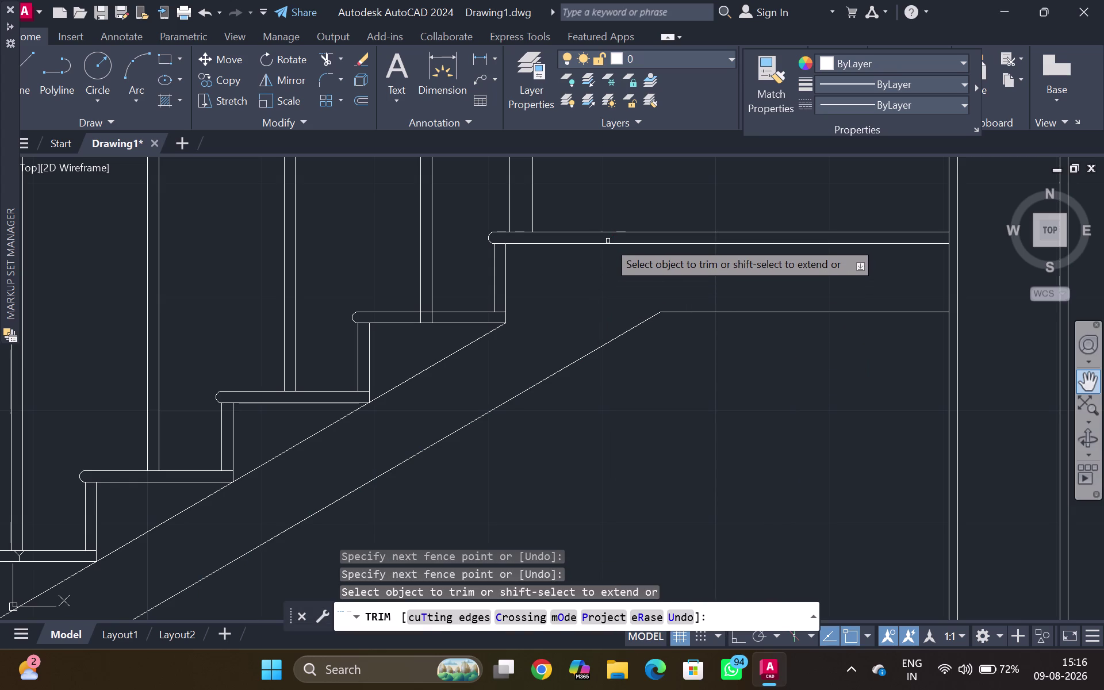
click(610, 243)
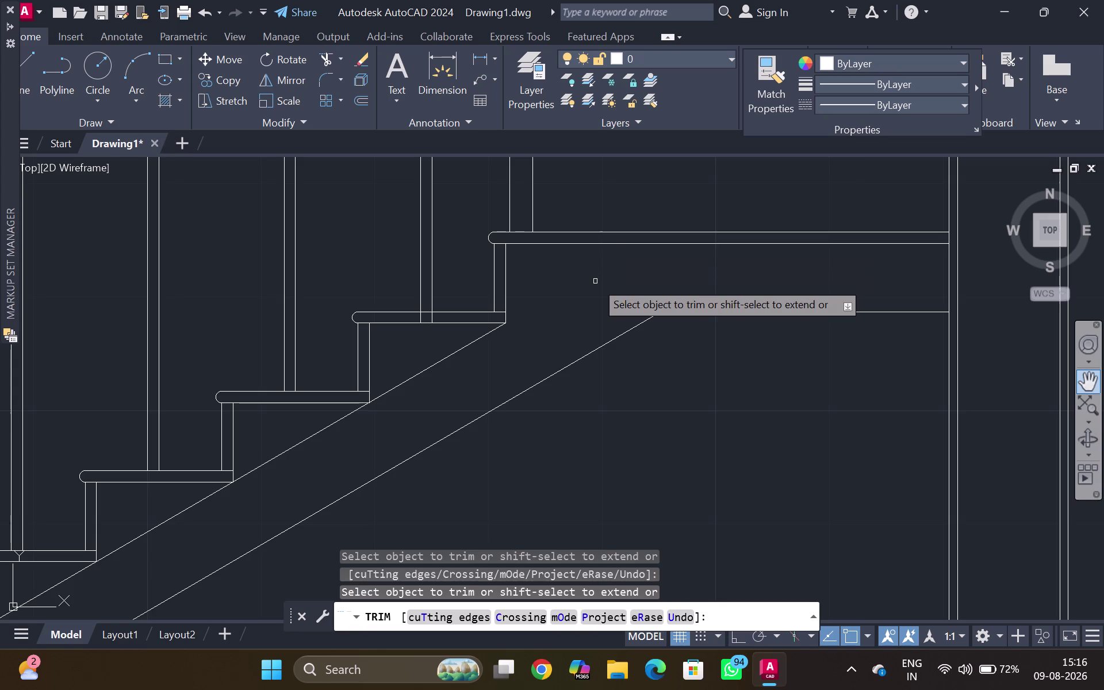
key(Escape)
Pan across the staircase and select the landing underside line.
scroll(down, 3)
middle_drag(616, 344, 573, 355)
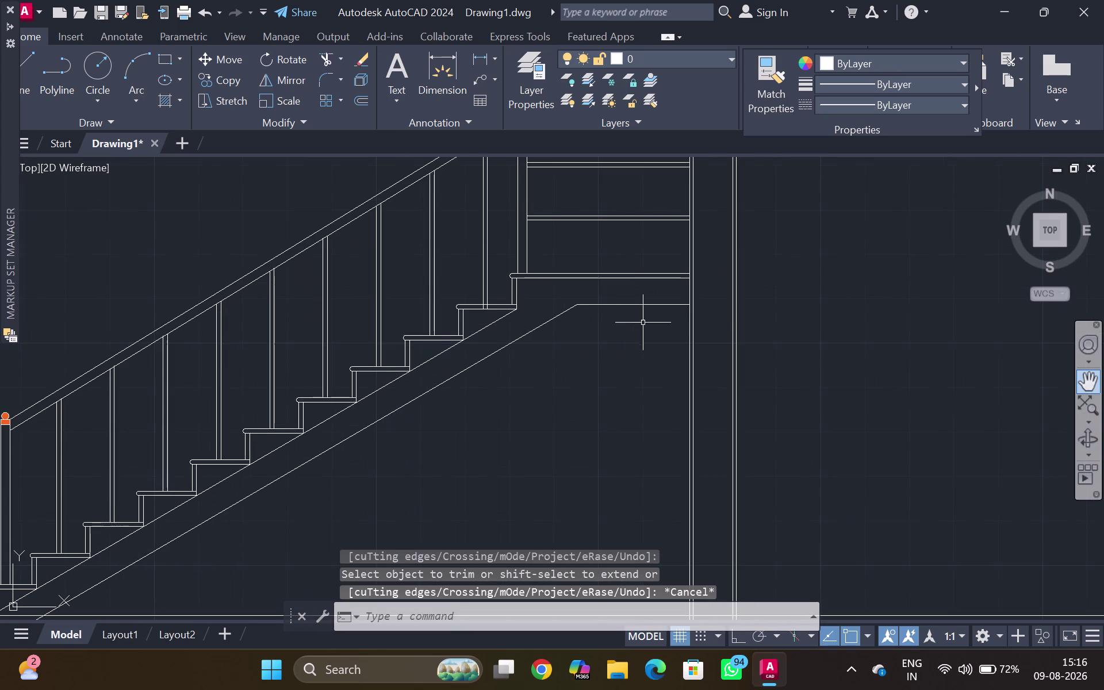
scroll(up, 3)
middle_drag(671, 307, 623, 307)
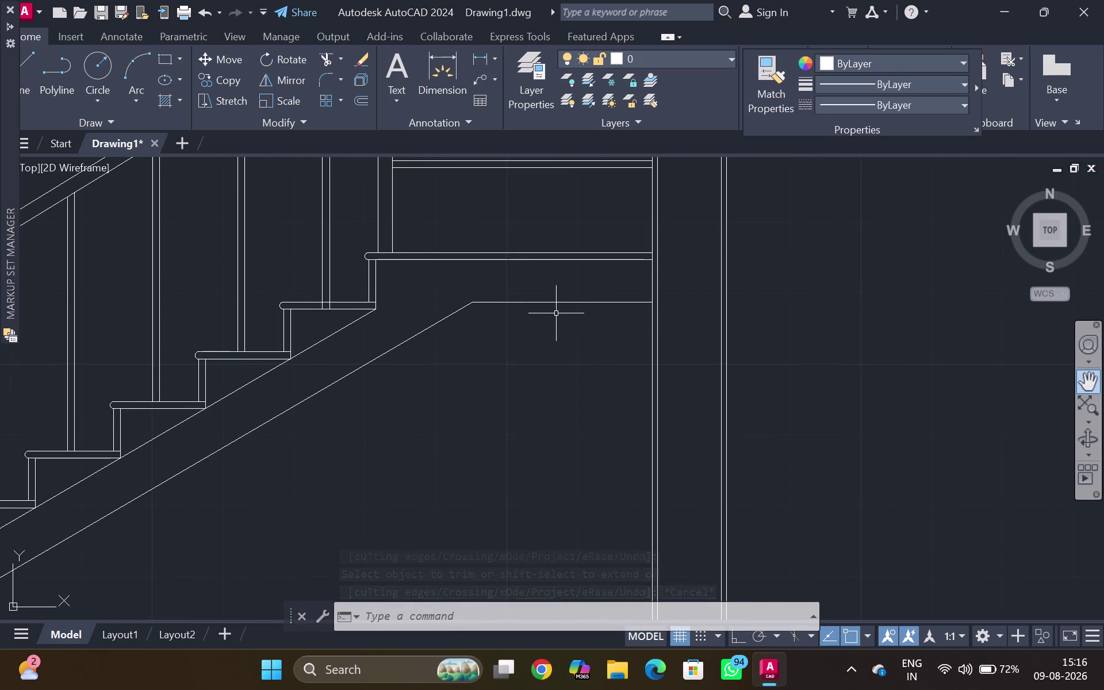
scroll(down, 3)
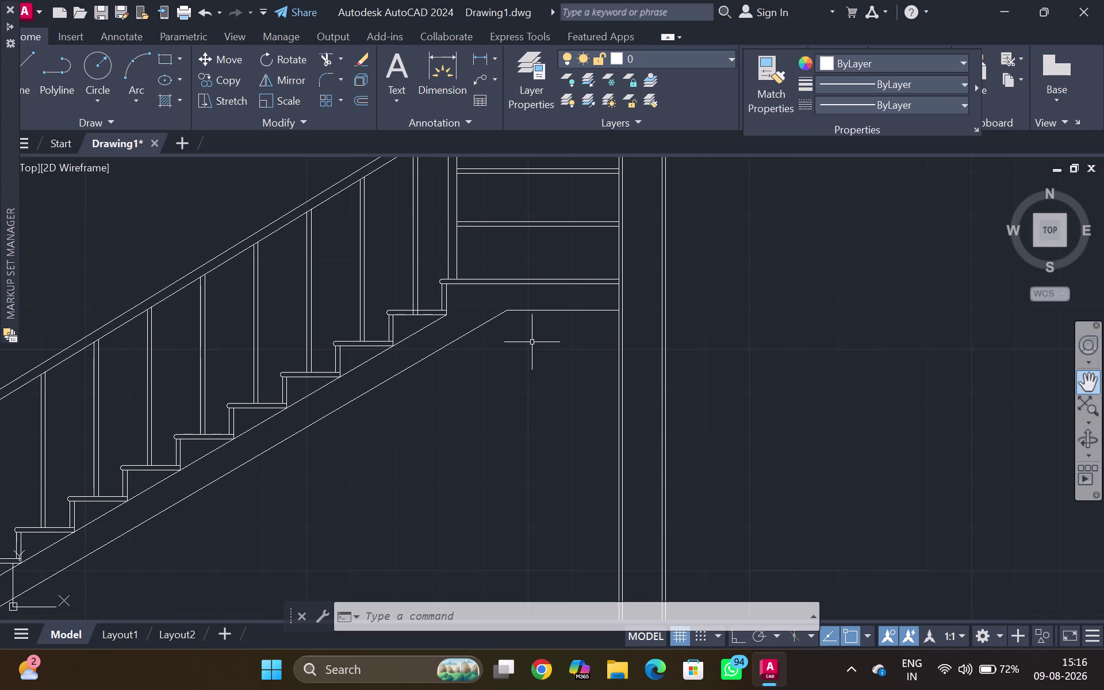
click(526, 311)
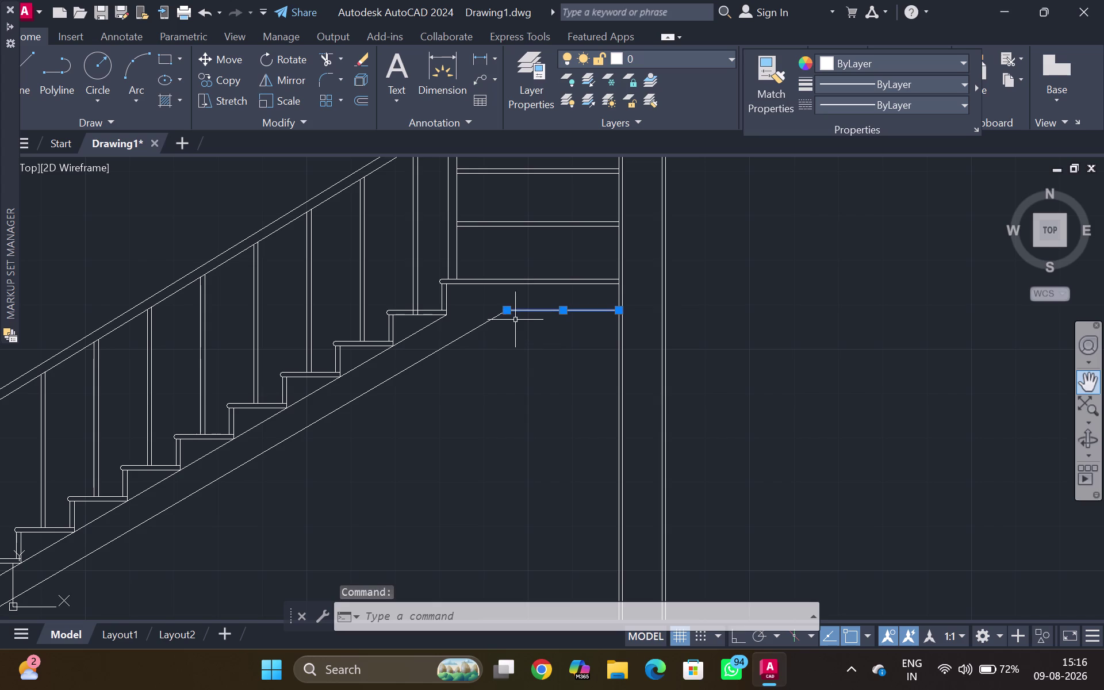
Join the landing underside and sloping soffit lines into one polyline.
click(492, 322)
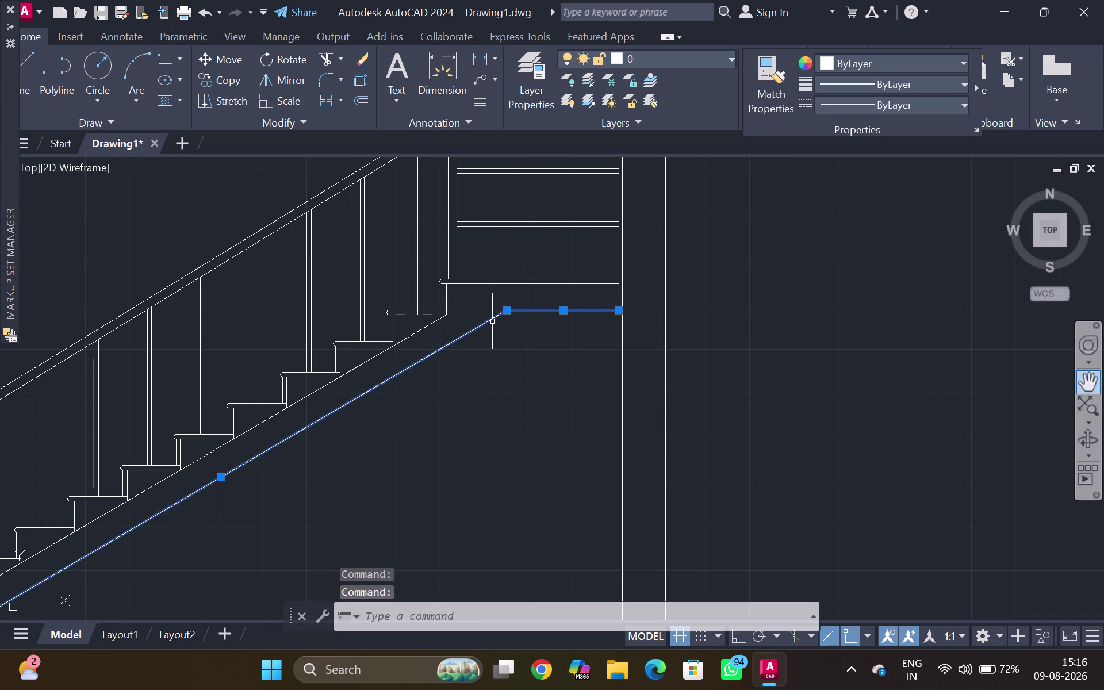
key(j)
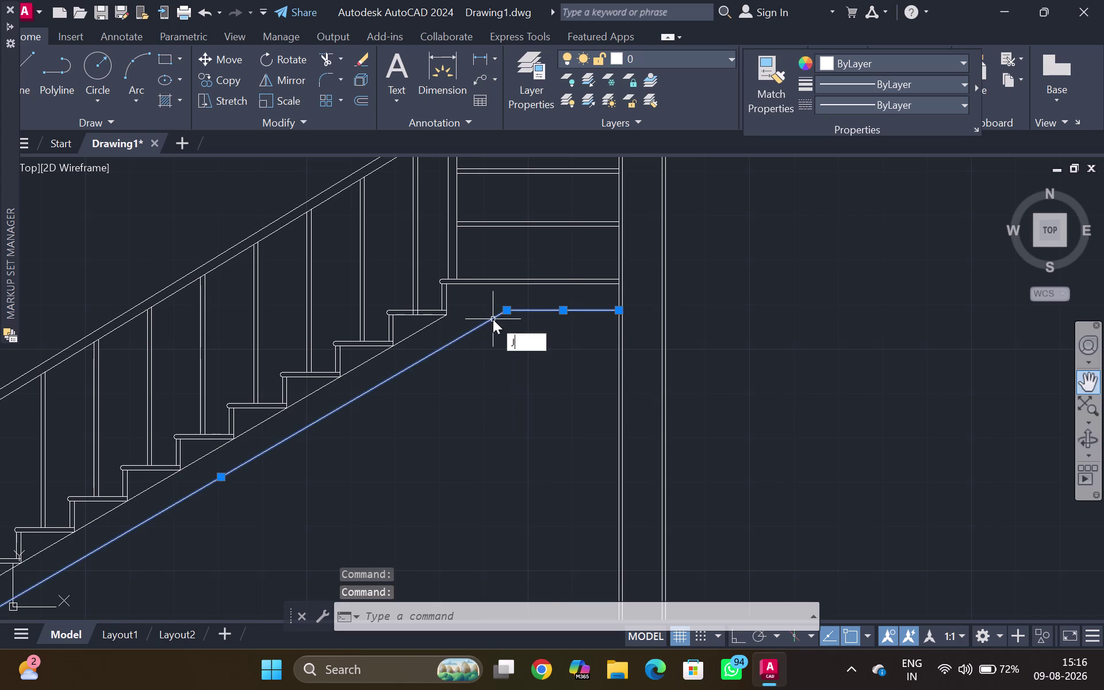
key(Return)
click(514, 312)
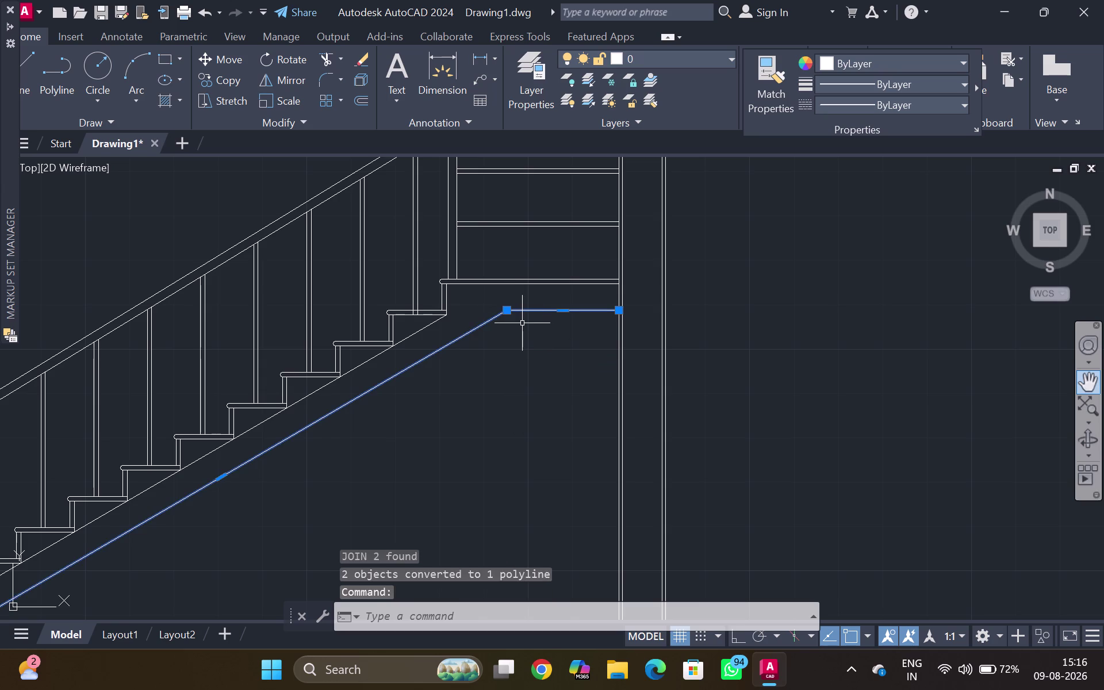
Offset the joined soffit polyline 0.75 inches to the outside.
key(o)
key(Return)
text(0.)
key(7)
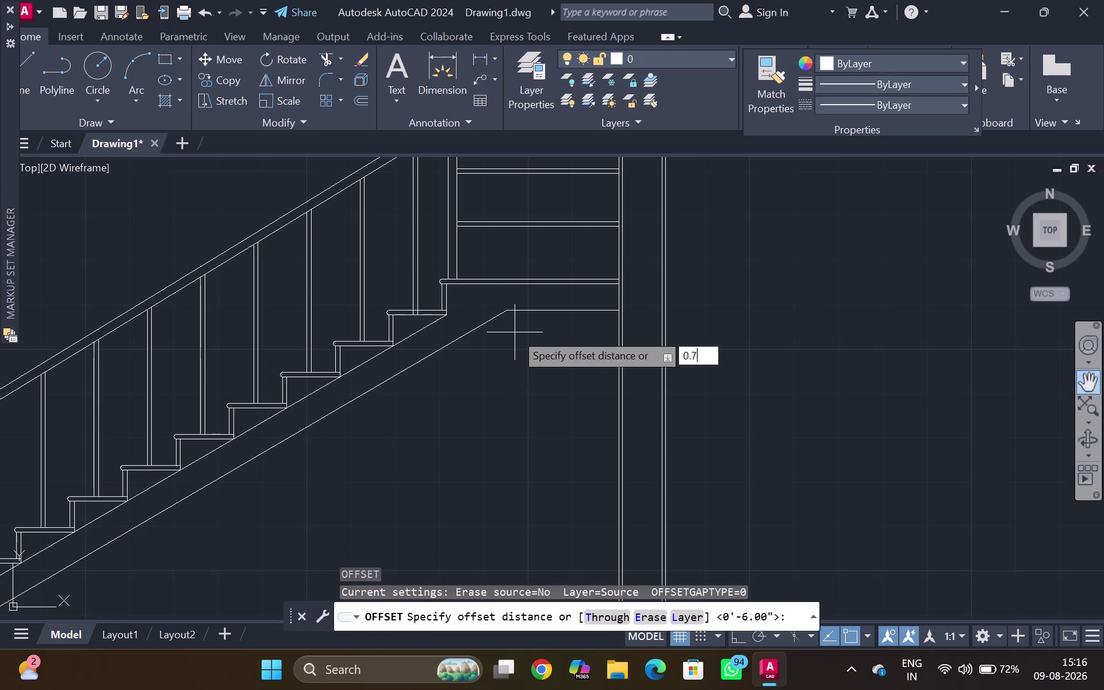
key(5)
key(Return)
click(600, 412)
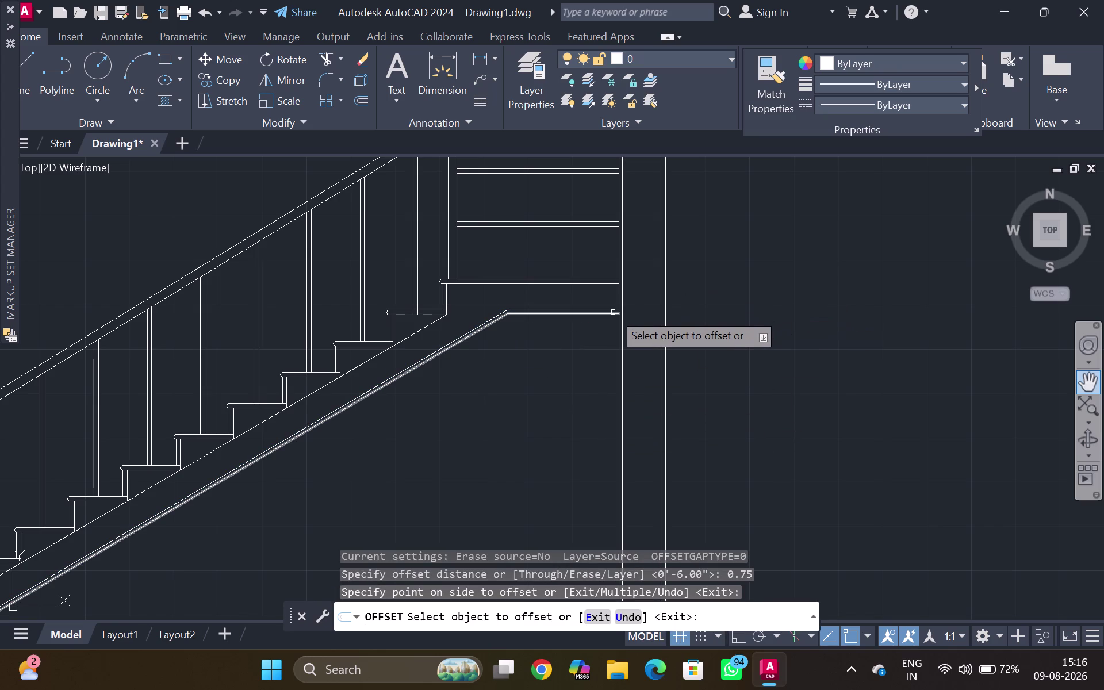
key(Escape)
scroll(up, 3)
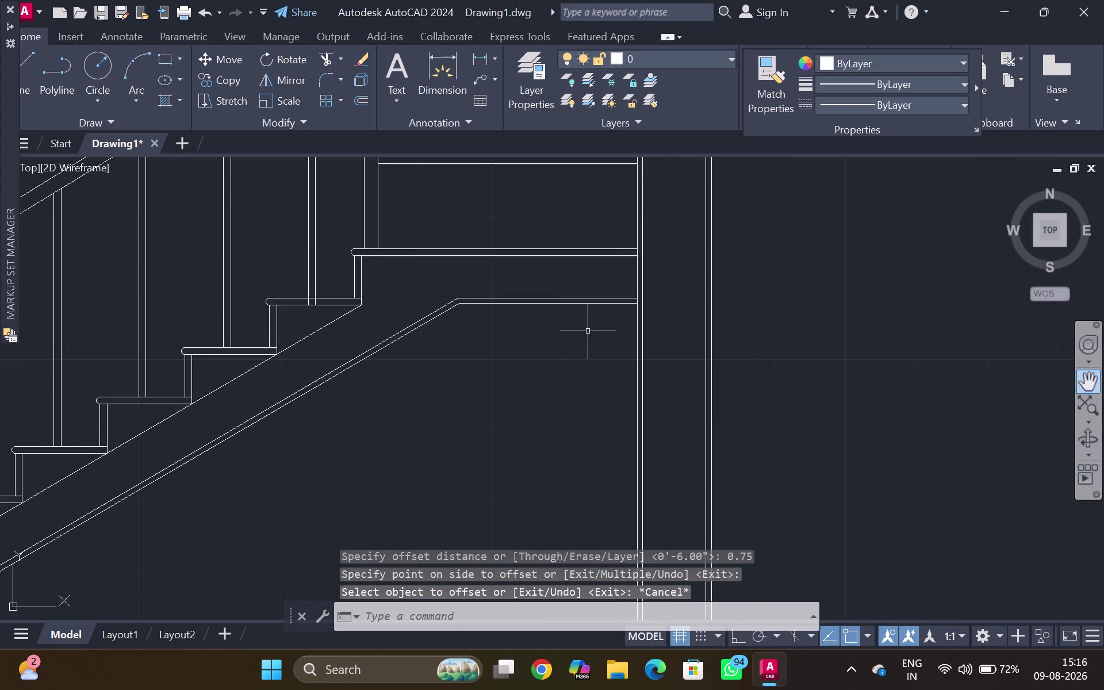
Draw a rectangular bearing outline from the wall face into the wall at landing depth.
middle_drag(588, 331, 585, 355)
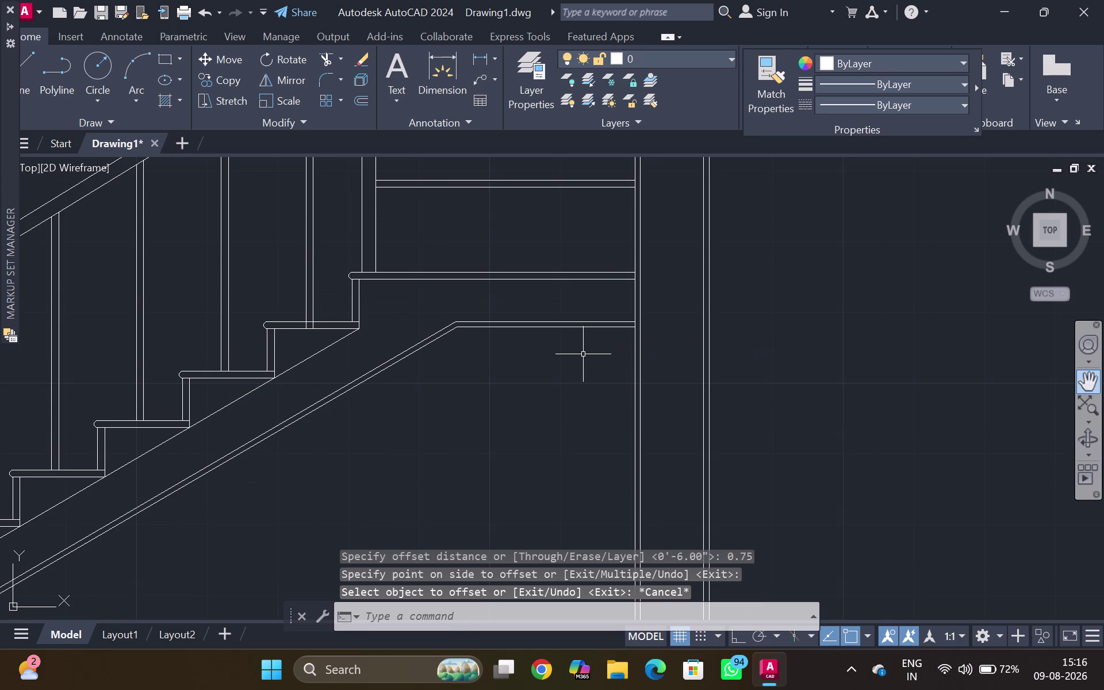
scroll(up, 3)
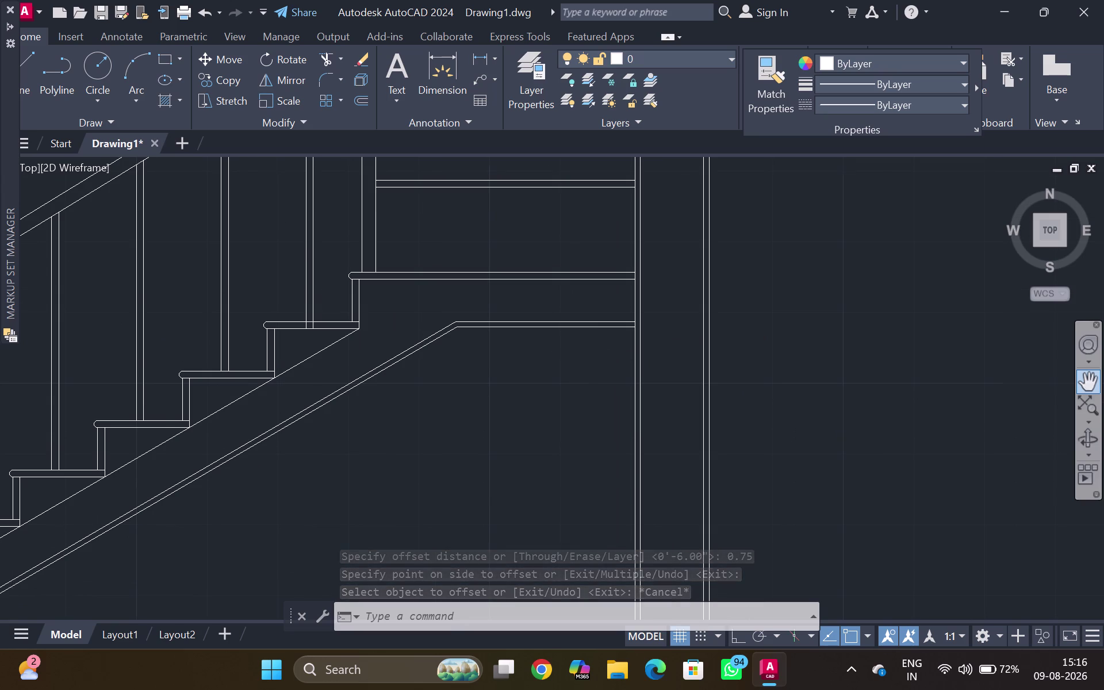
middle_drag(581, 360, 577, 369)
middle_drag(604, 313, 568, 375)
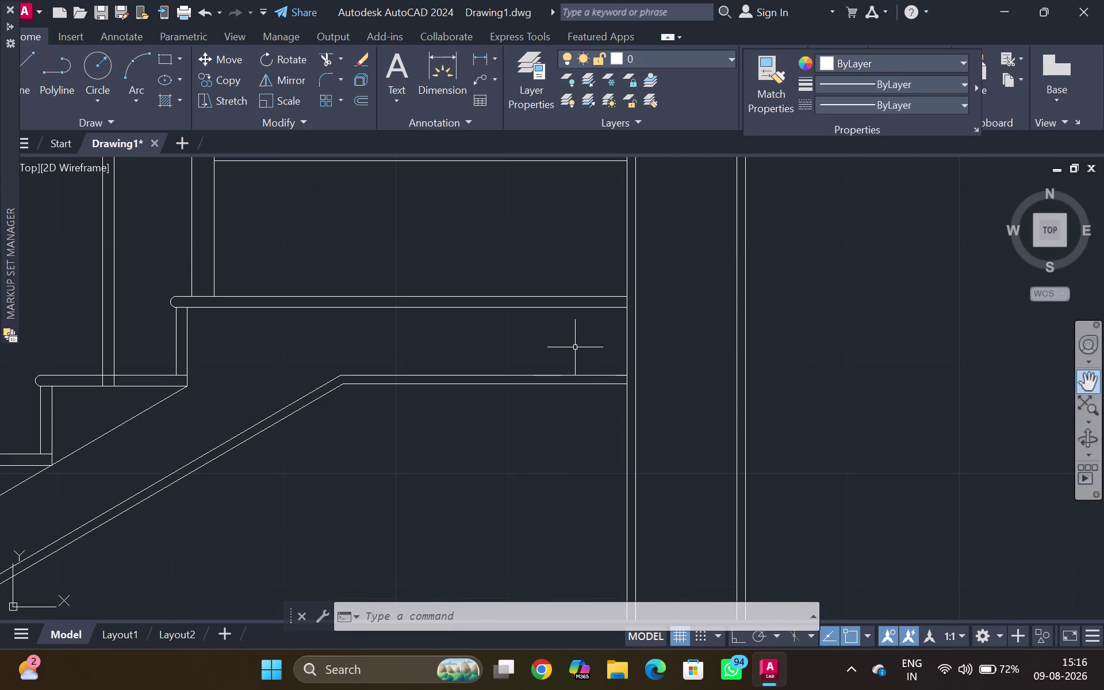
key(l)
key(Return)
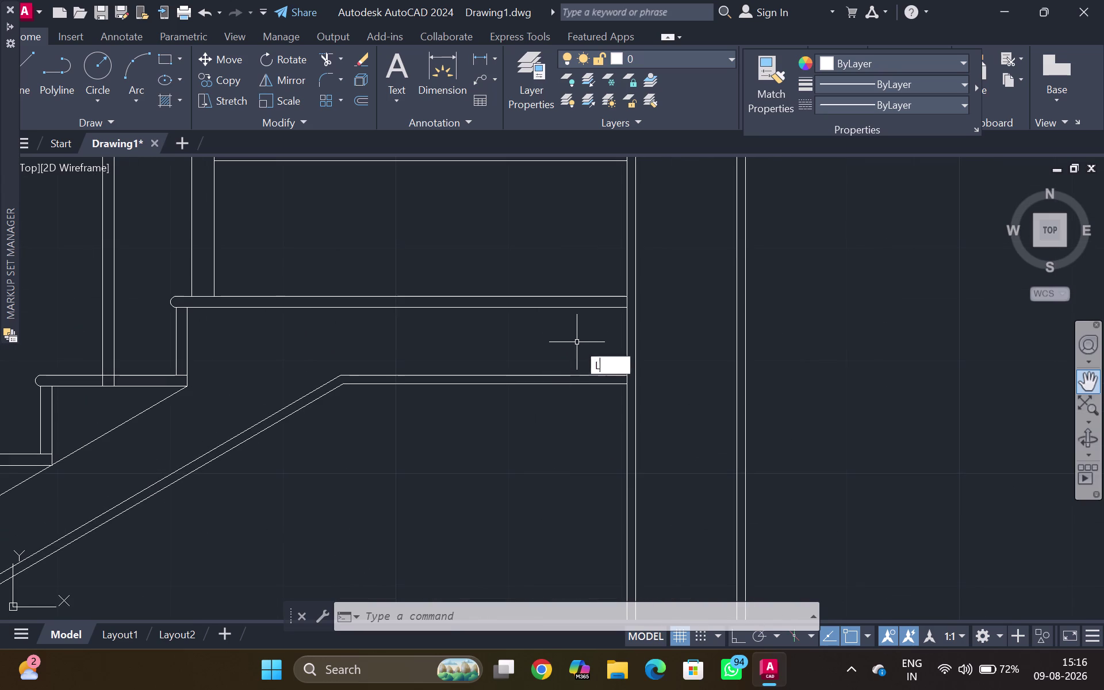
scroll(up, 3)
click(653, 284)
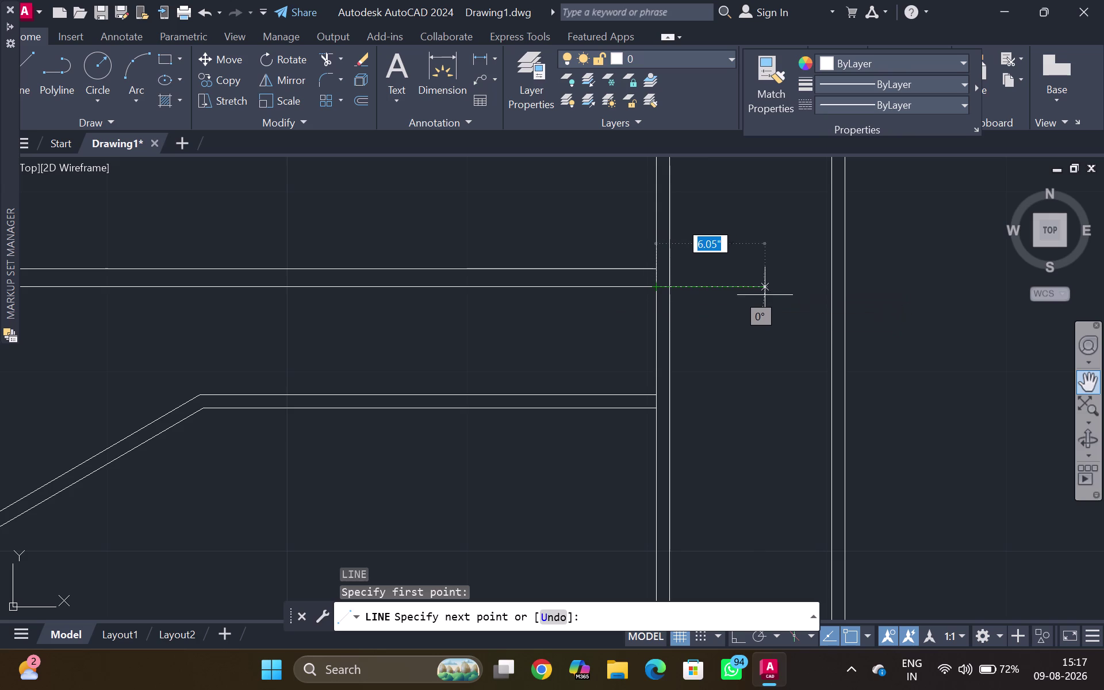
click(763, 288)
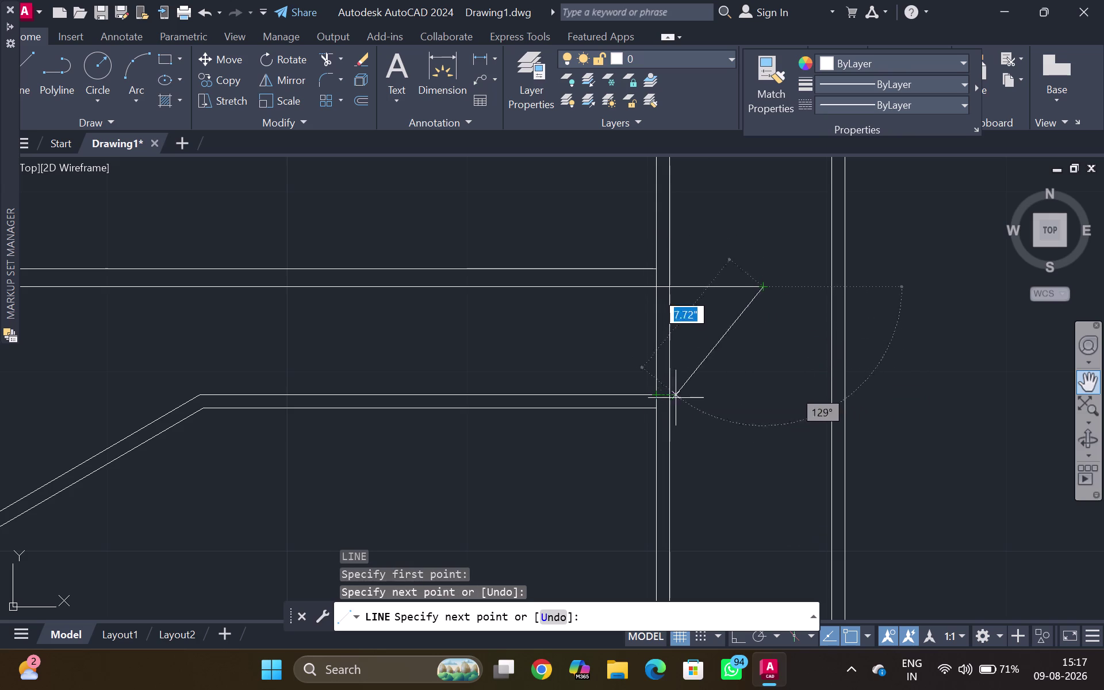
click(763, 397)
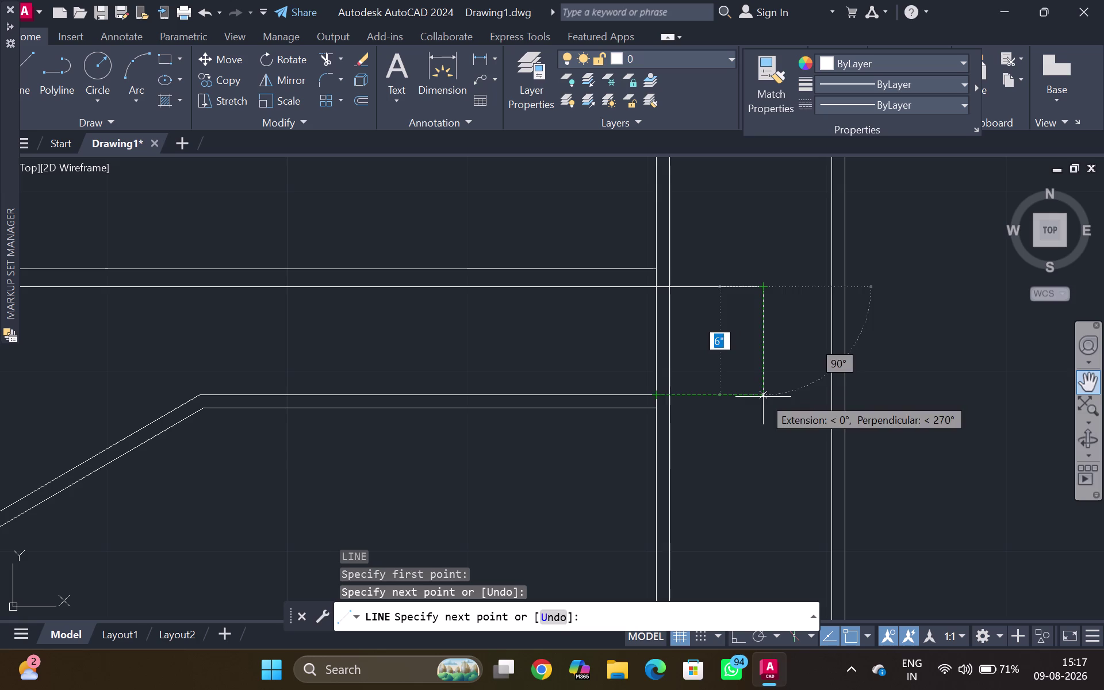
click(654, 395)
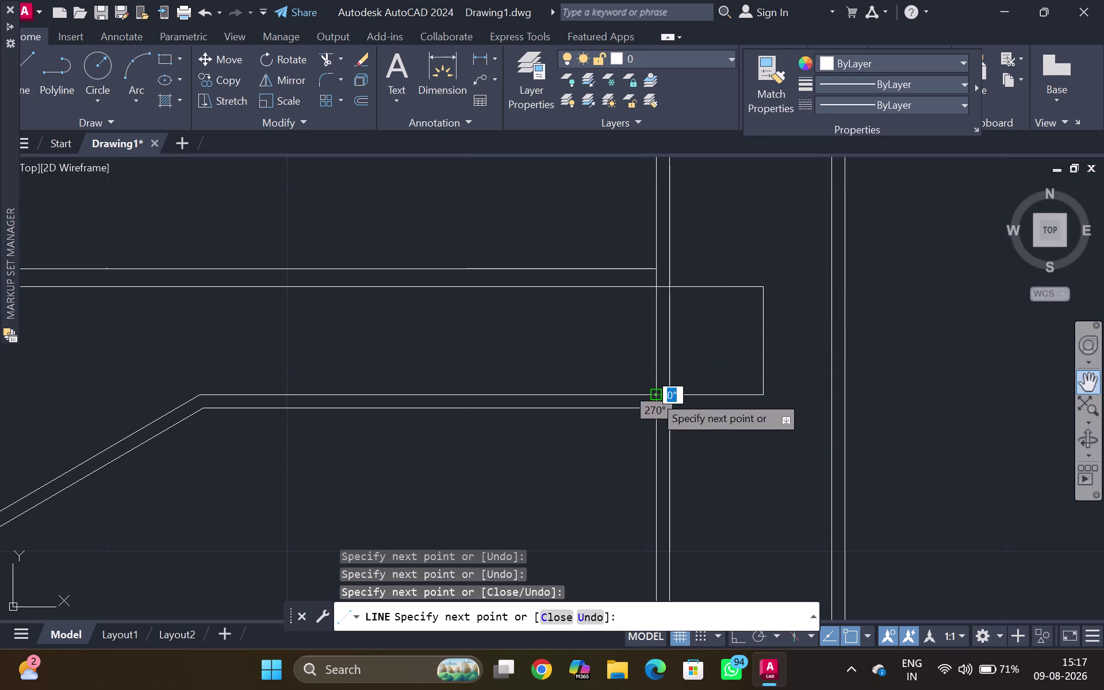
key(Escape)
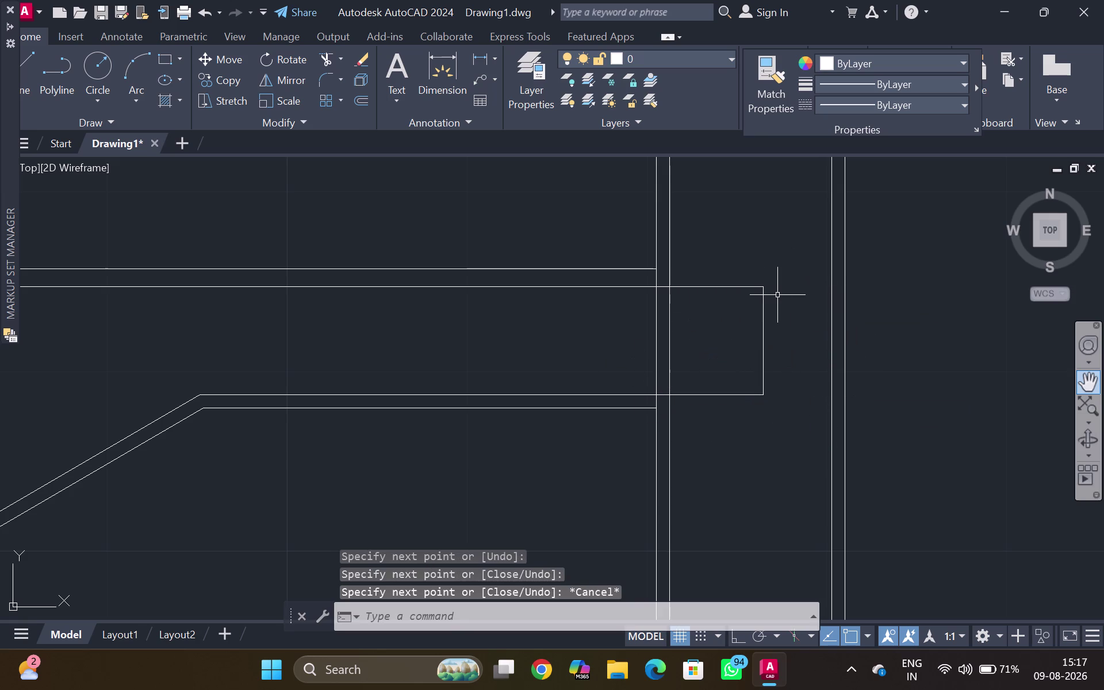
Trim the wall line inside the bearing outline with a fence.
text(TR)
key(Return)
drag(744, 327, 629, 362)
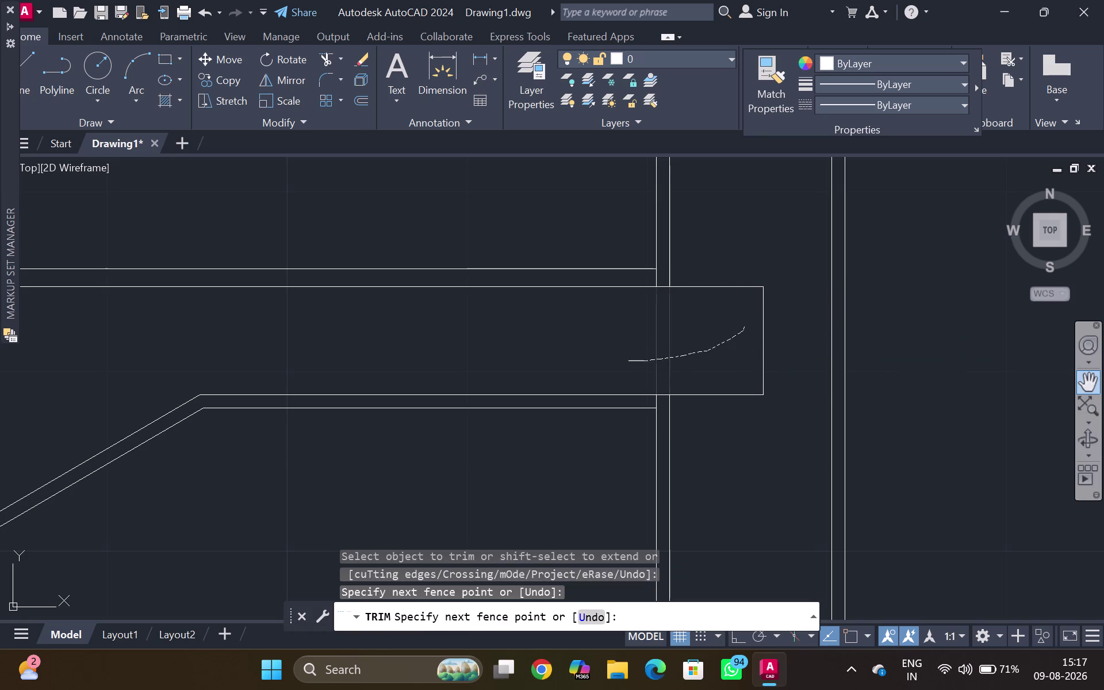
key(Escape)
scroll(down, 3)
middle_drag(655, 354, 669, 351)
scroll(down, 3)
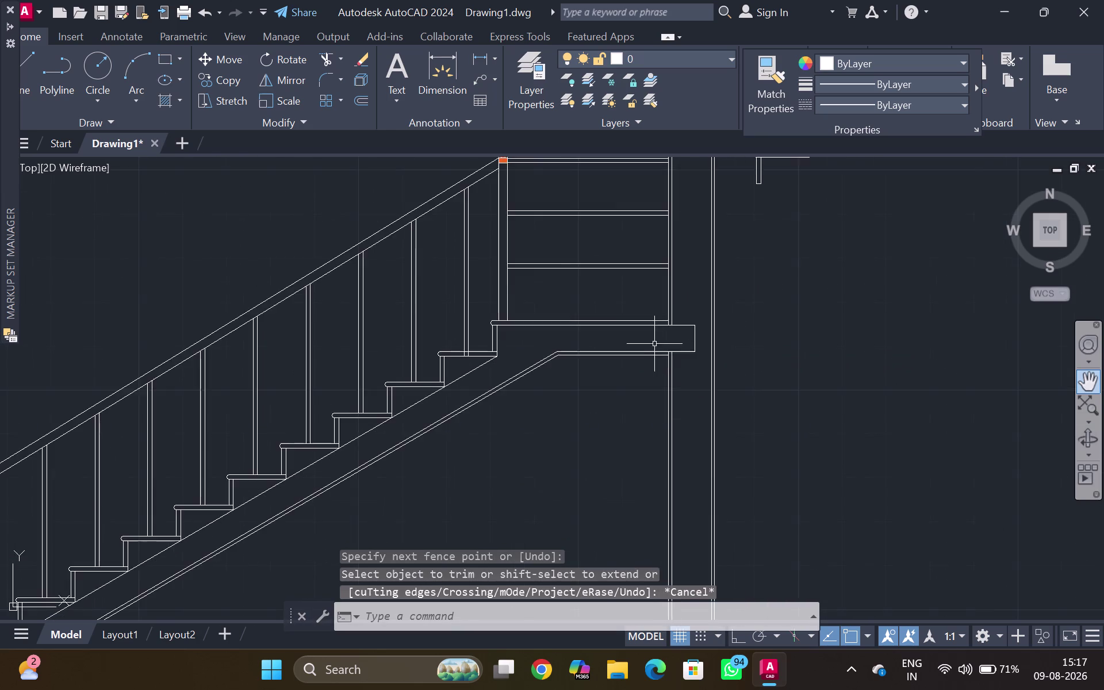
Fence-trim the stringer lines overhanging below the floor line at the stair foot.
scroll(down, 3)
middle_drag(653, 345, 629, 356)
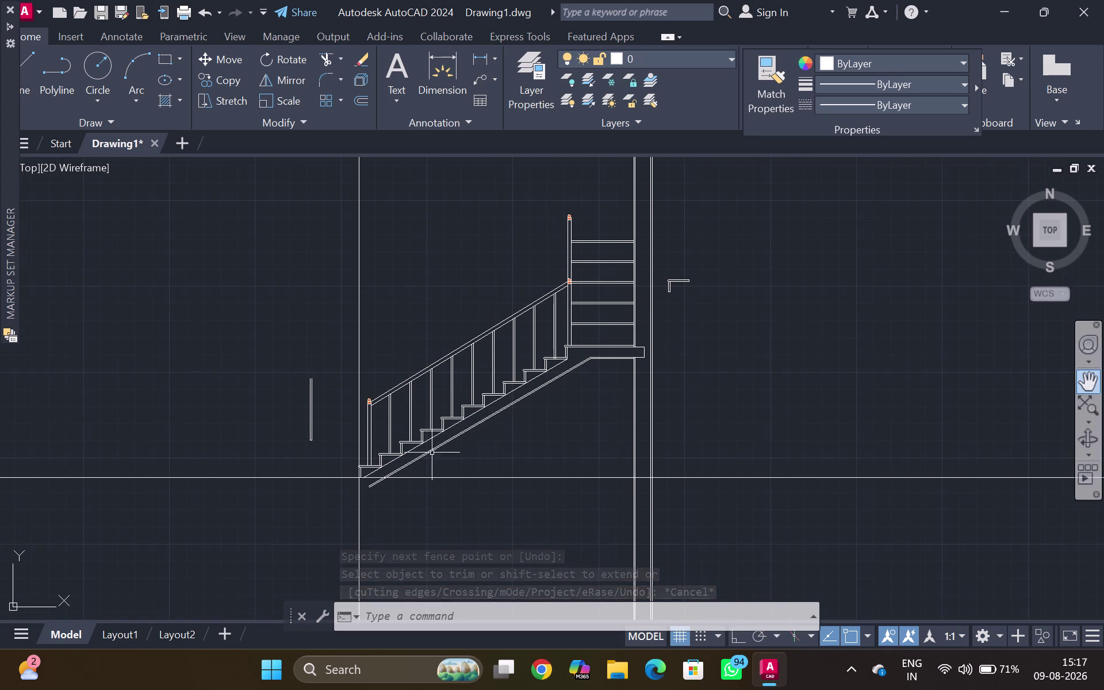
middle_drag(407, 475, 492, 354)
scroll(up, 3)
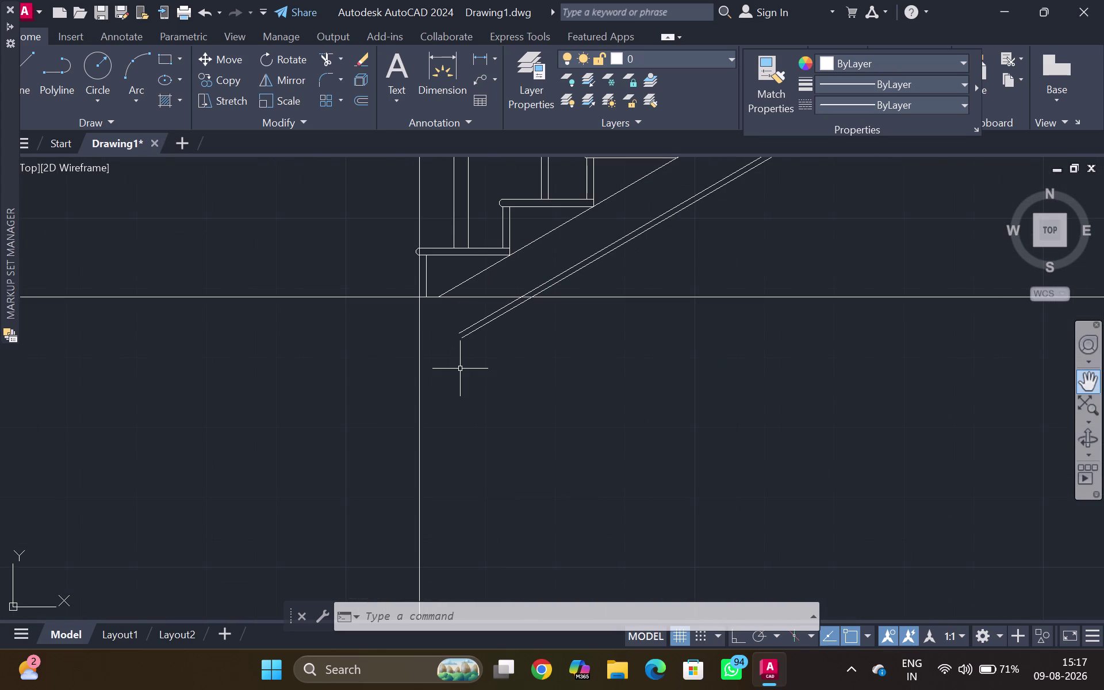
text(TR)
key(Return)
drag(496, 333, 496, 331)
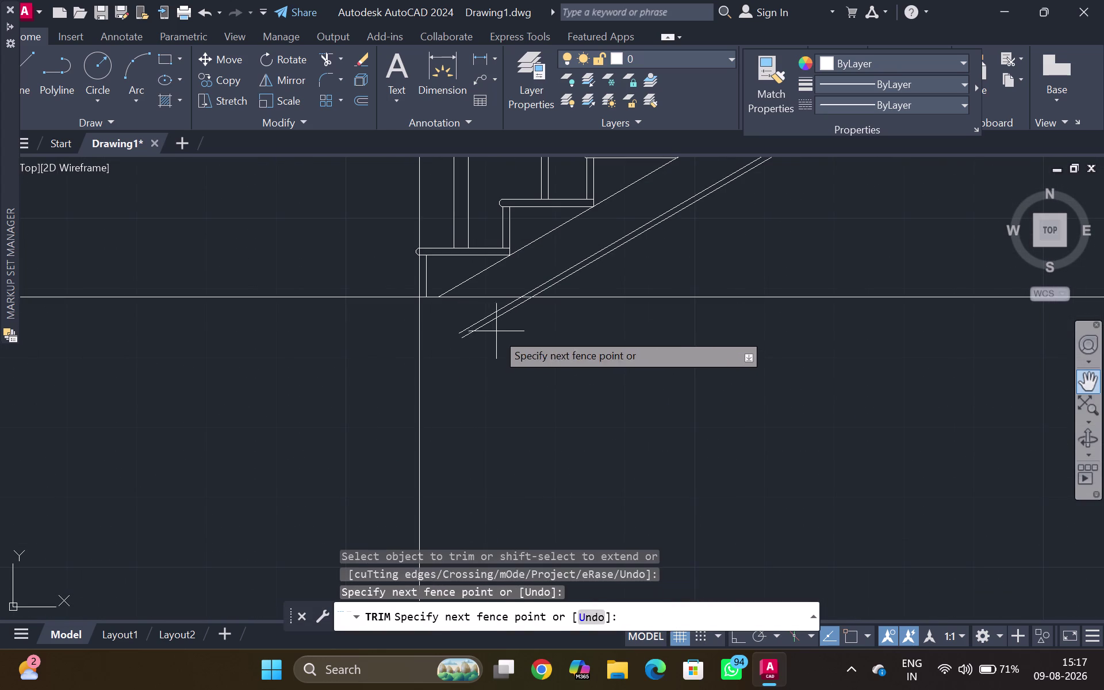
drag(496, 331, 343, 278)
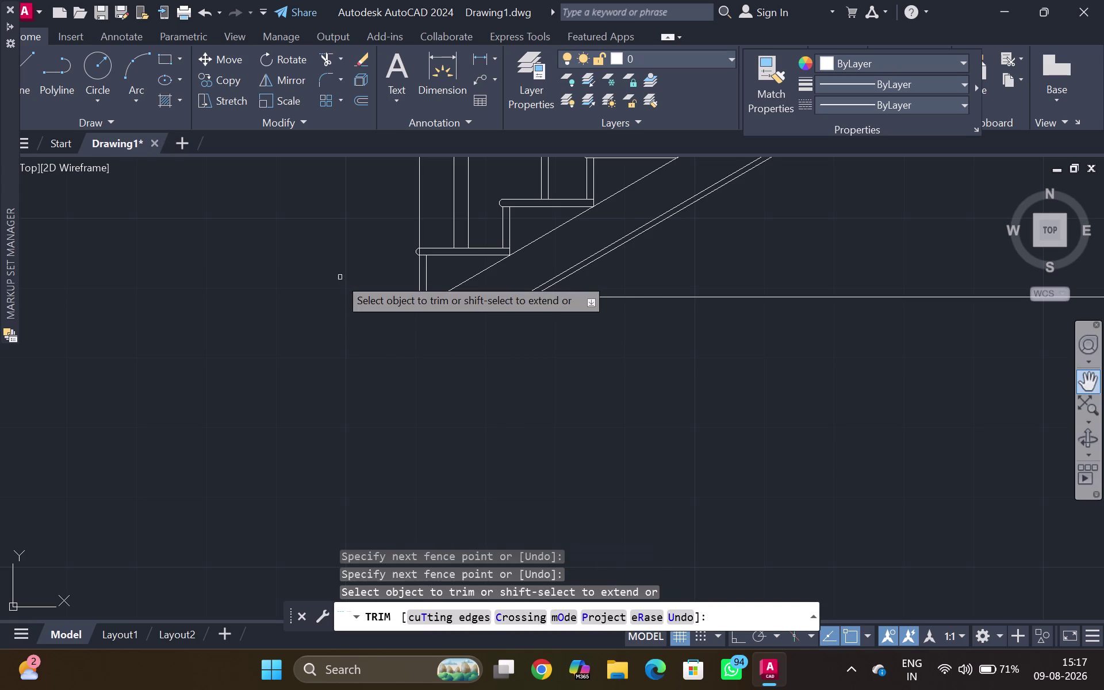
Continue fence trimming while panning up toward the landing and wall tops, then exit TRIM.
scroll(down, 3)
scroll(down, 3)
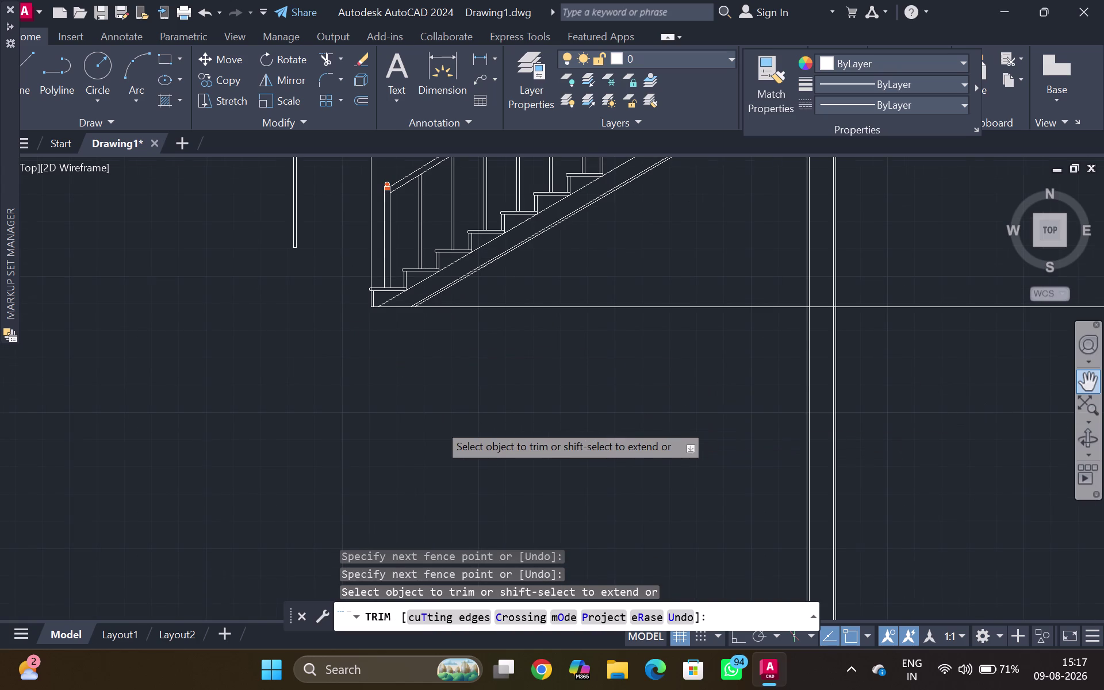
middle_drag(434, 416, 433, 426)
middle_click(434, 426)
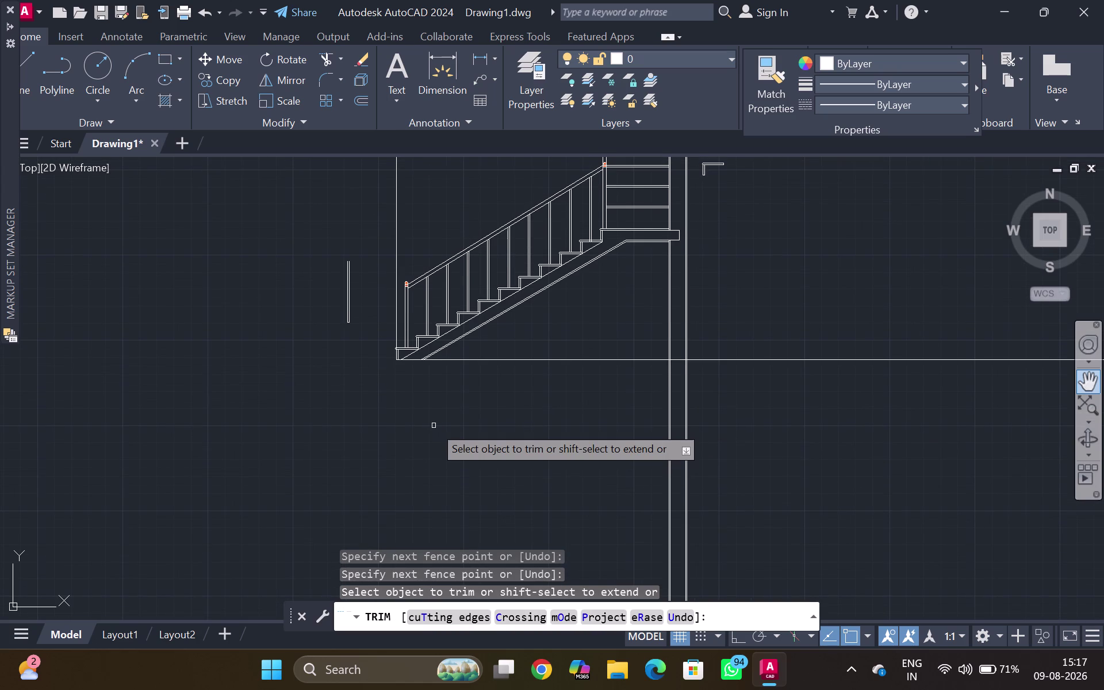
middle_drag(413, 413, 421, 488)
drag(433, 269, 381, 319)
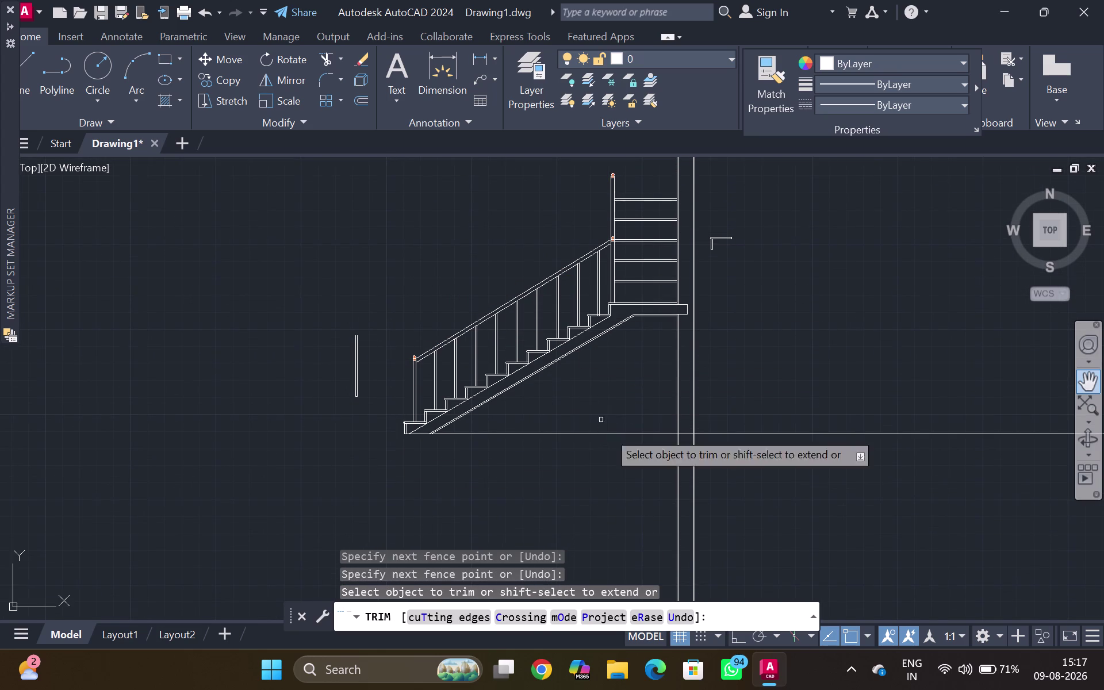
drag(608, 515, 871, 487)
middle_drag(854, 291, 825, 491)
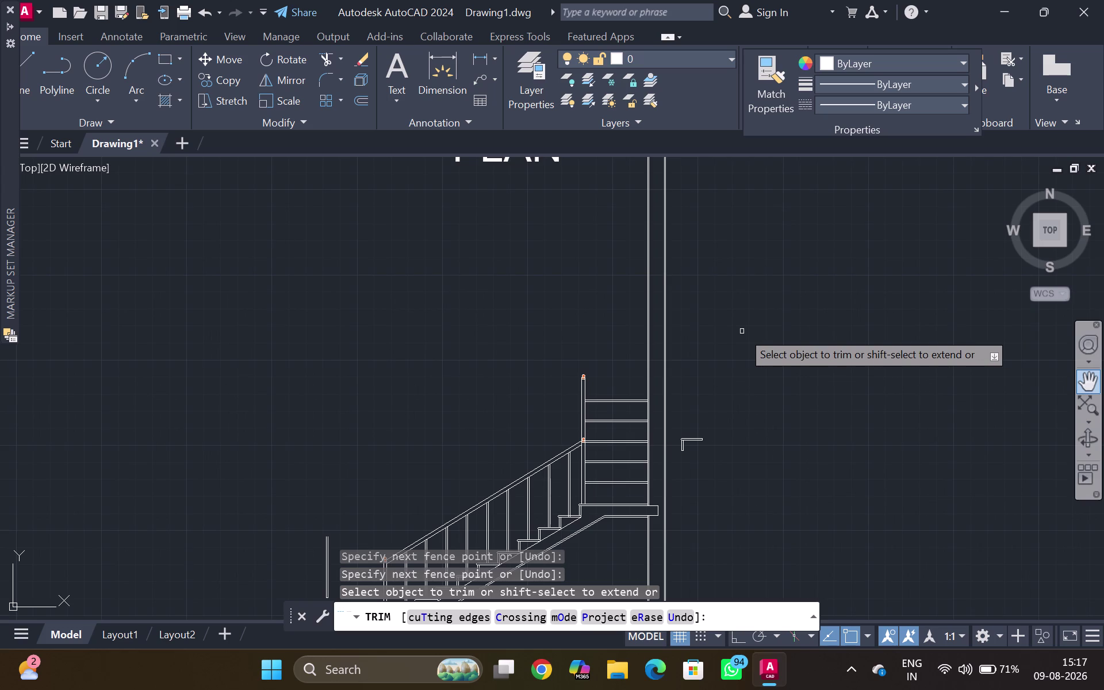
key(Escape)
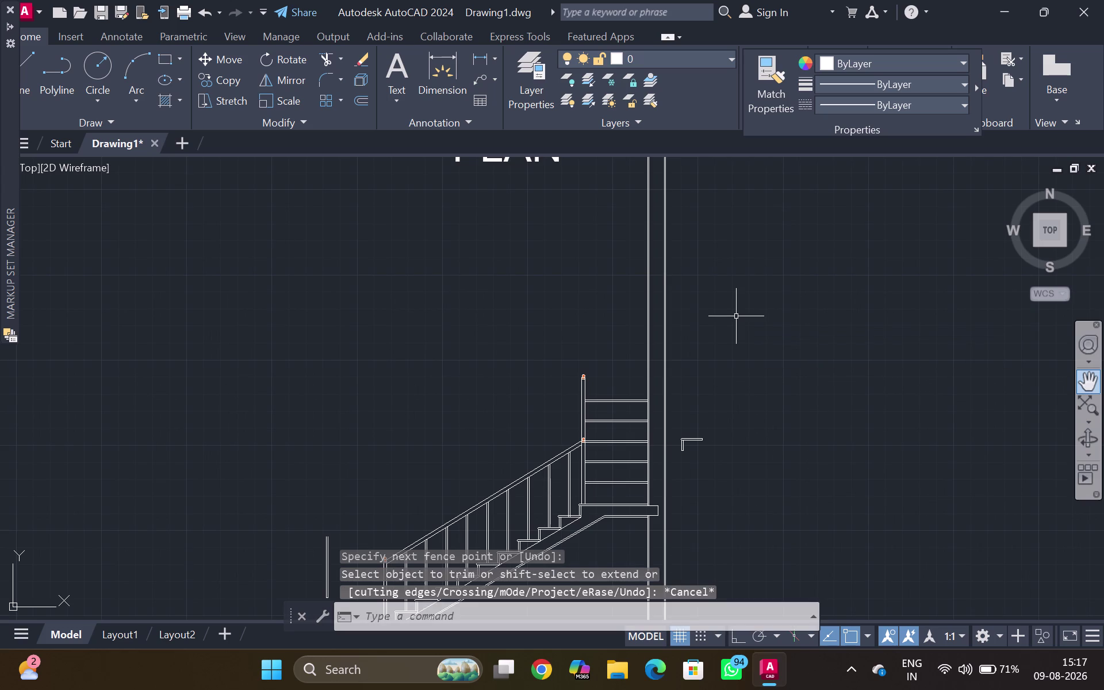
Draw a horizontal guide line across the two wall lines above the landing.
drag(596, 307, 693, 305)
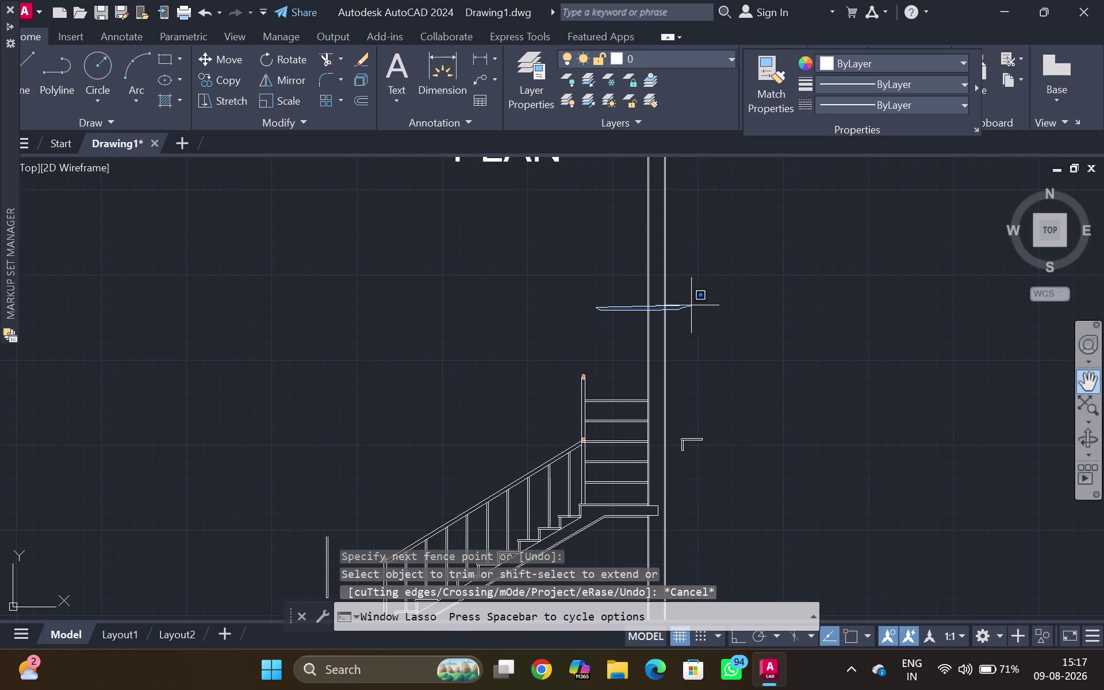
drag(693, 305, 710, 302)
key(Escape)
key(l)
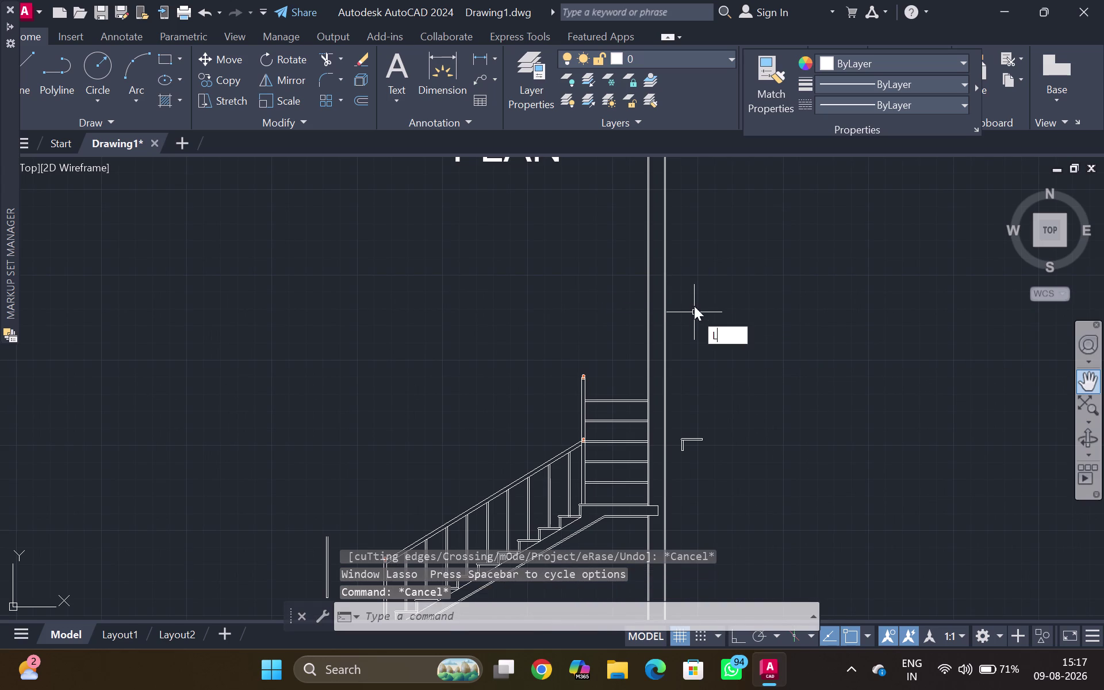
key(Return)
click(625, 309)
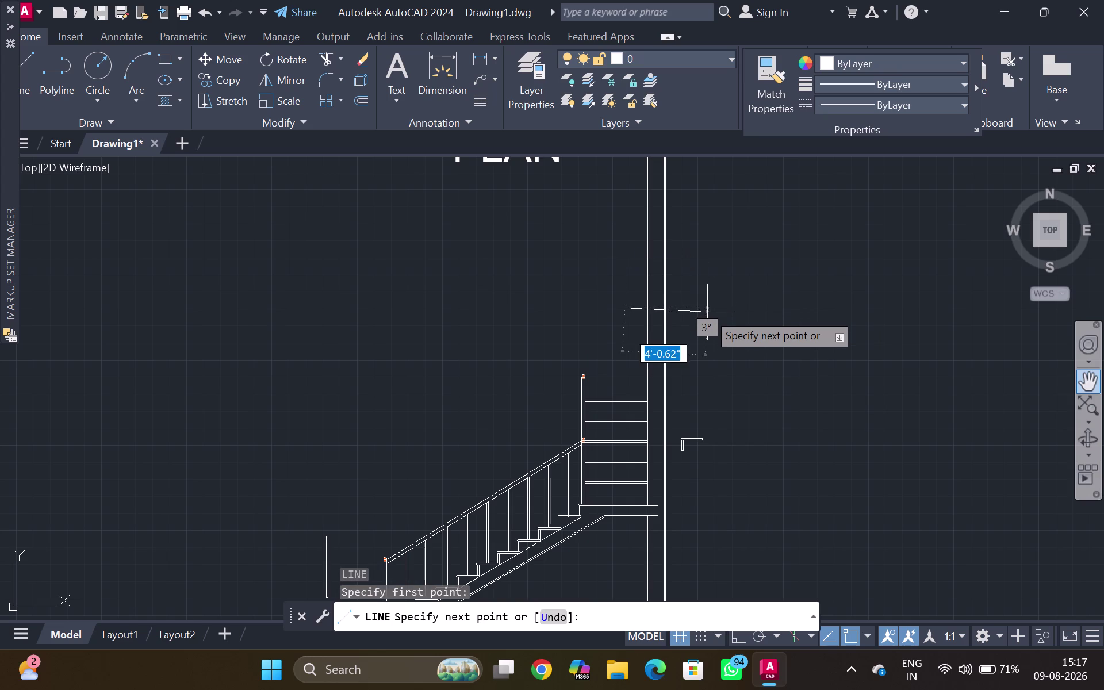
key(ctrl+F8)
click(708, 309)
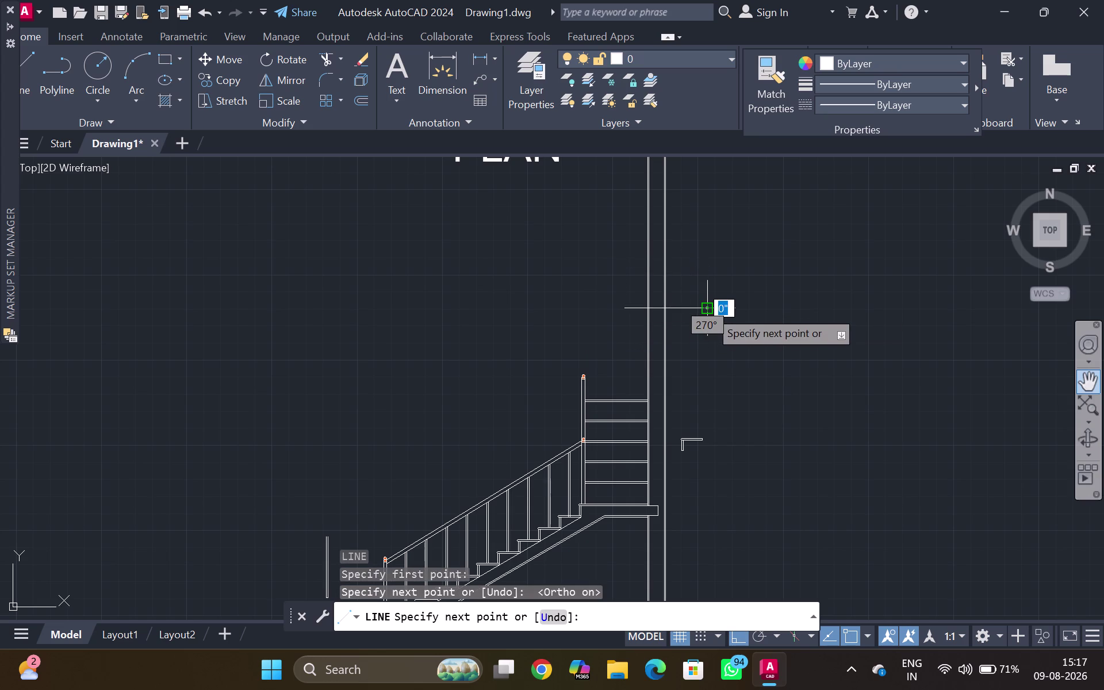
key(Escape)
Trim the wall lines above the guide line, then delete the guide line.
text(T)
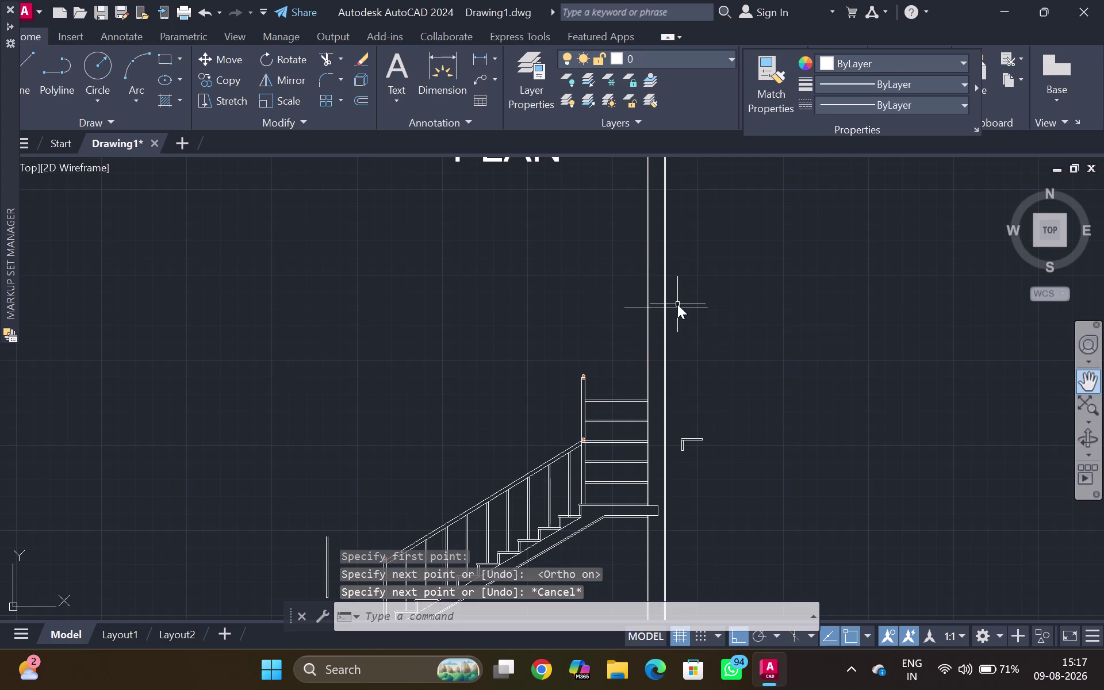
text(R)
key(Return)
drag(715, 245, 567, 274)
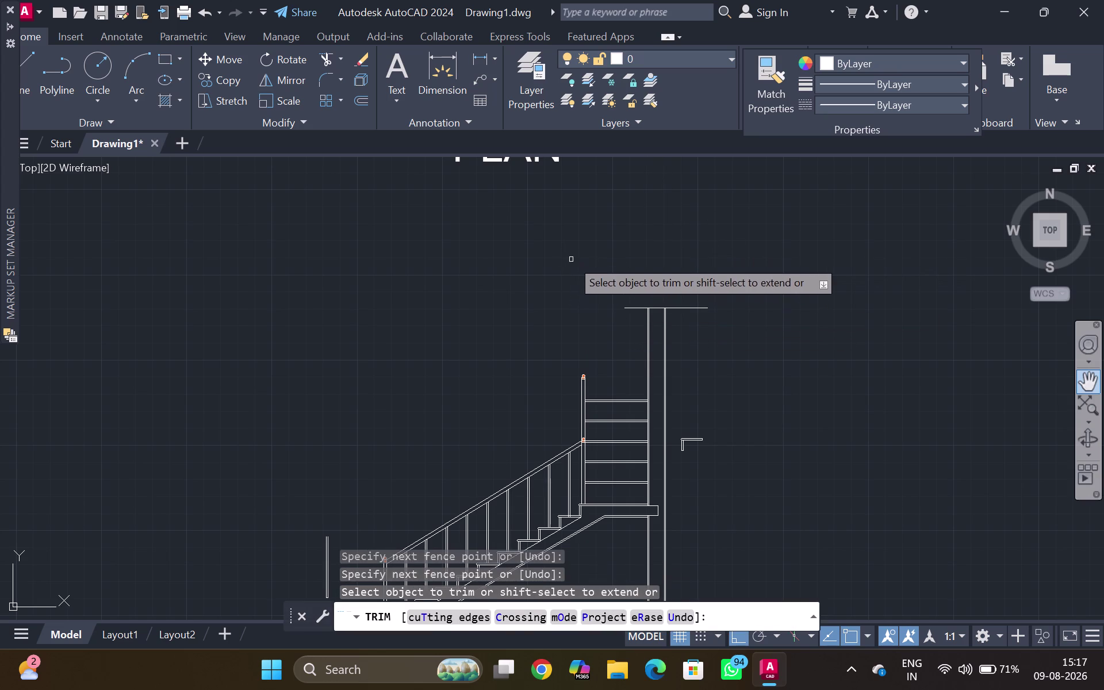
key(Escape)
scroll(down, 3)
scroll(up, 3)
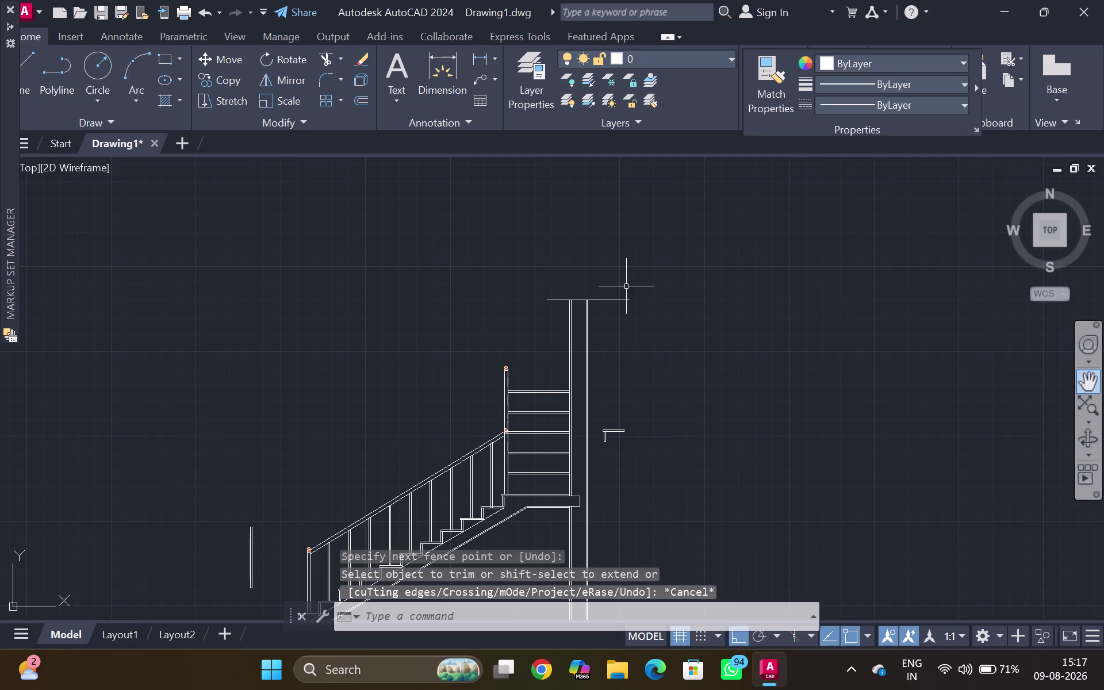
click(623, 298)
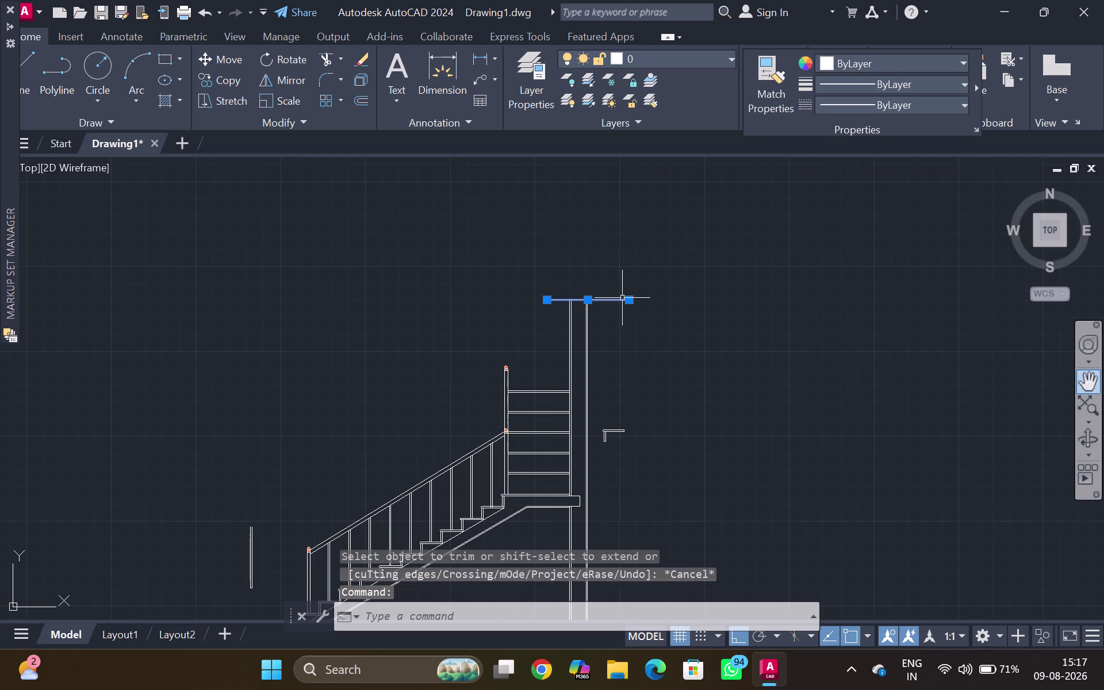
key(Delete)
Add a break line across the wall tops with its symbol at the midpoint.
text(BR)
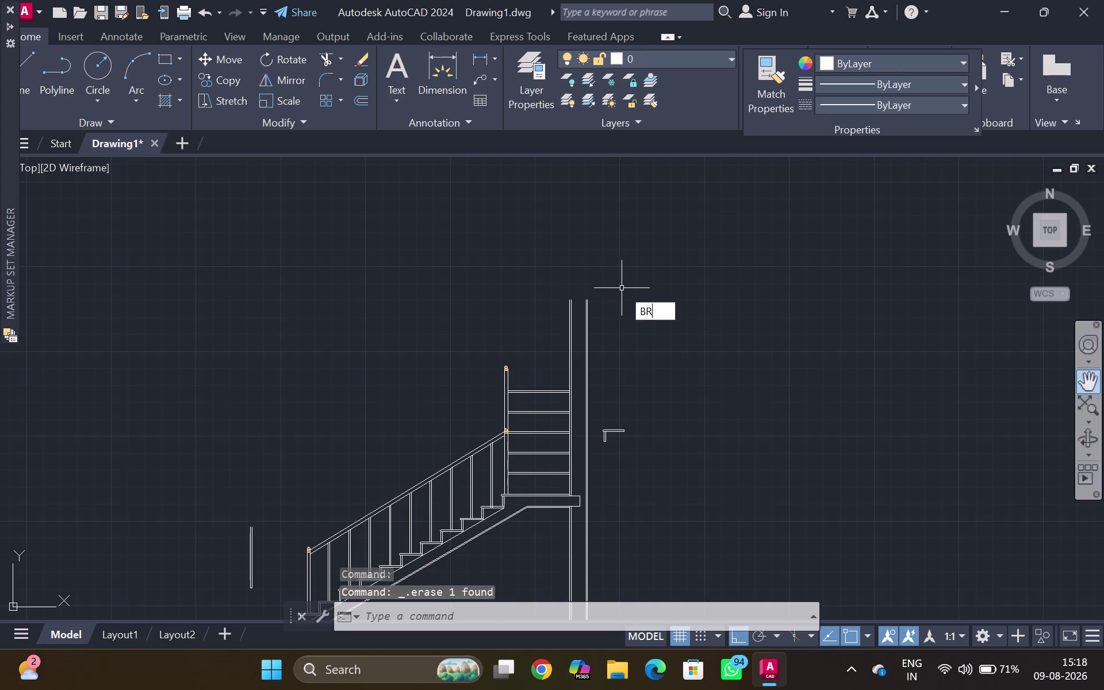
click(682, 370)
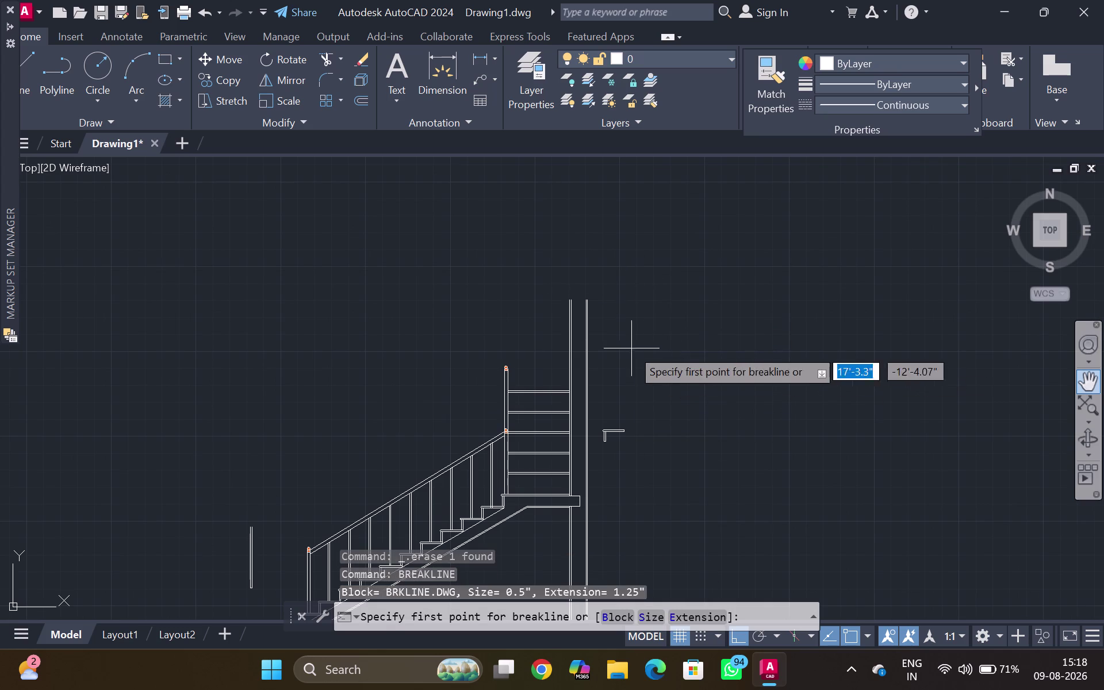
scroll(up, 3)
scroll(up, 3)
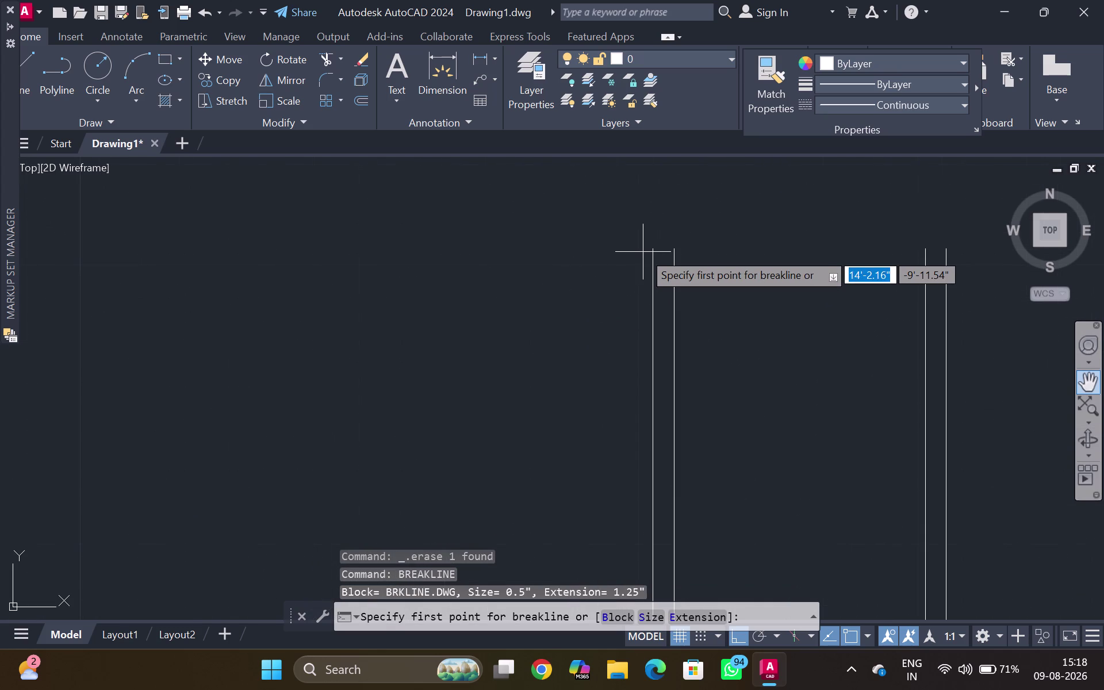
click(657, 252)
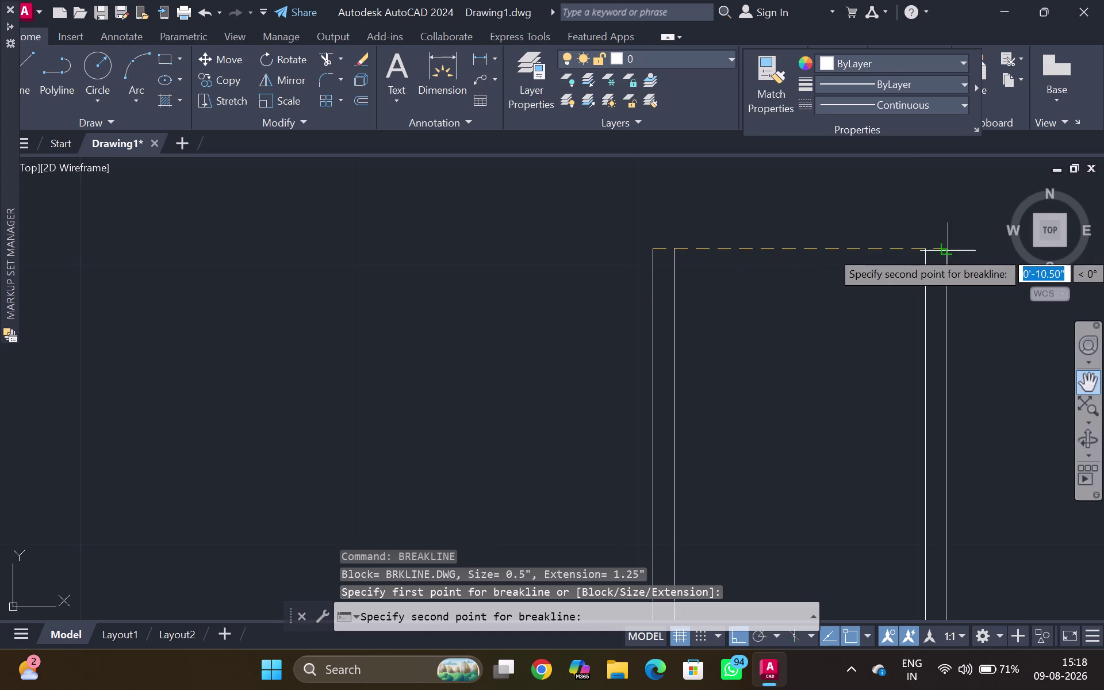
click(947, 250)
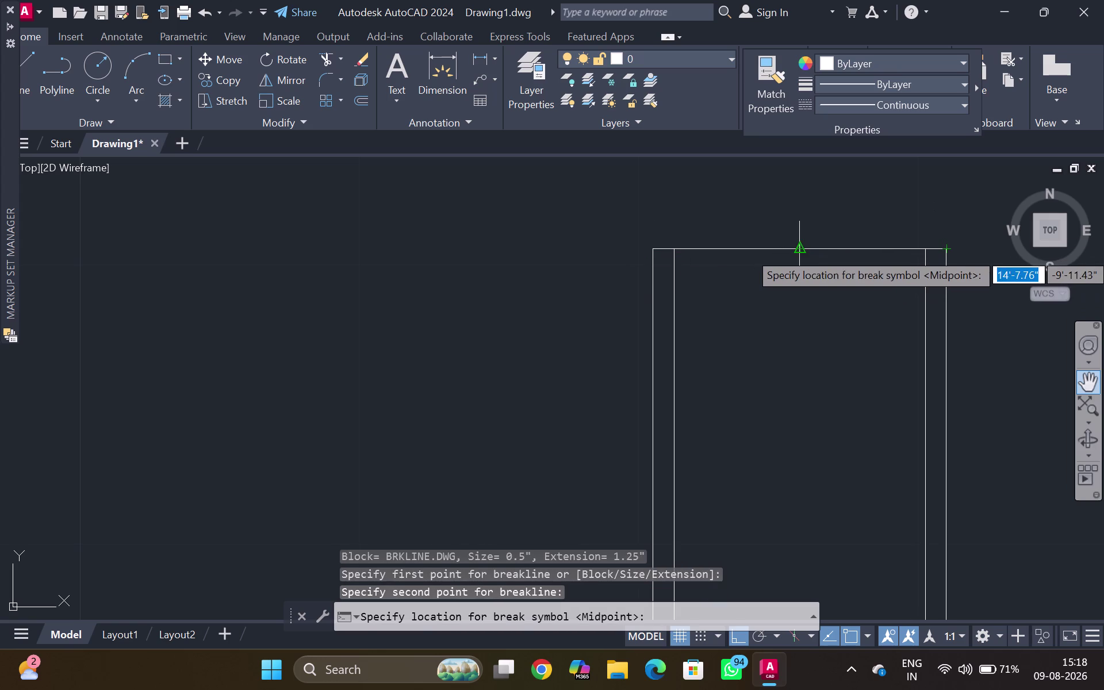
click(801, 252)
Stretch the zigzag grips up and down to enlarge the break symbol.
click(804, 242)
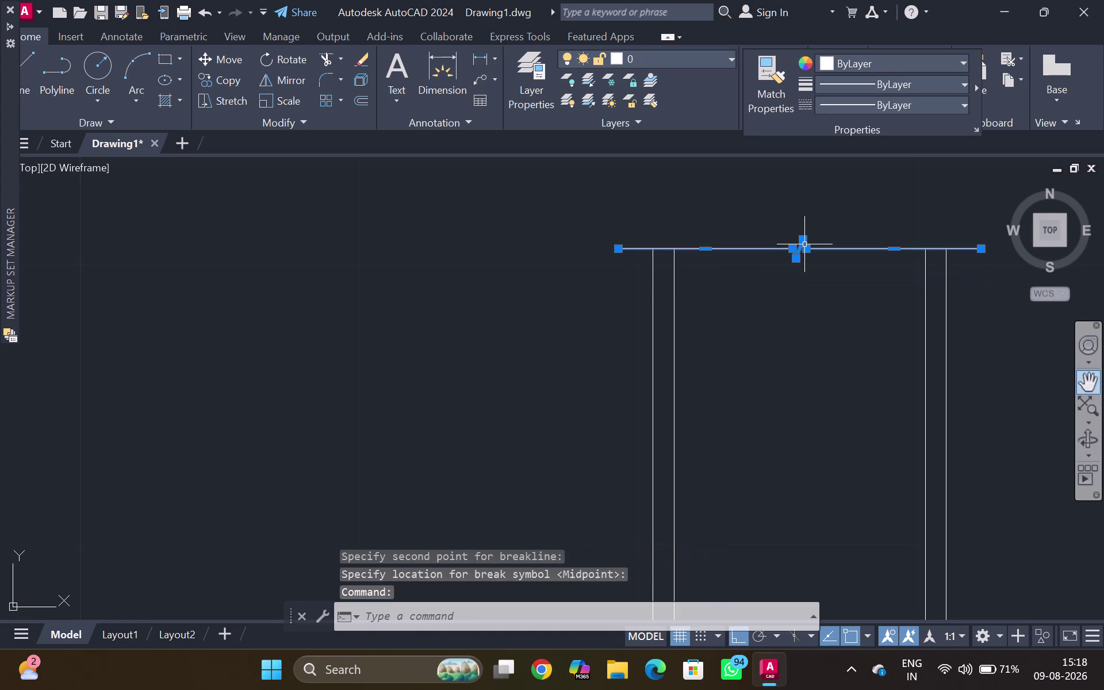
click(804, 241)
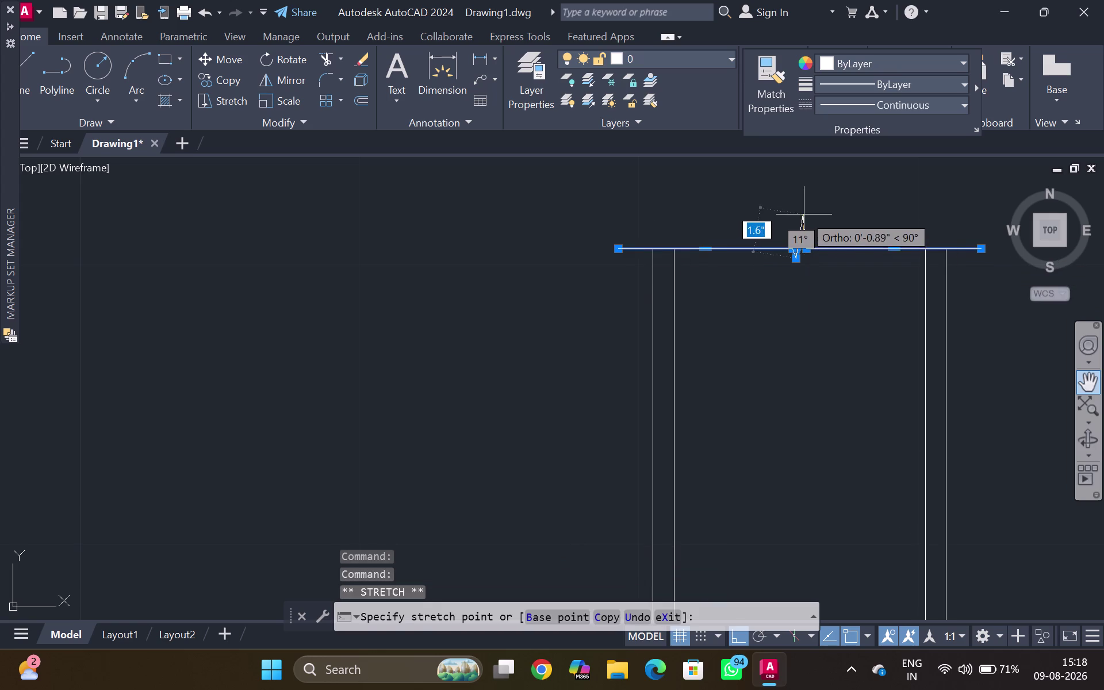
click(804, 214)
click(797, 263)
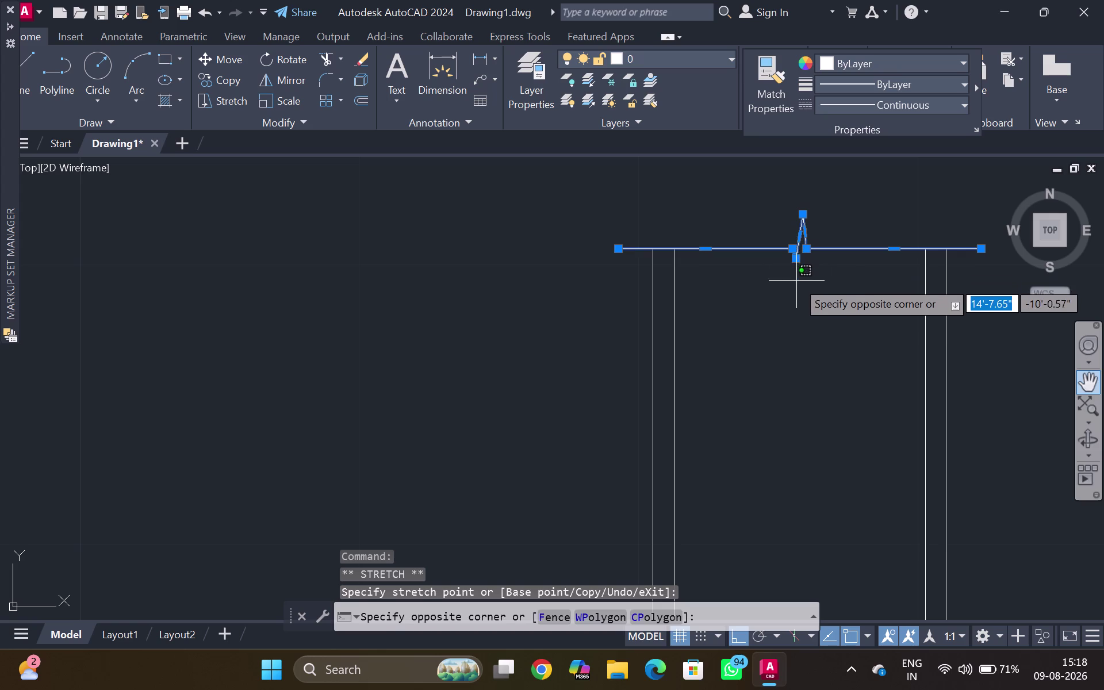
click(797, 260)
click(799, 259)
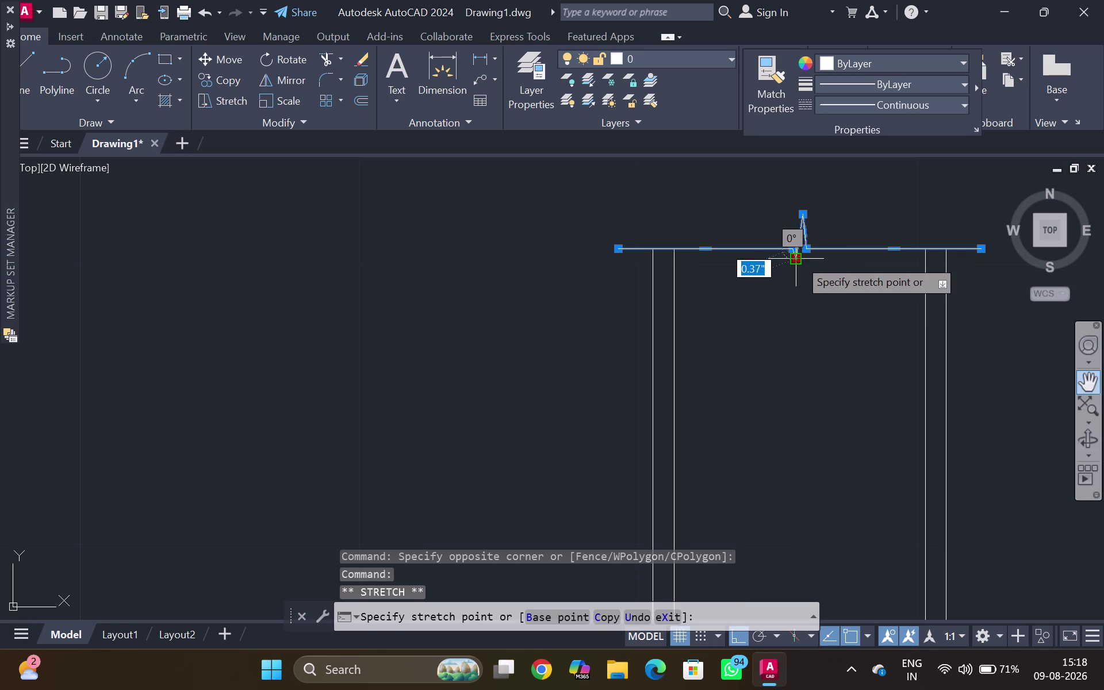
click(801, 292)
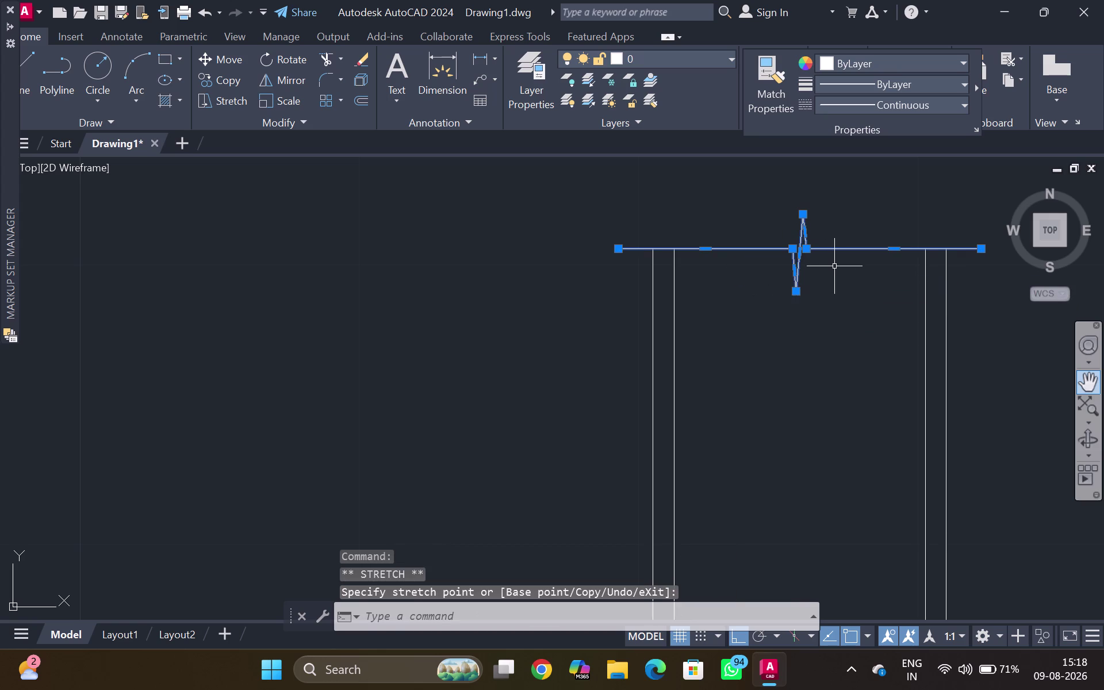
key(Escape)
scroll(down, 3)
middle_drag(839, 372, 748, 214)
scroll(down, 3)
middle_drag(744, 387, 742, 119)
scroll(up, 3)
middle_drag(635, 323, 637, 421)
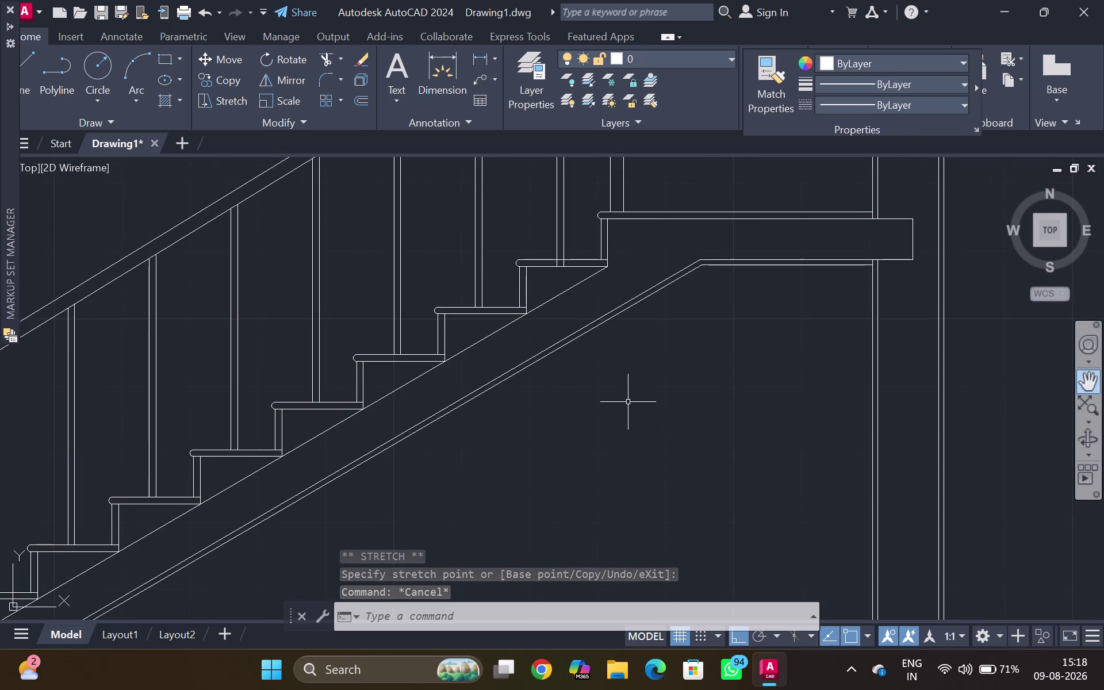
scroll(down, 3)
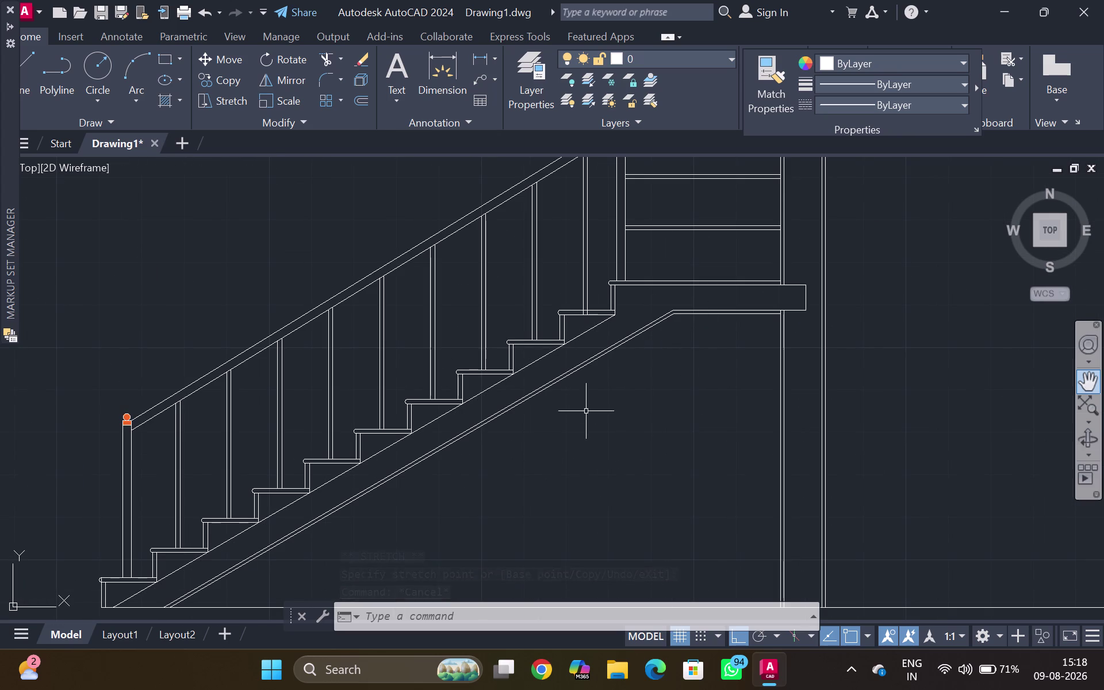
Hatch the wall area between its lines with a diagonal pattern.
key(h)
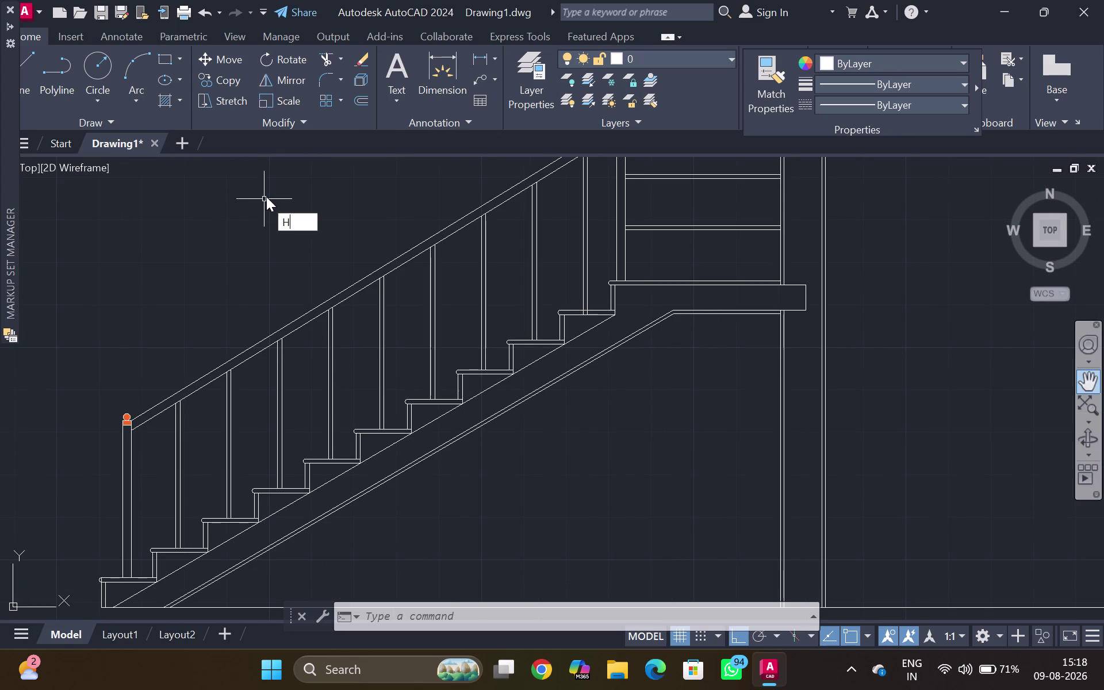
key(Return)
click(357, 68)
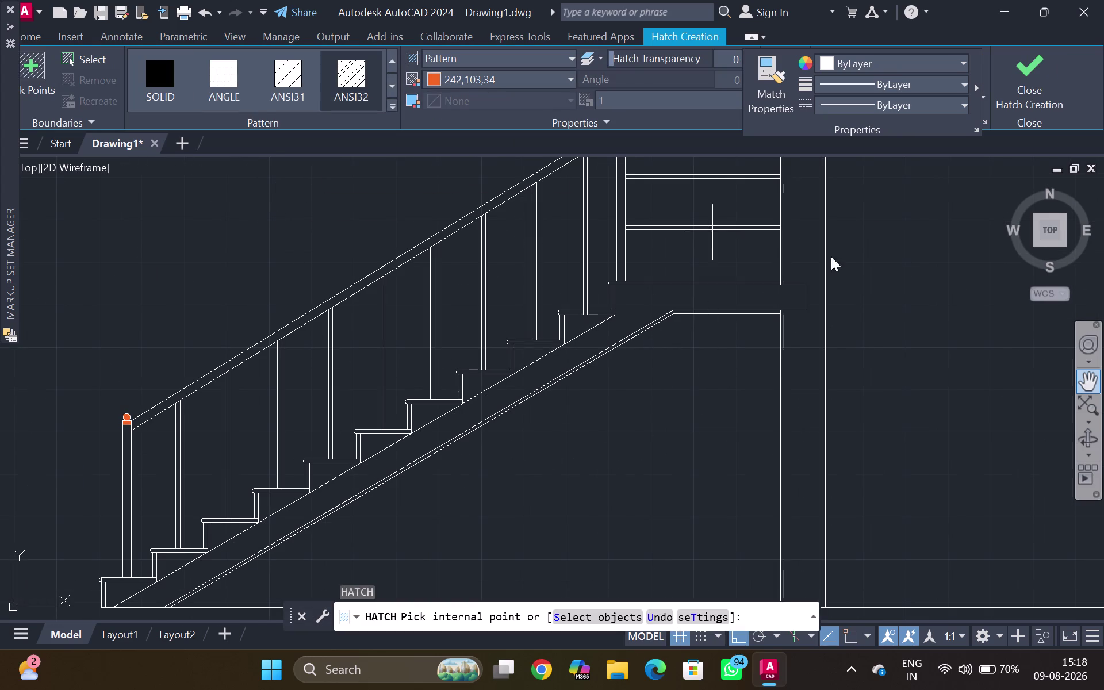
click(802, 224)
scroll(down, 3)
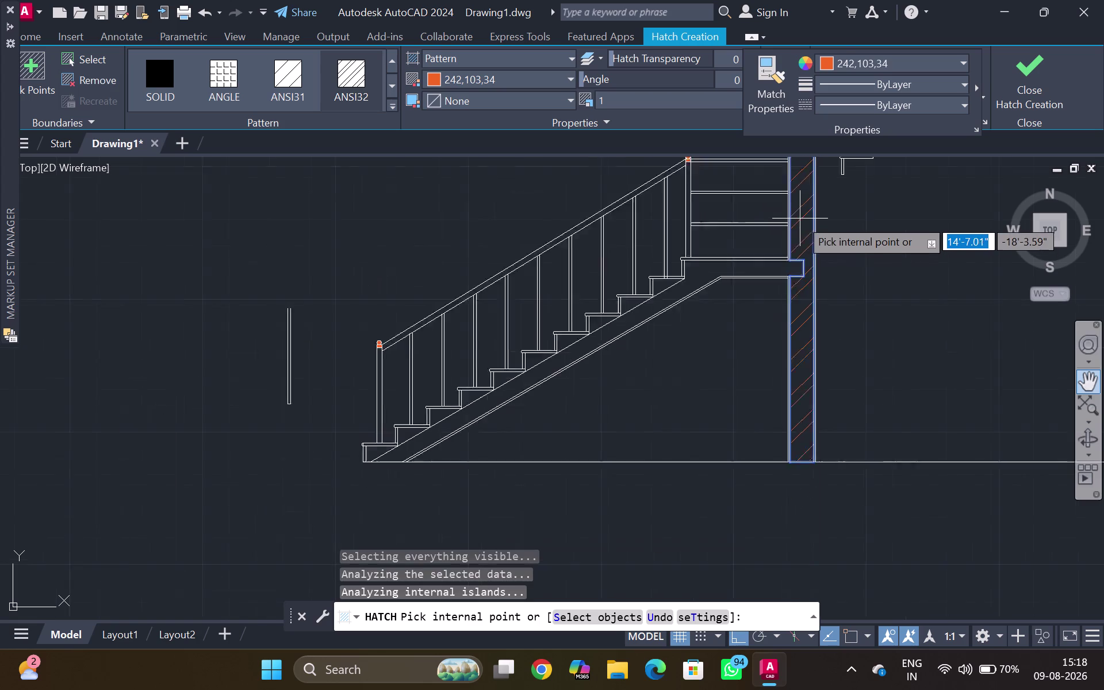
scroll(down, 3)
scroll(up, 3)
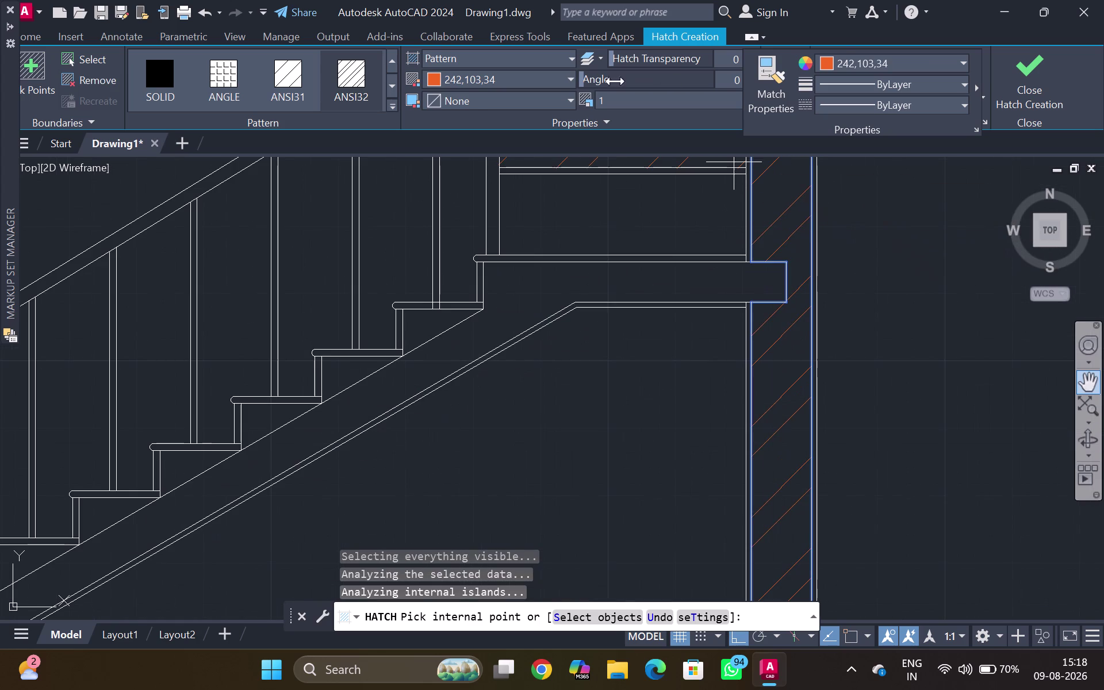
Set the wall hatch colour to green (88,186,72) and finish the hatch.
click(430, 69)
click(434, 76)
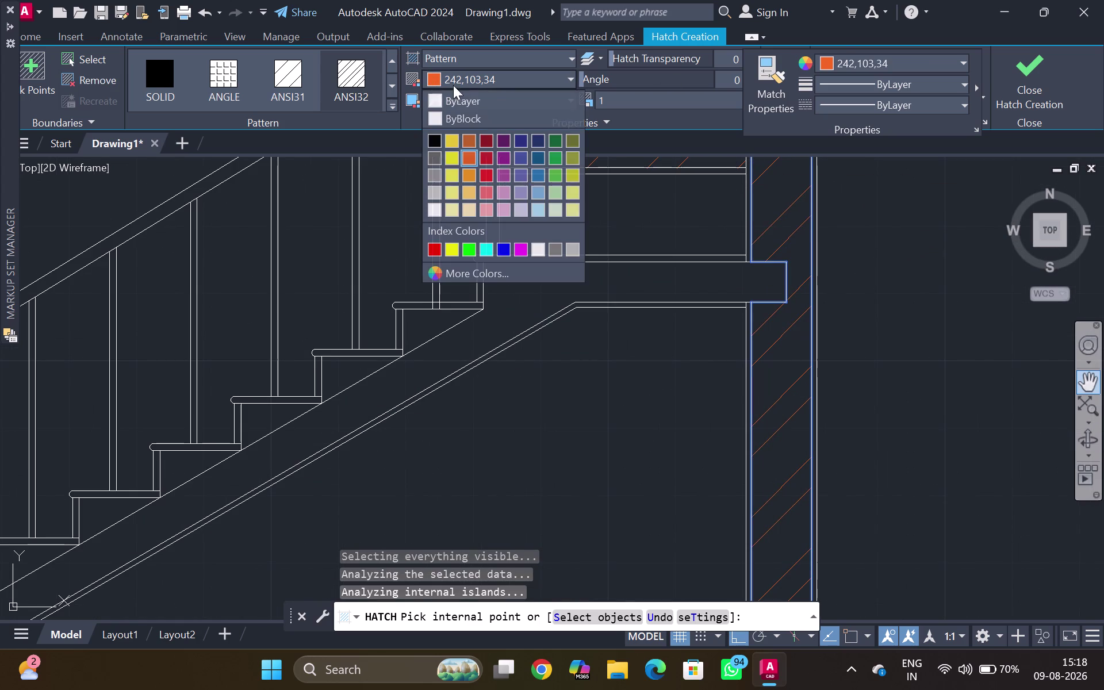
click(551, 176)
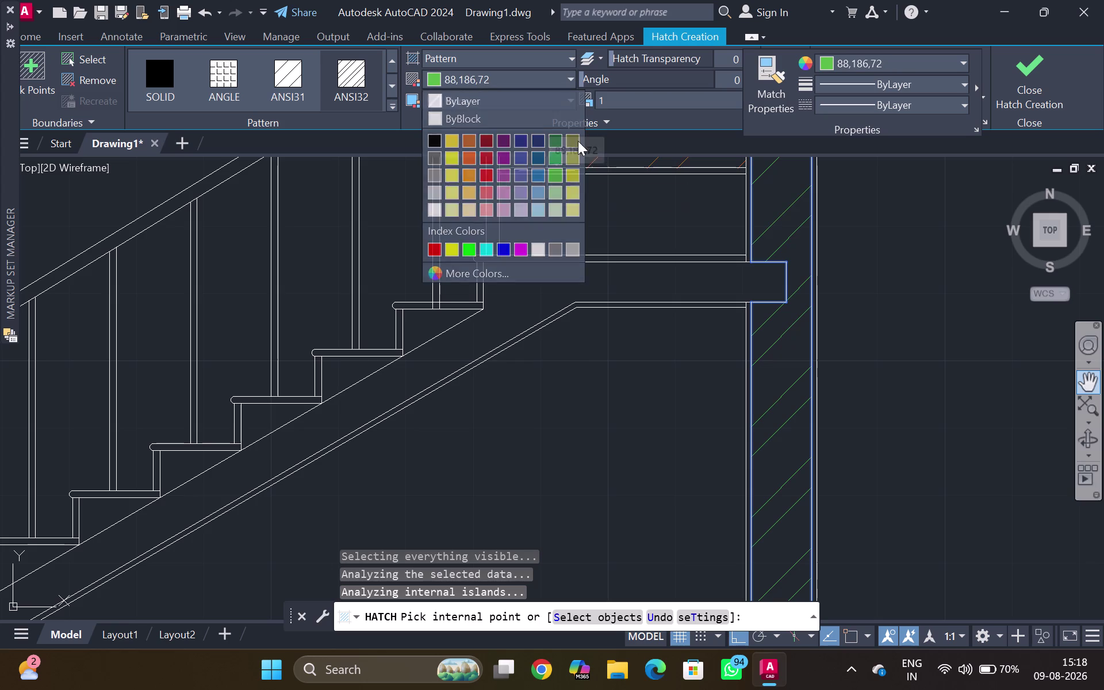
key(Escape)
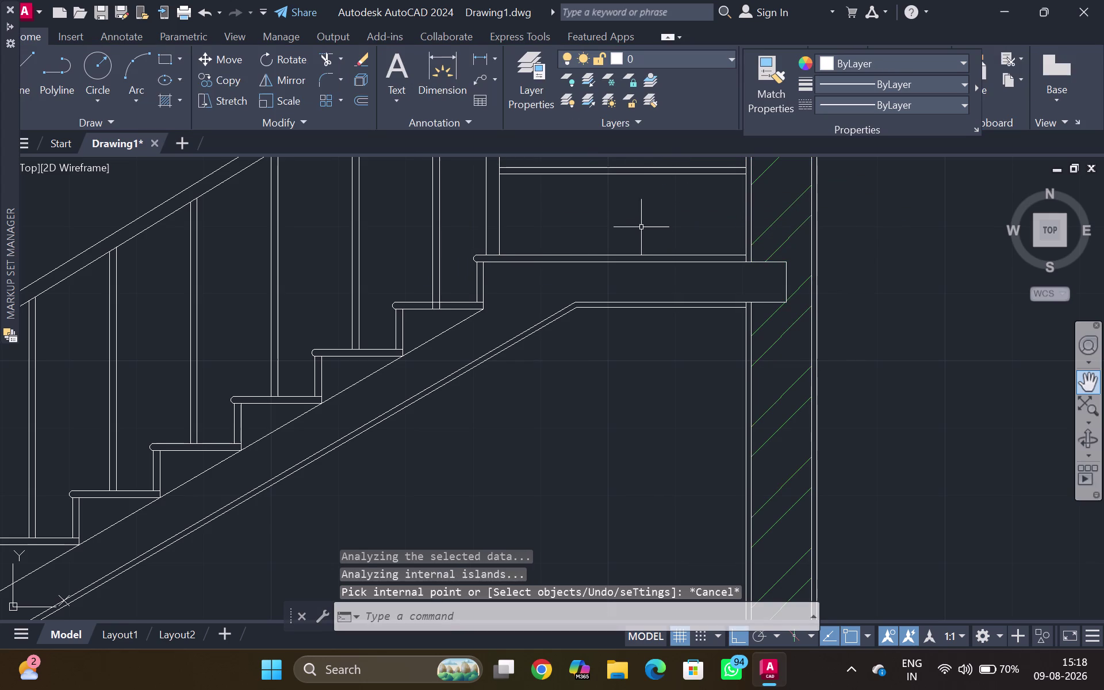
click(609, 279)
key(Escape)
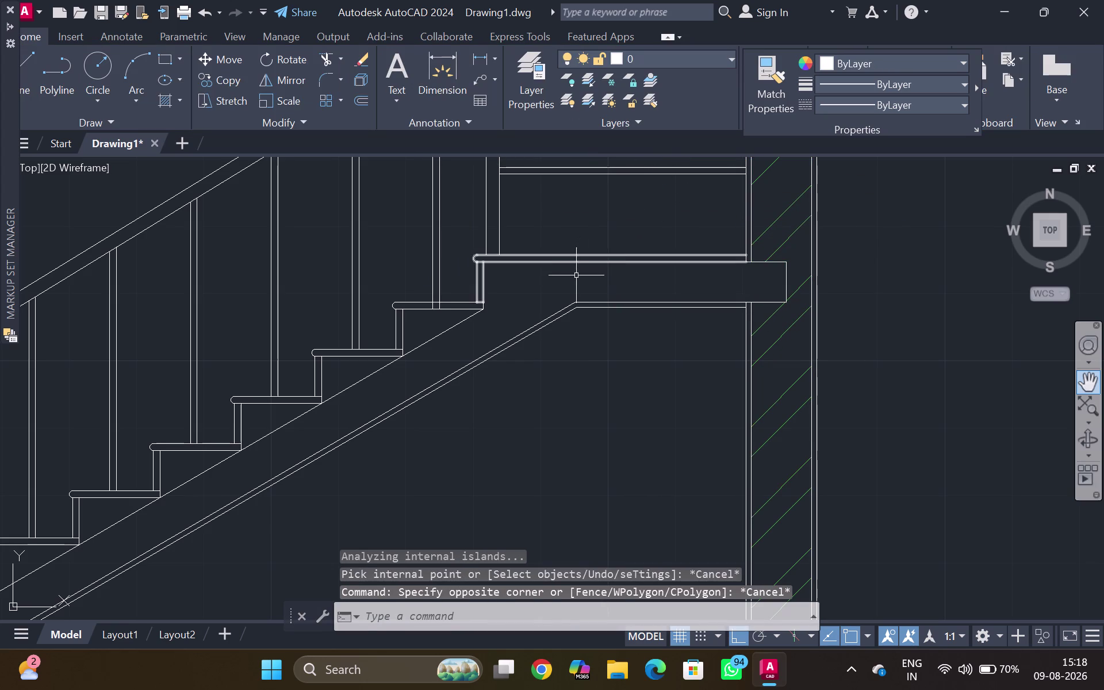
Hatch the sloping slab and landing with AR-CONC in colour 247,242,129.
key(h)
key(Return)
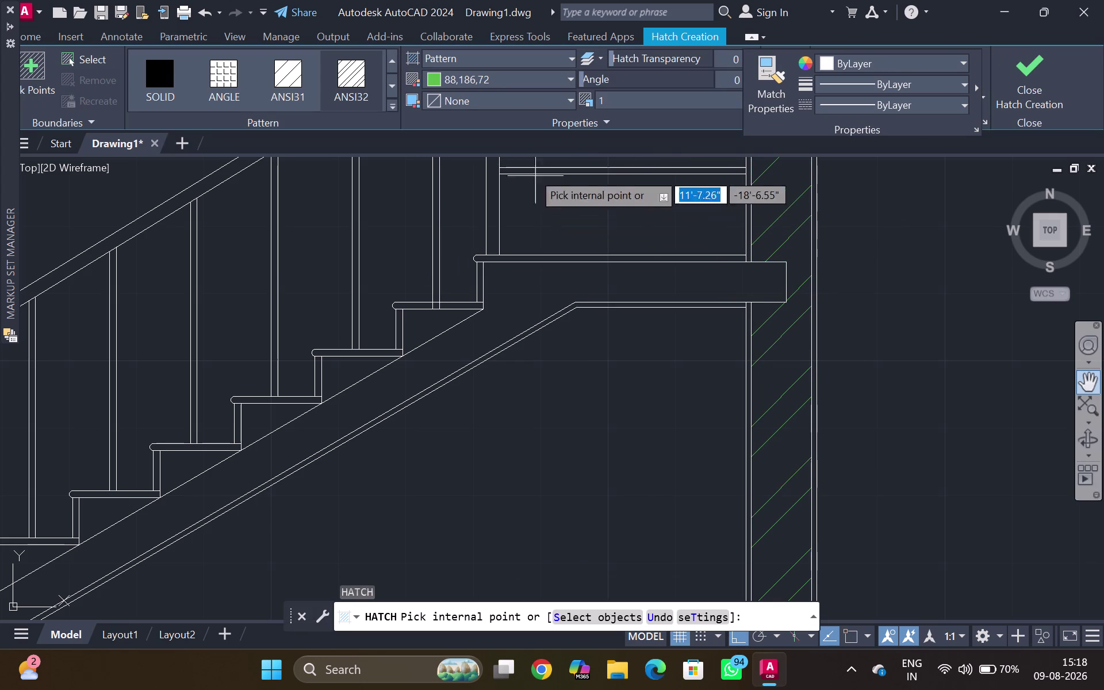
click(393, 104)
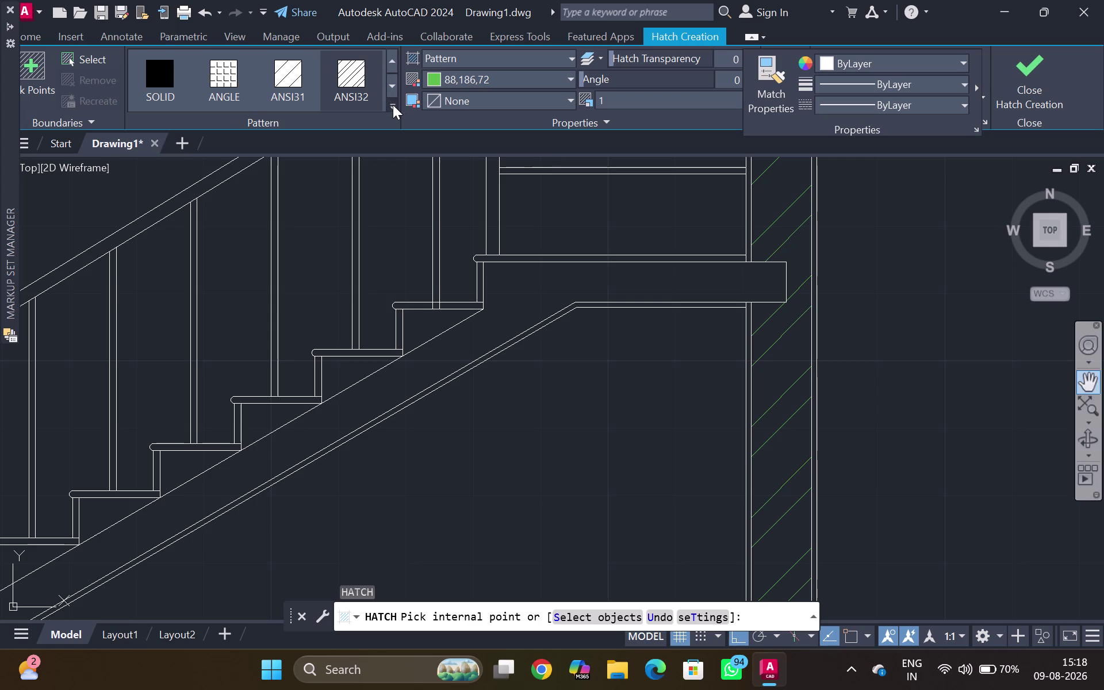
click(346, 263)
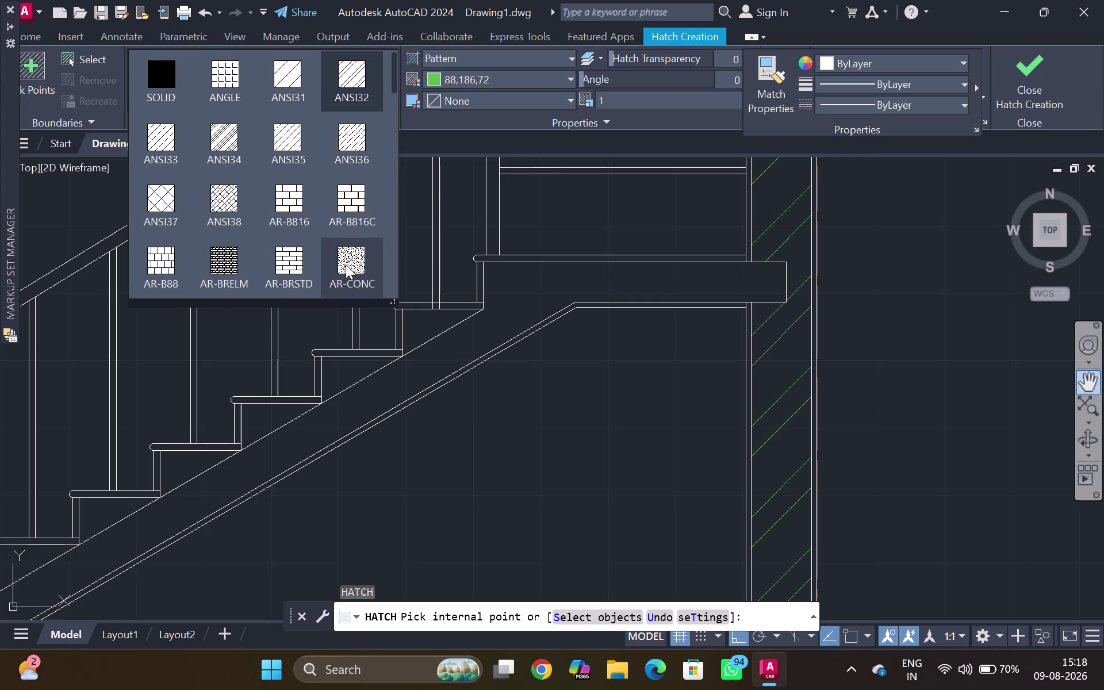
click(434, 77)
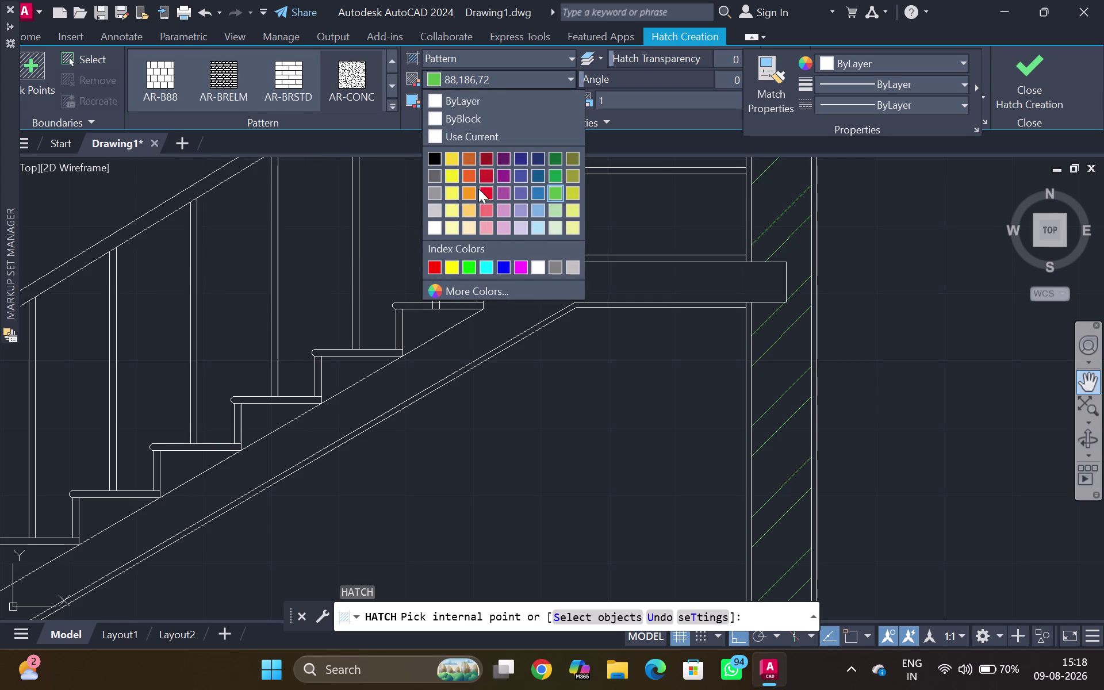
click(450, 208)
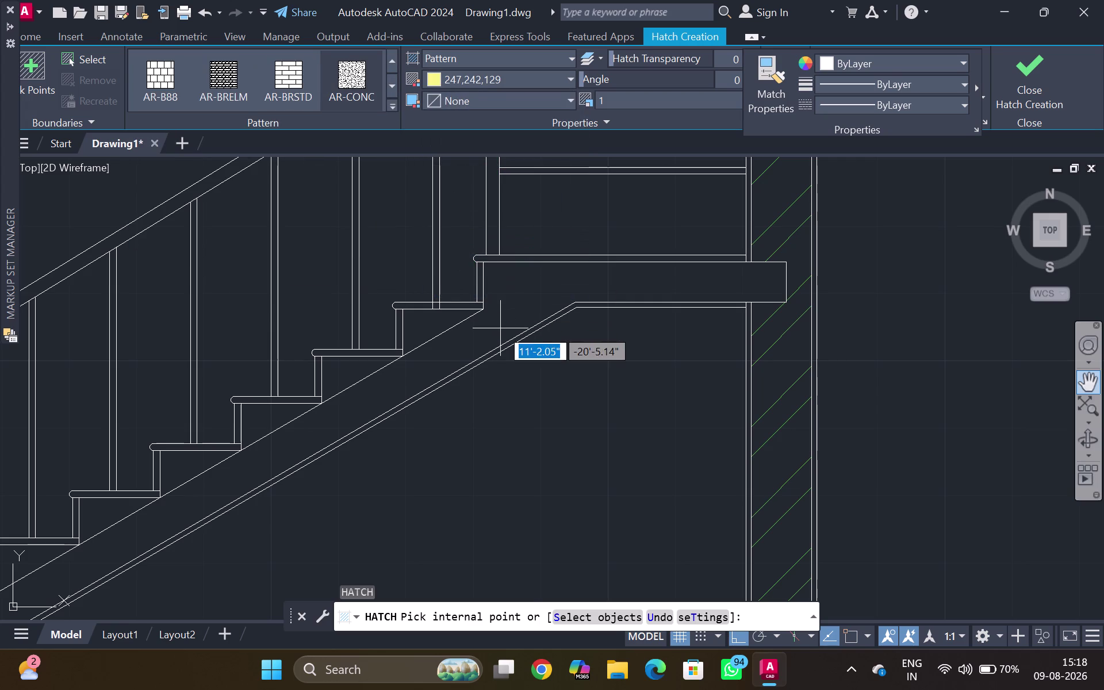
click(500, 328)
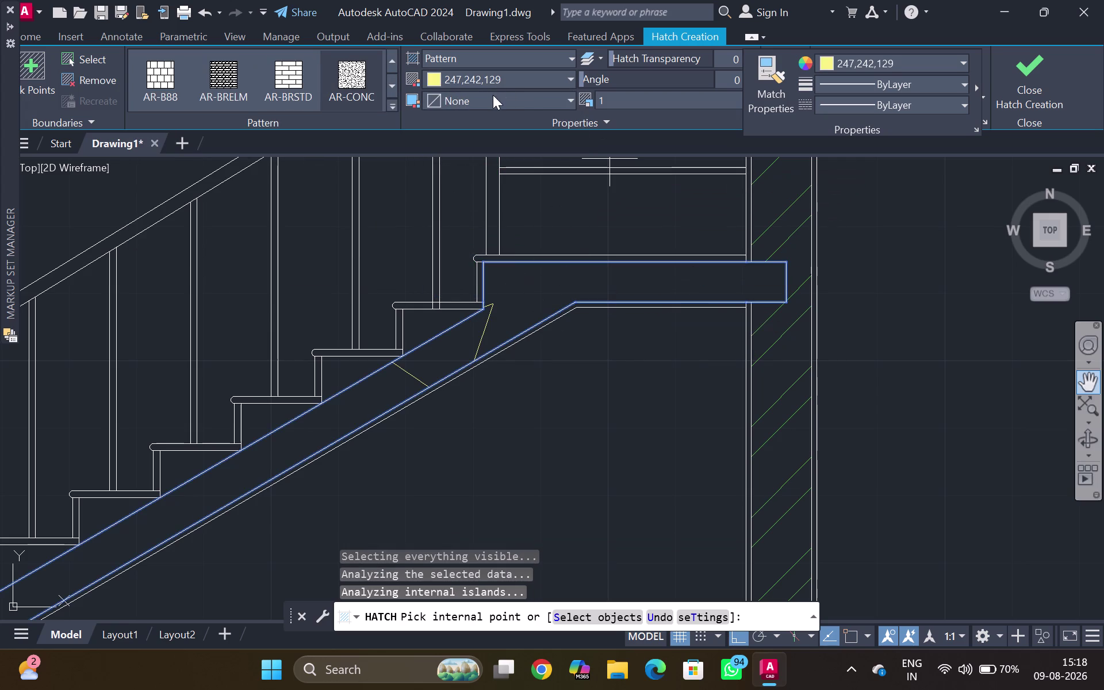
Set the concrete hatch pattern scale to 0.25.
click(644, 92)
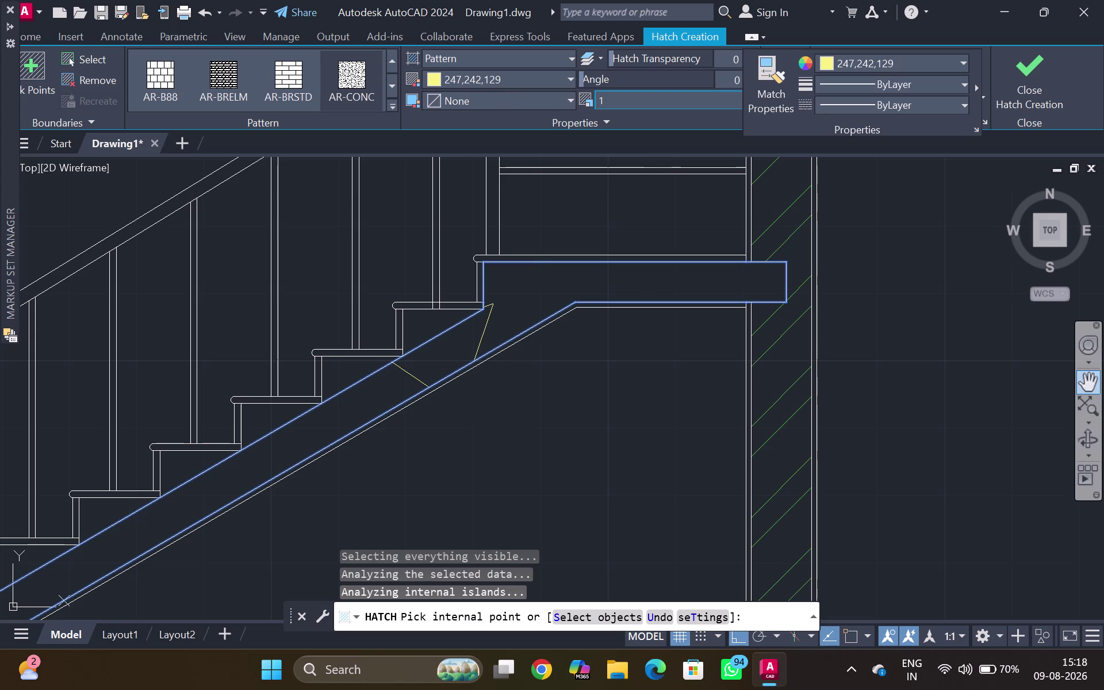
key(BackSpace)
text(0.)
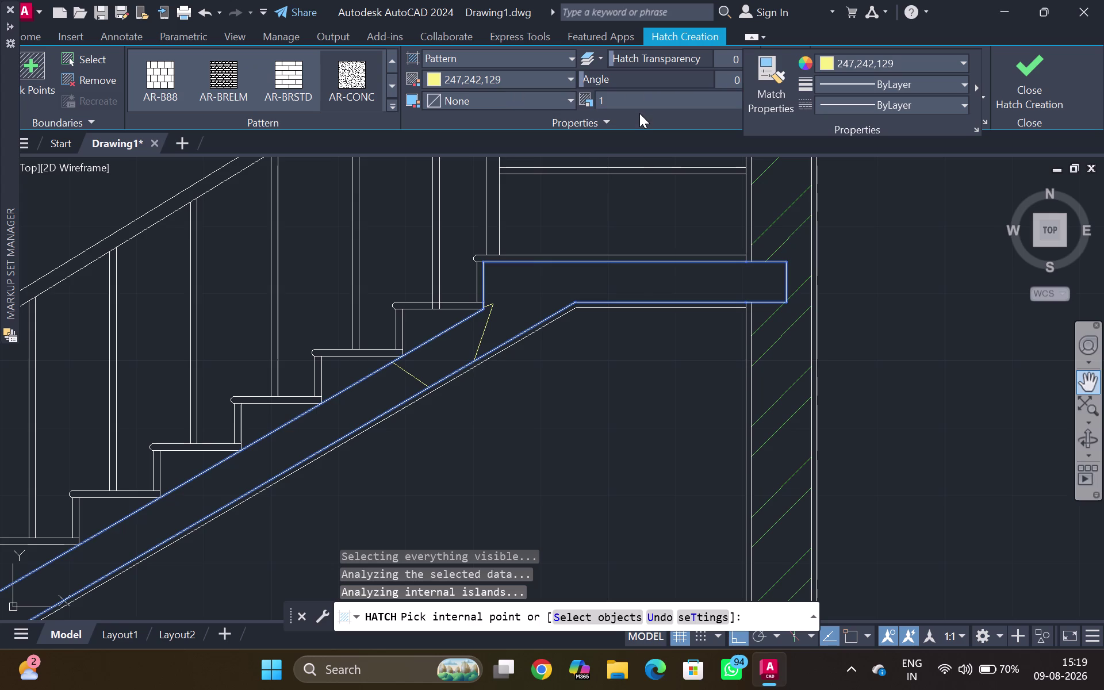
text(25)
key(Return)
drag(625, 96, 563, 119)
key(BackSpace)
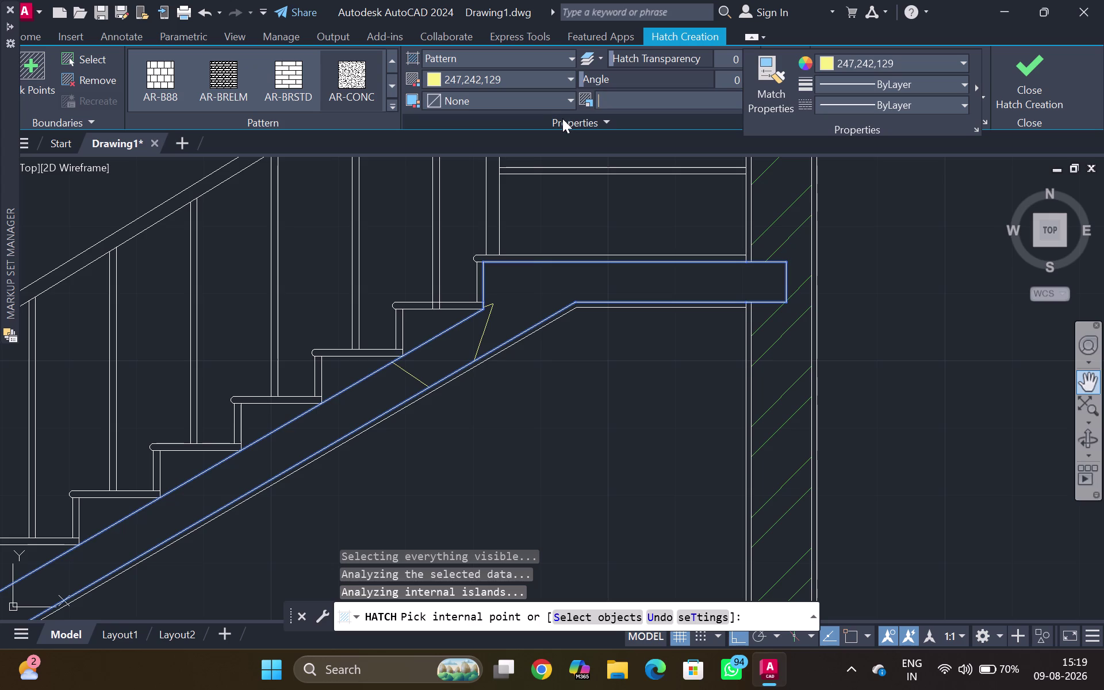
text(0.2)
text(5)
key(Return)
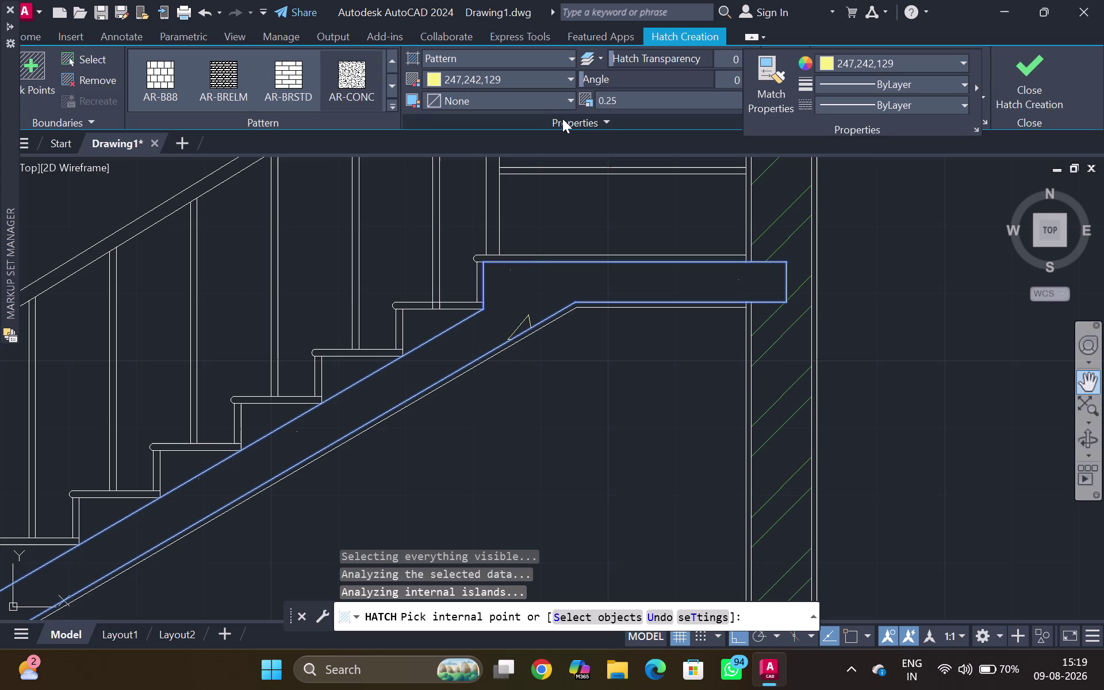
Reduce the hatch scale to 0.17 and rotate the pattern to 53 degrees.
scroll(down, 3)
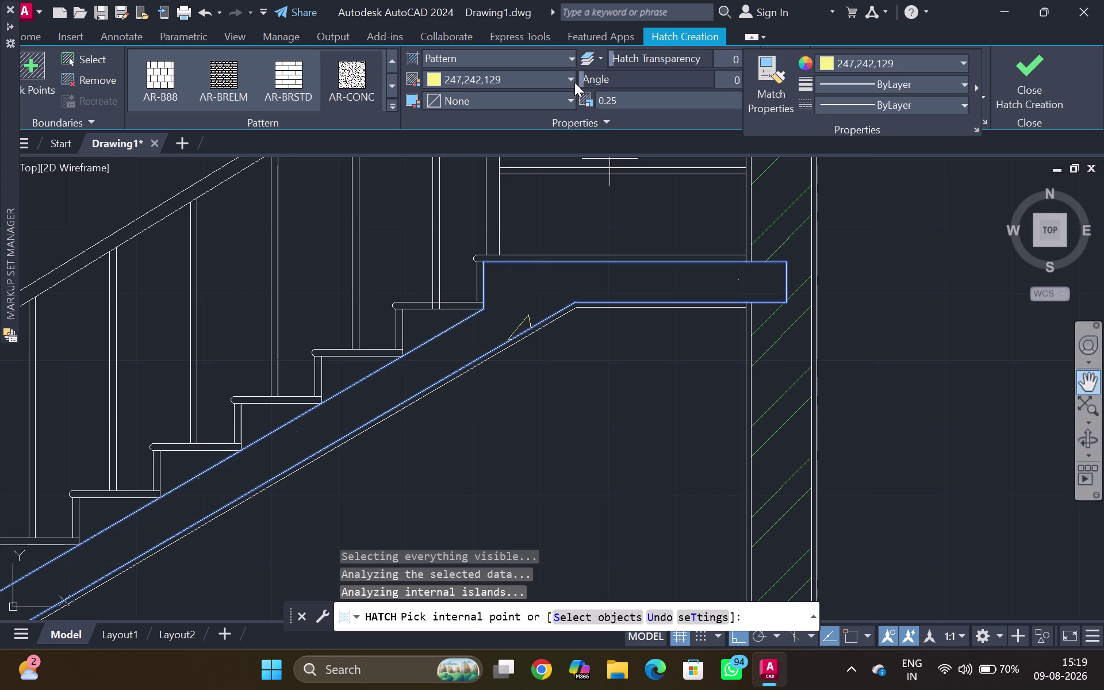
click(616, 94)
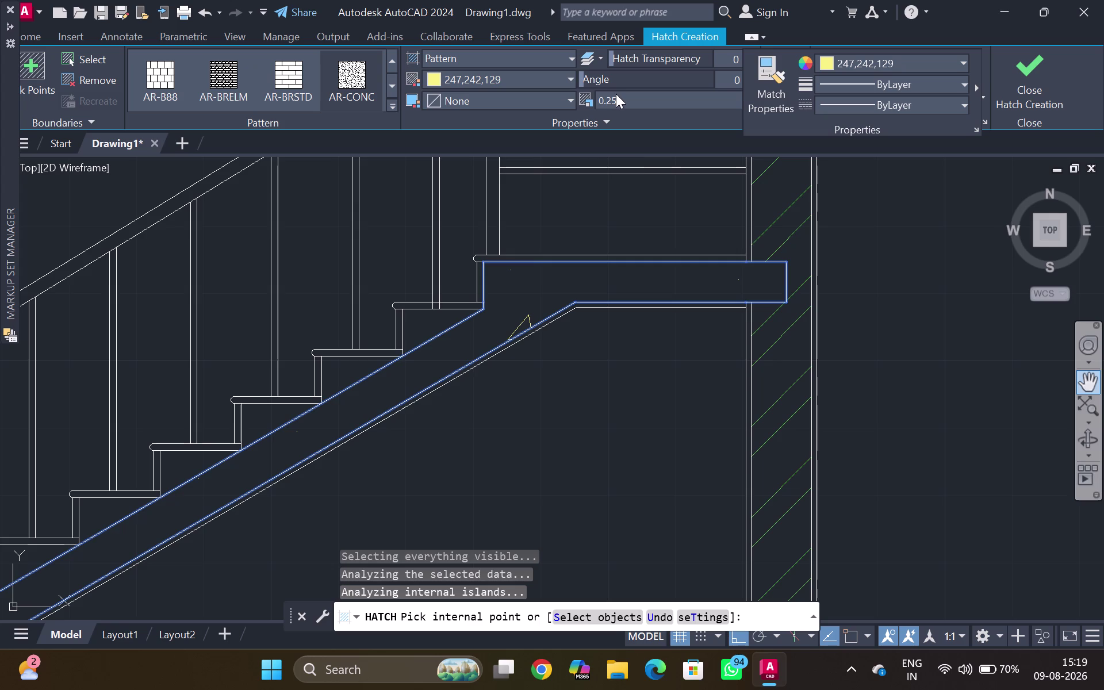
click(621, 103)
key(BackSpace)
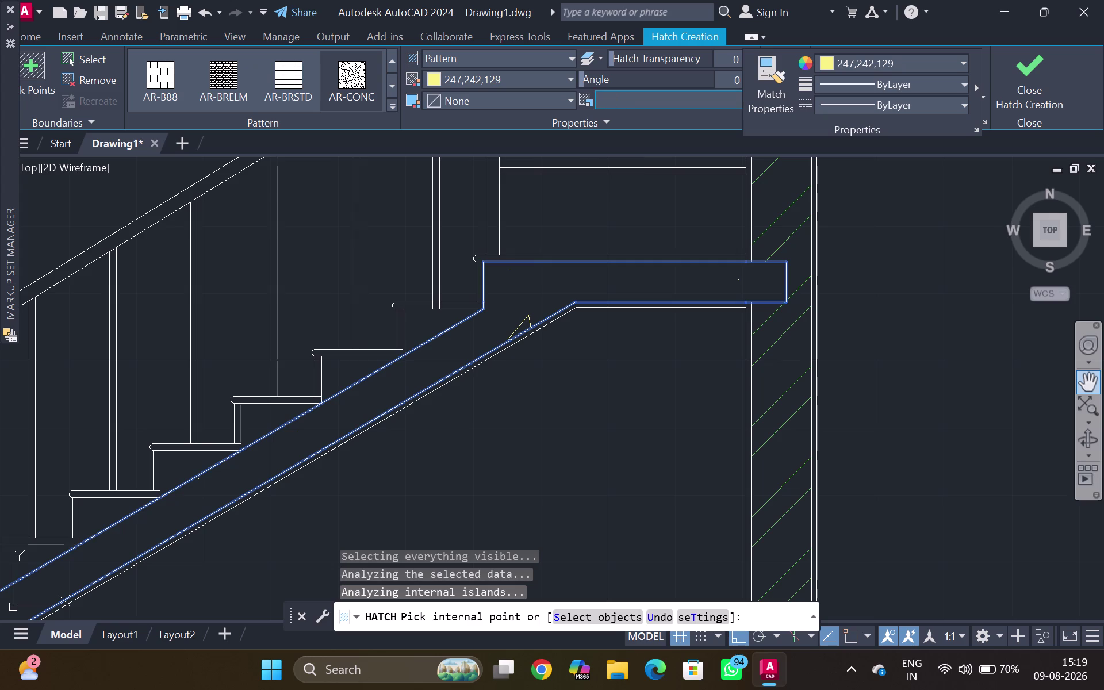
text(0.)
text(2)
key(Return)
scroll(down, 3)
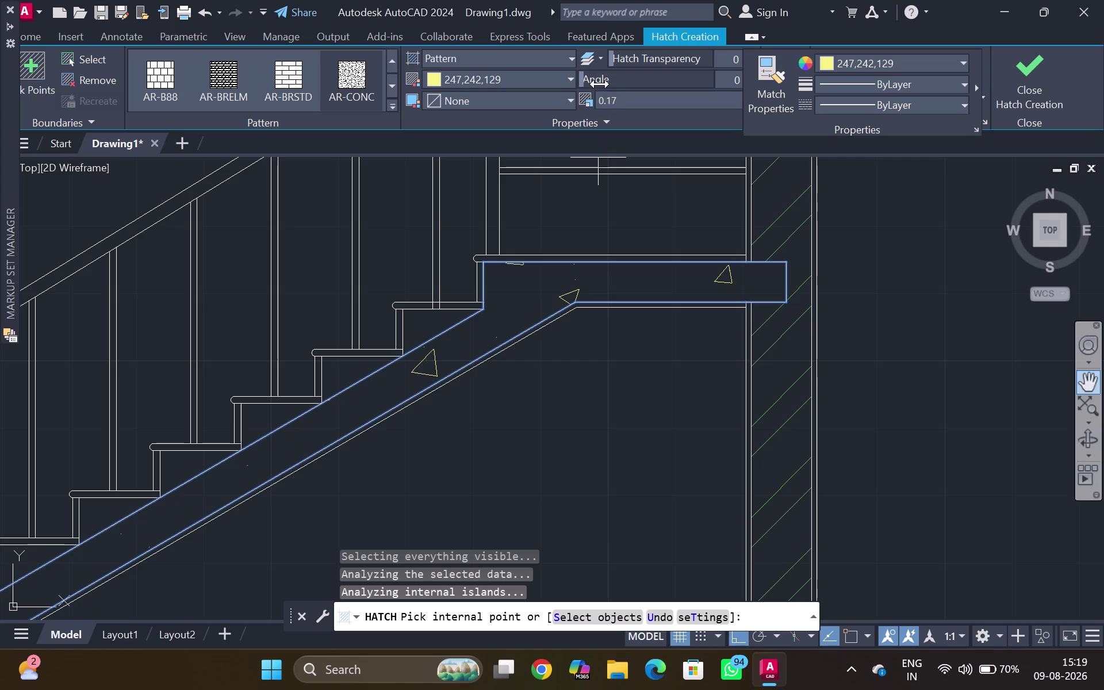
drag(599, 82, 640, 69)
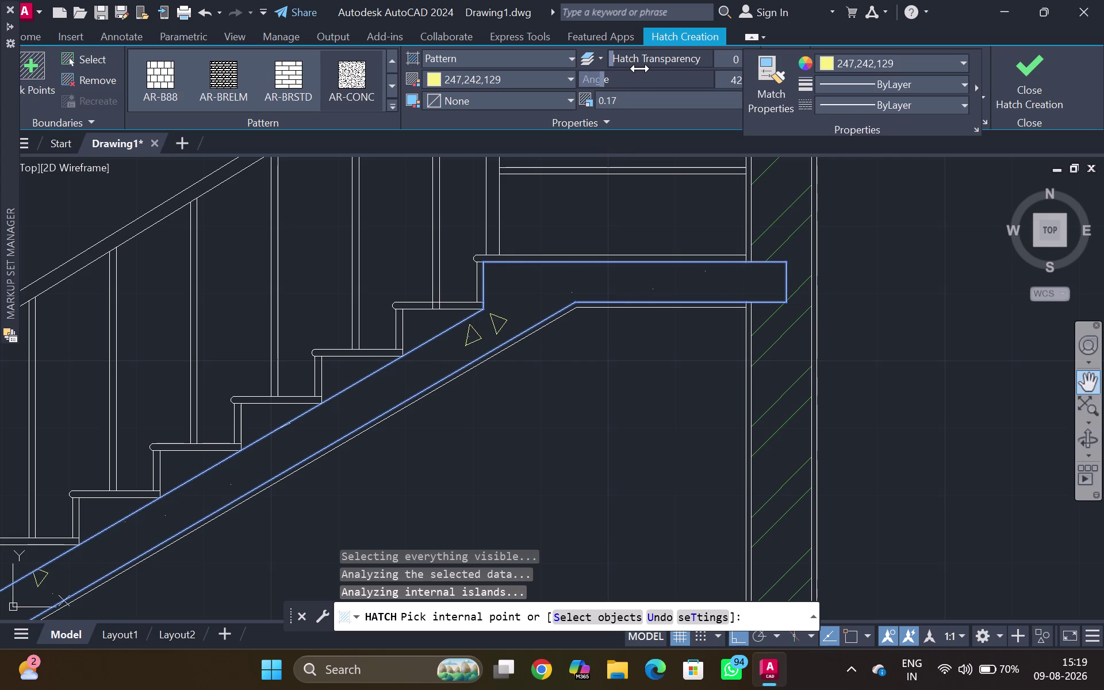
drag(640, 68, 638, 68)
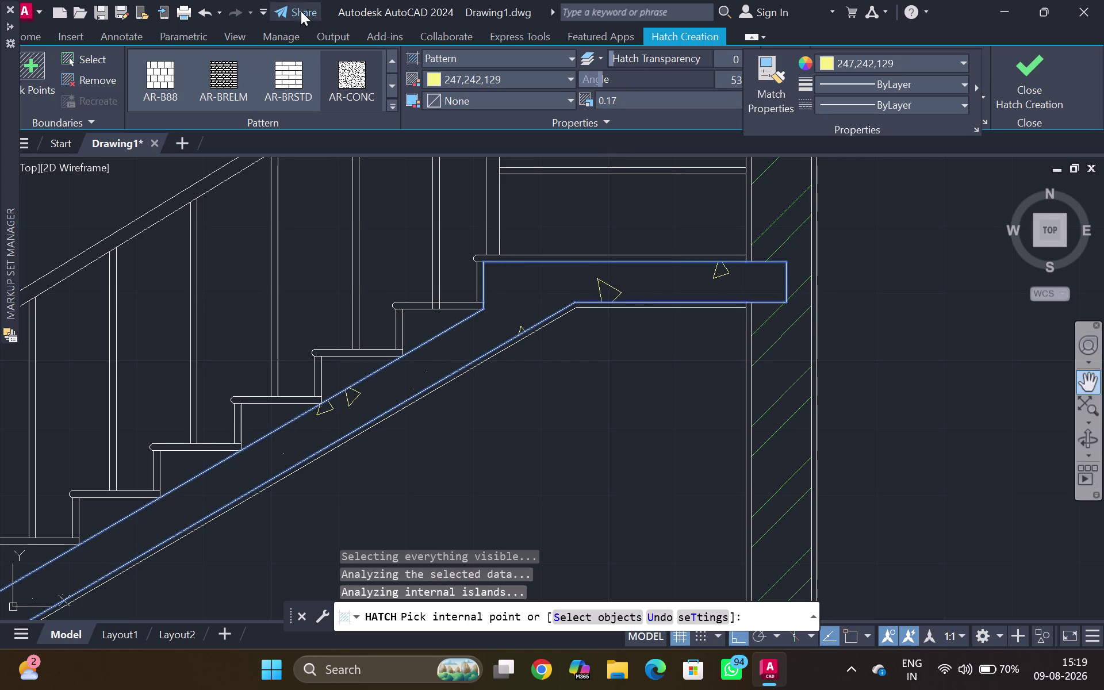
scroll(down, 3)
scroll(down, 3)
middle_drag(528, 355, 579, 327)
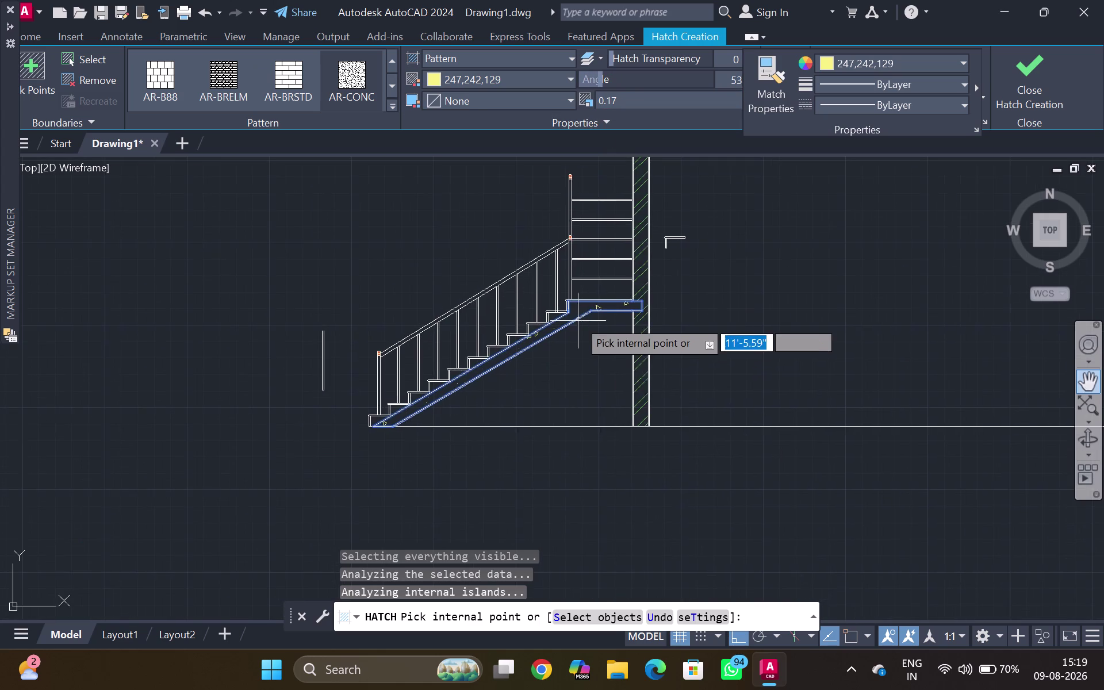
Test concrete hatch scales of 0.01 and then 0.1 on the slab.
scroll(up, 3)
middle_click(575, 404)
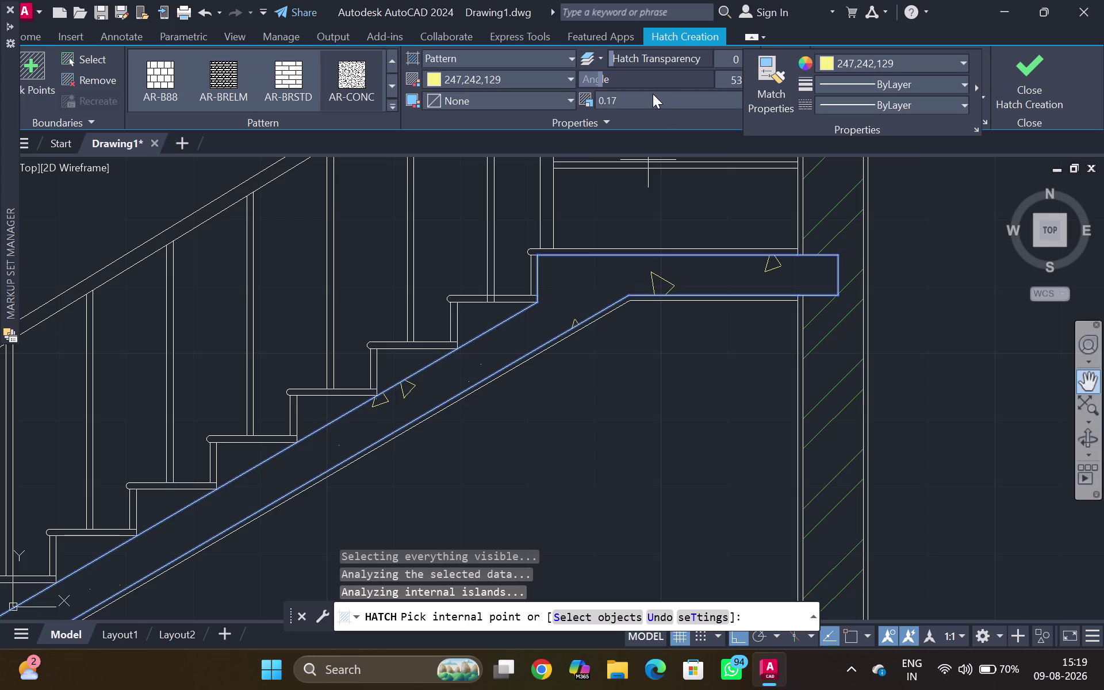
click(652, 99)
key(BackSpace)
key(BackSpace)
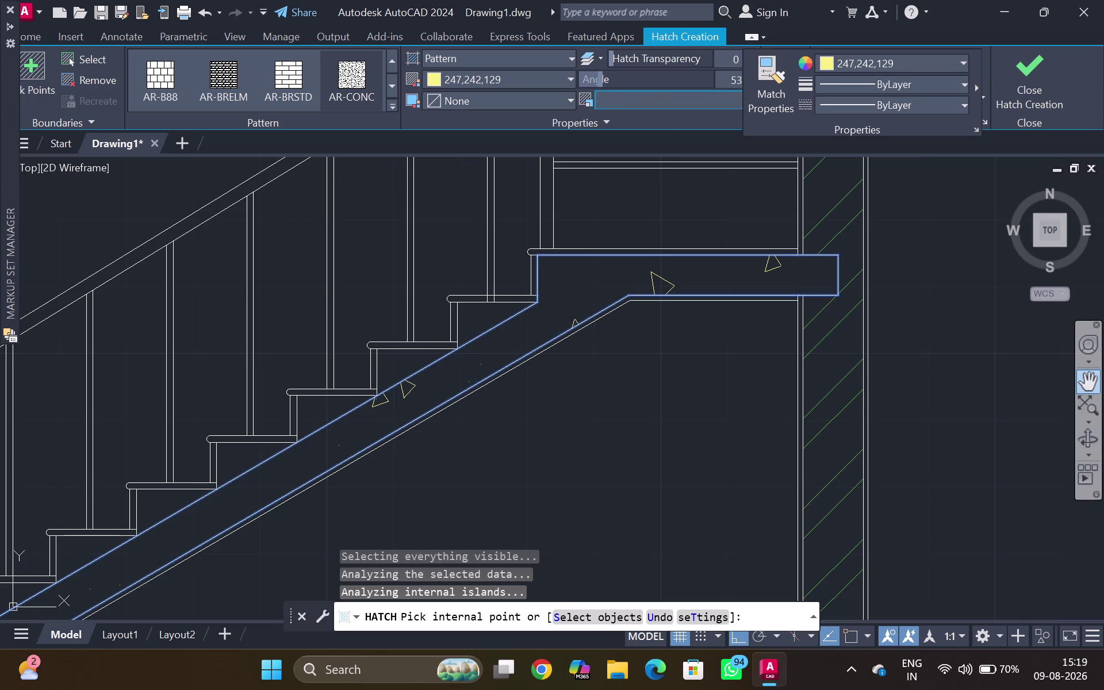
text(0.)
key(0)
key(1)
key(Return)
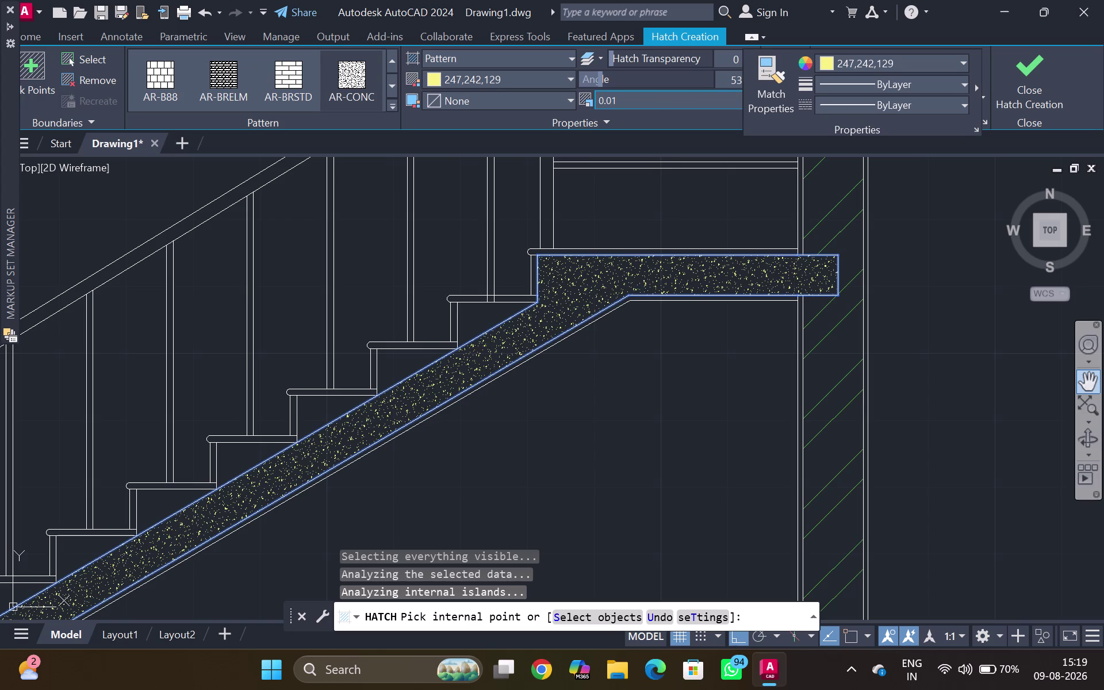
click(652, 102)
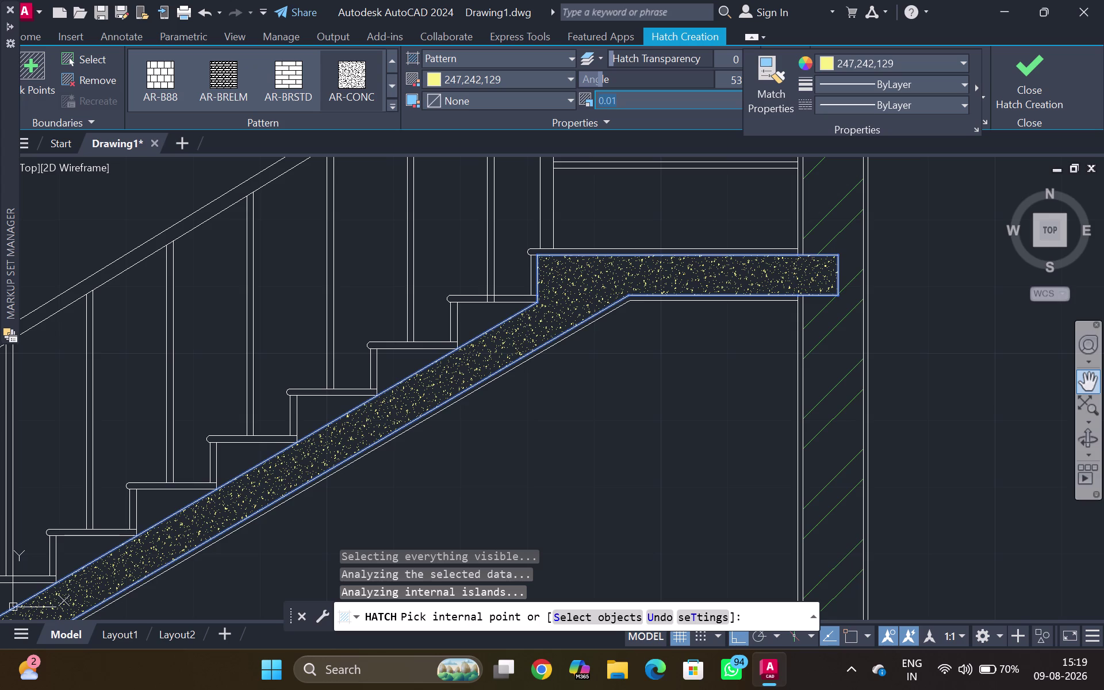
key(BackSpace)
text(0.)
key(1)
key(Return)
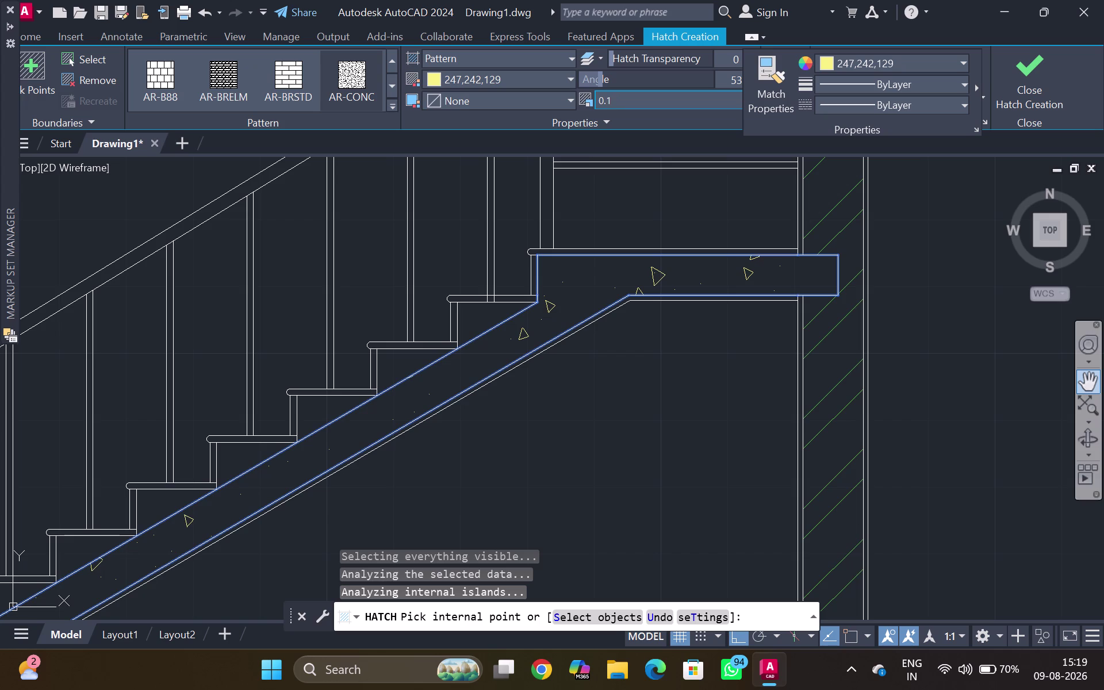
Settle on hatch scale 0.09 and end the hatch command.
key(BackSpace)
click(650, 99)
click(630, 103)
key(BackSpace)
text(0)
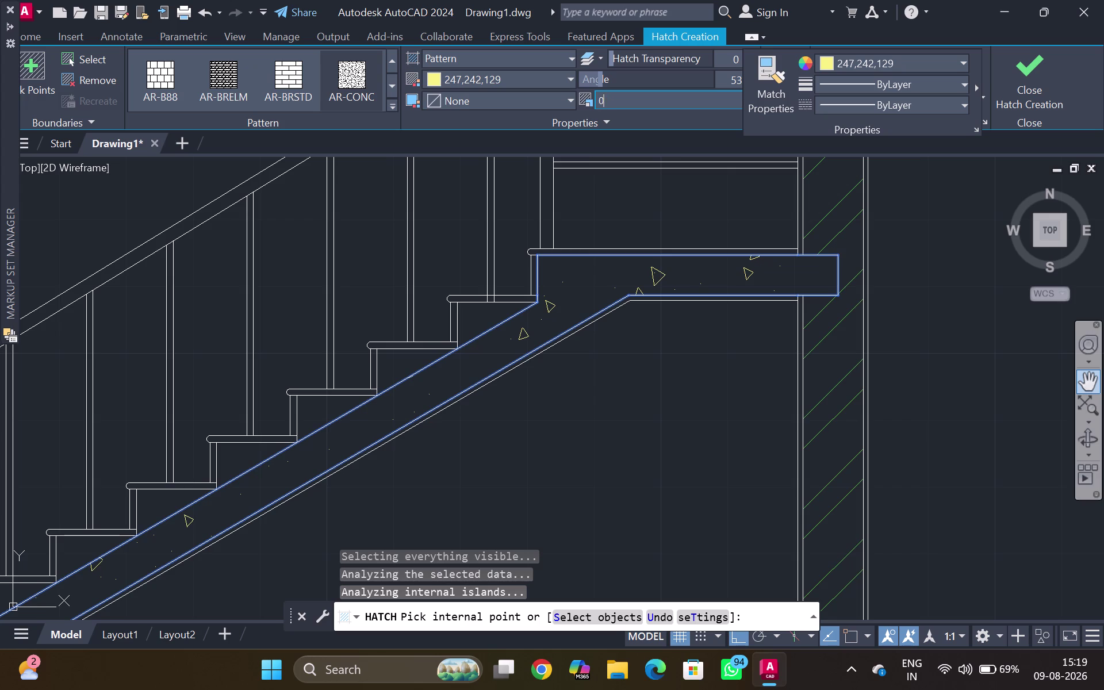
text(.)
key(0)
key(9)
key(Return)
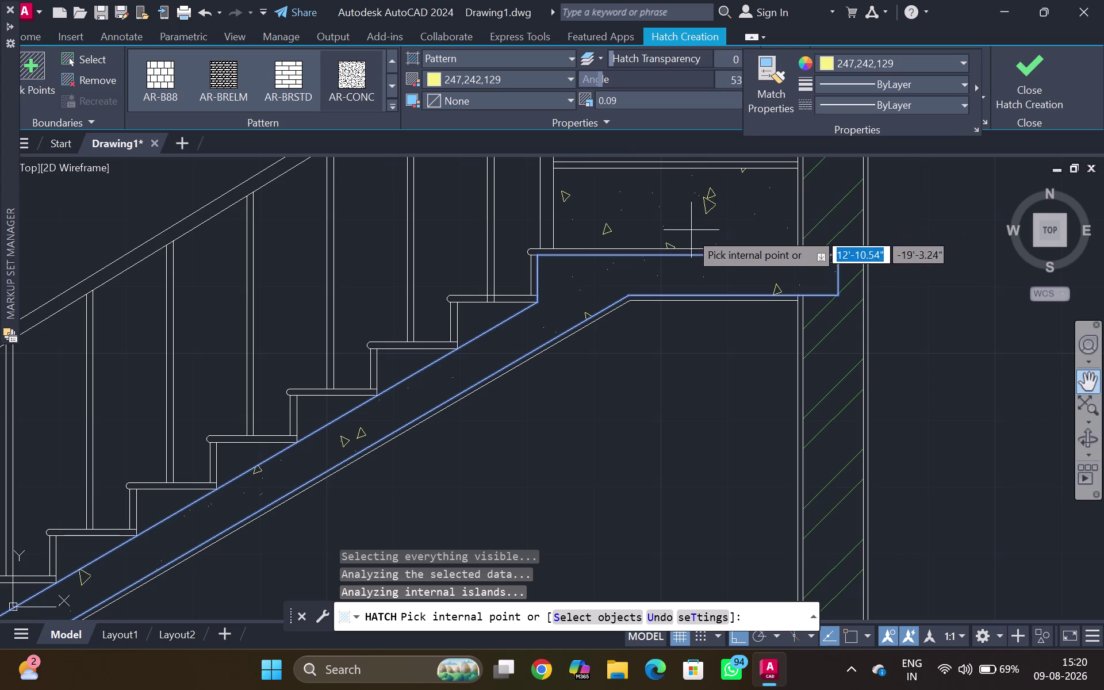
key(Escape)
Erase the stray vertical line and leftover marks beside the staircase section.
scroll(down, 3)
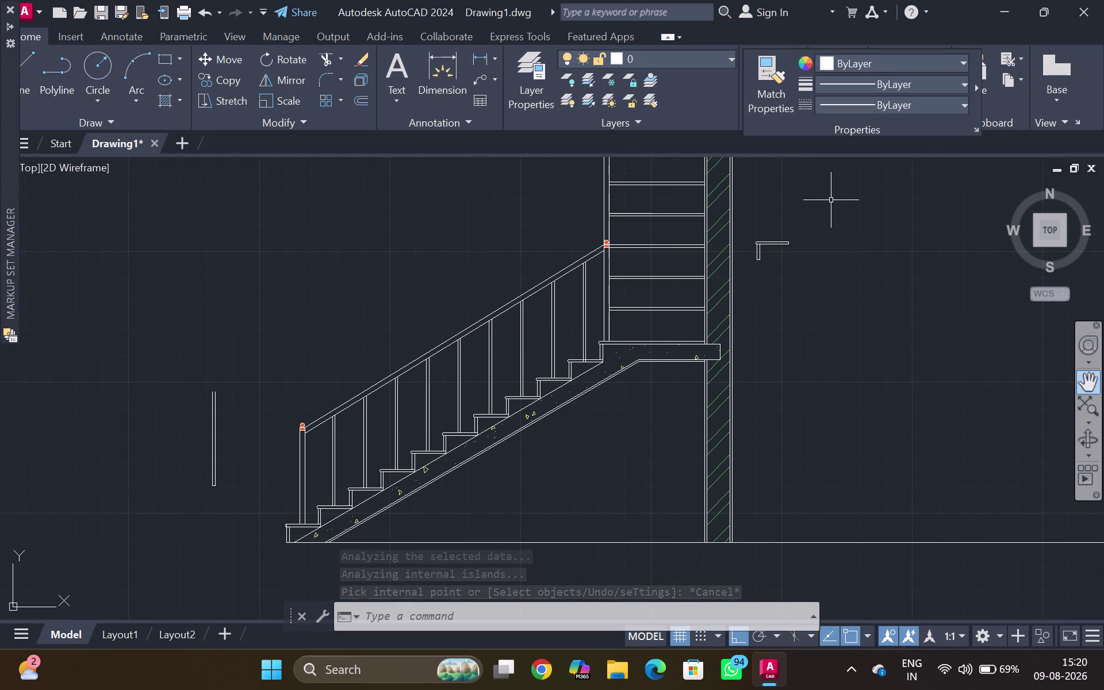
drag(258, 431, 146, 428)
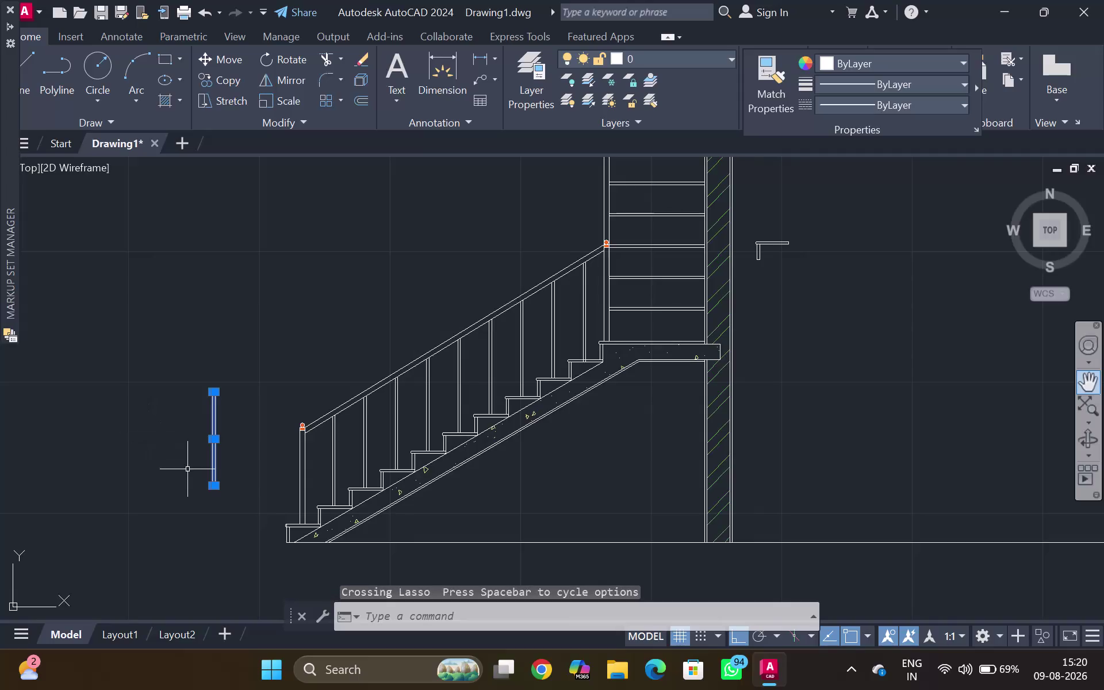
drag(761, 229, 764, 305)
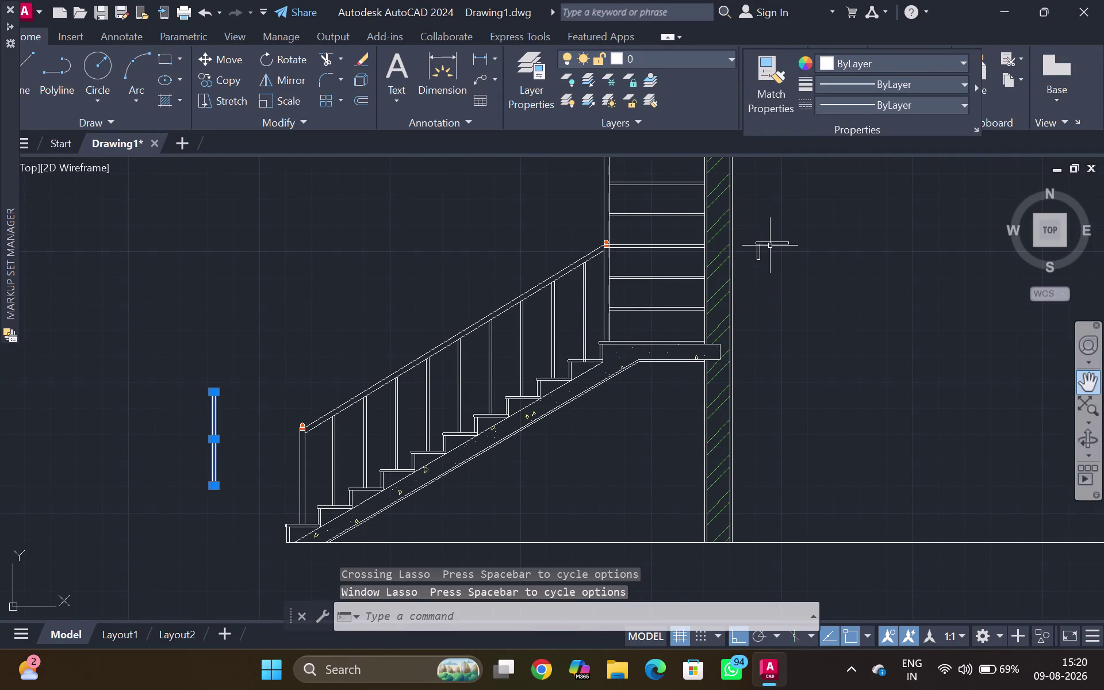
click(770, 246)
key(Delete)
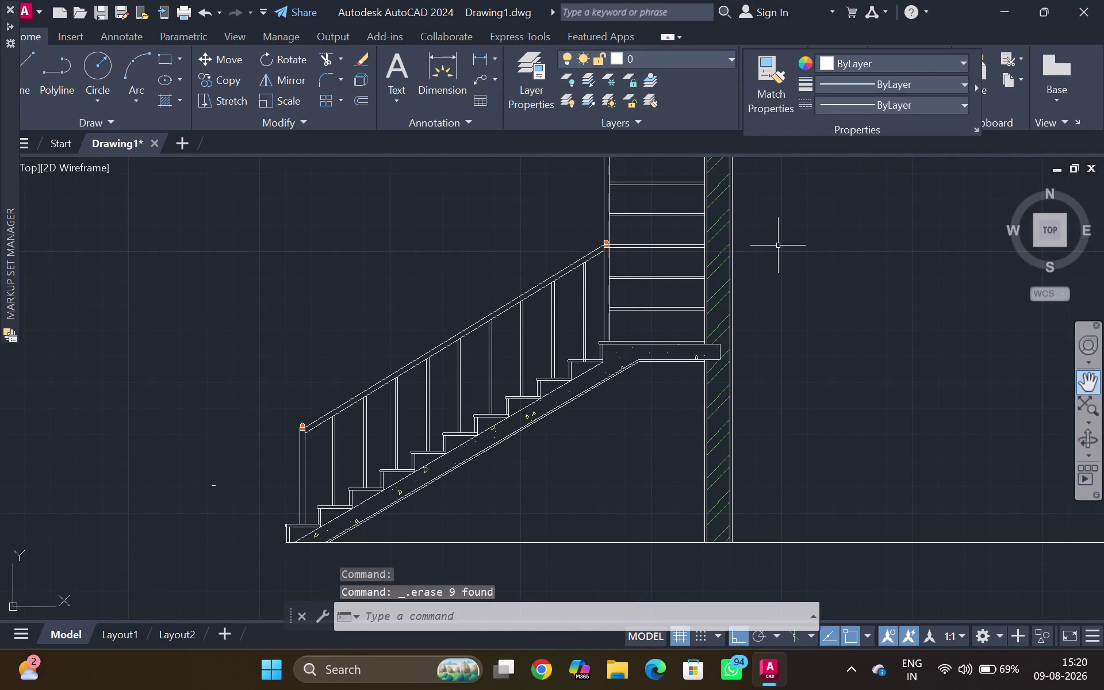
Pan up so the PLAN title and plan view sit above the section.
scroll(down, 3)
middle_drag(844, 273, 727, 335)
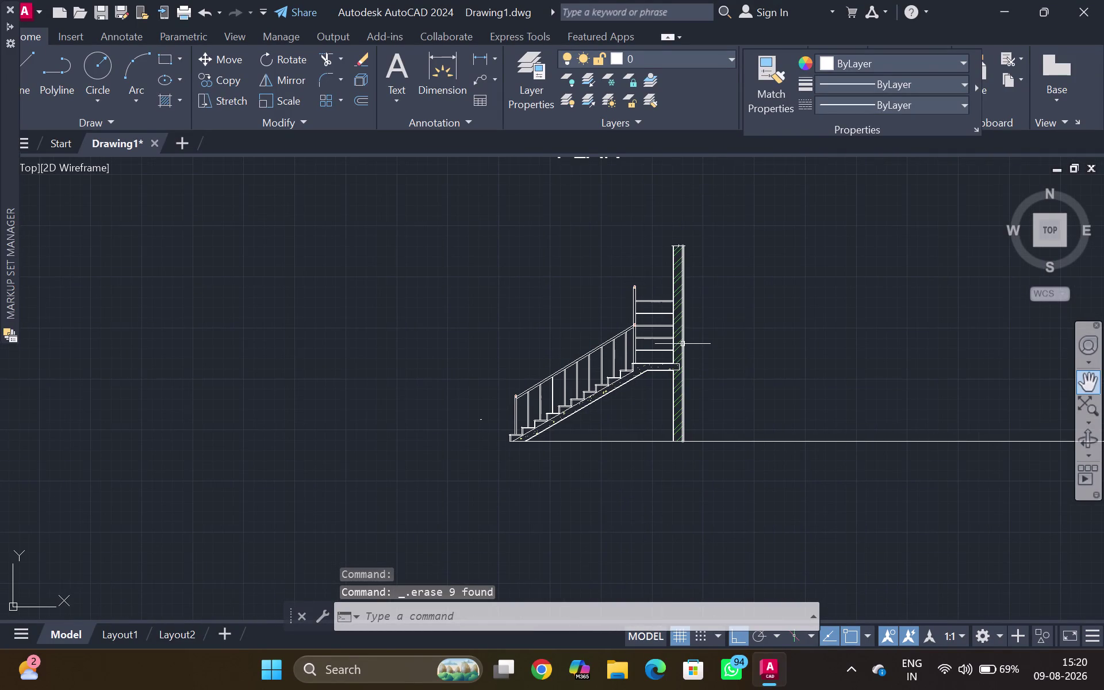
middle_drag(611, 253, 530, 483)
middle_drag(589, 447, 748, 252)
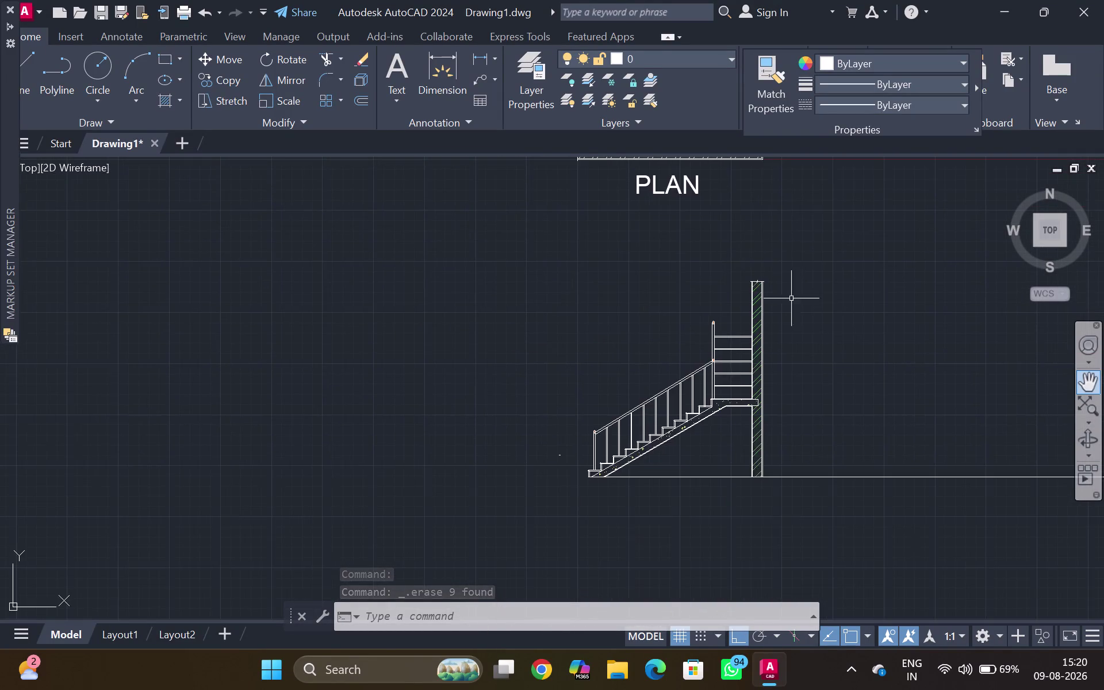
middle_drag(1103, 438, 770, 502)
text(TR)
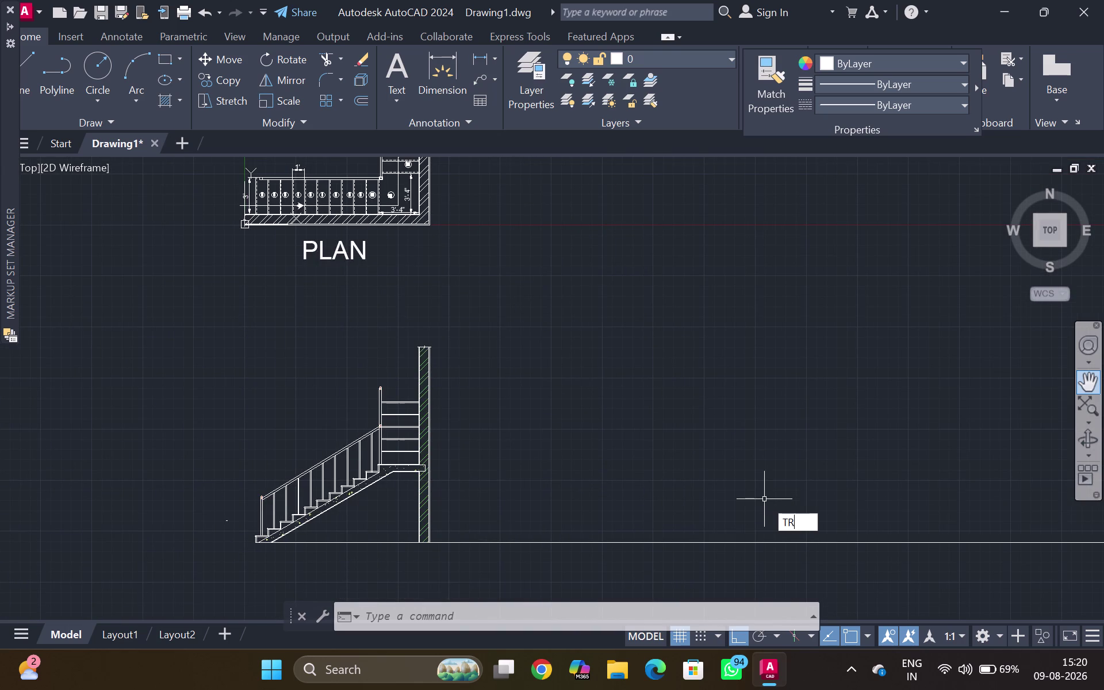
key(Return)
drag(534, 418, 539, 444)
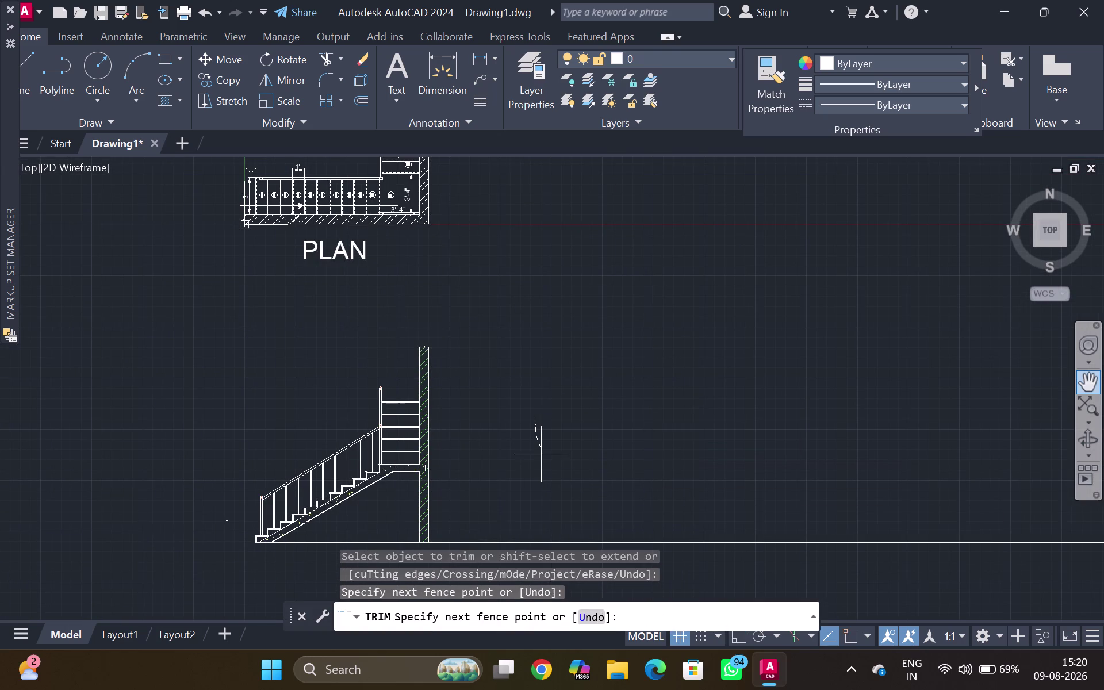
drag(539, 445, 545, 592)
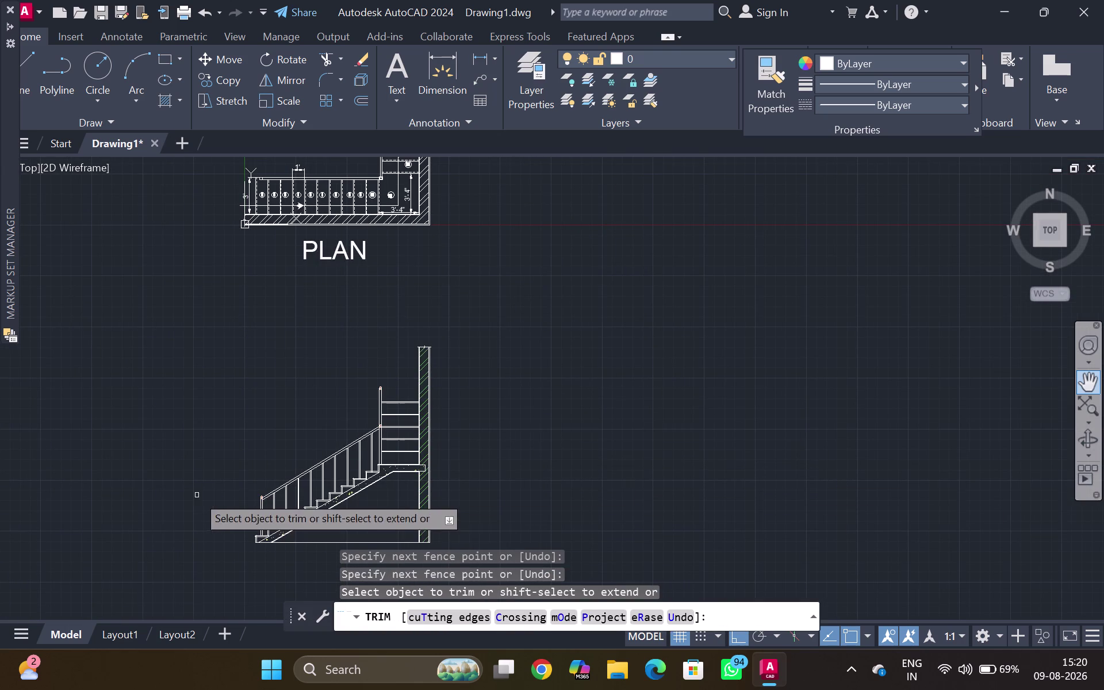
scroll(up, 3)
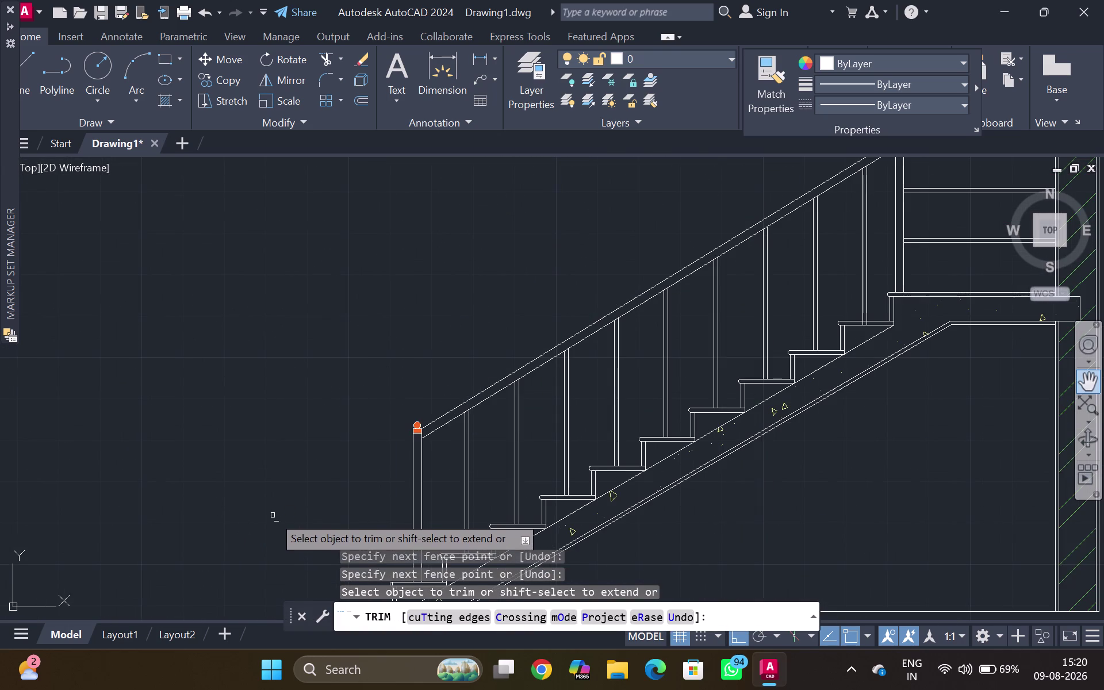
drag(277, 526, 285, 534)
click(277, 521)
drag(276, 517, 278, 523)
scroll(down, 3)
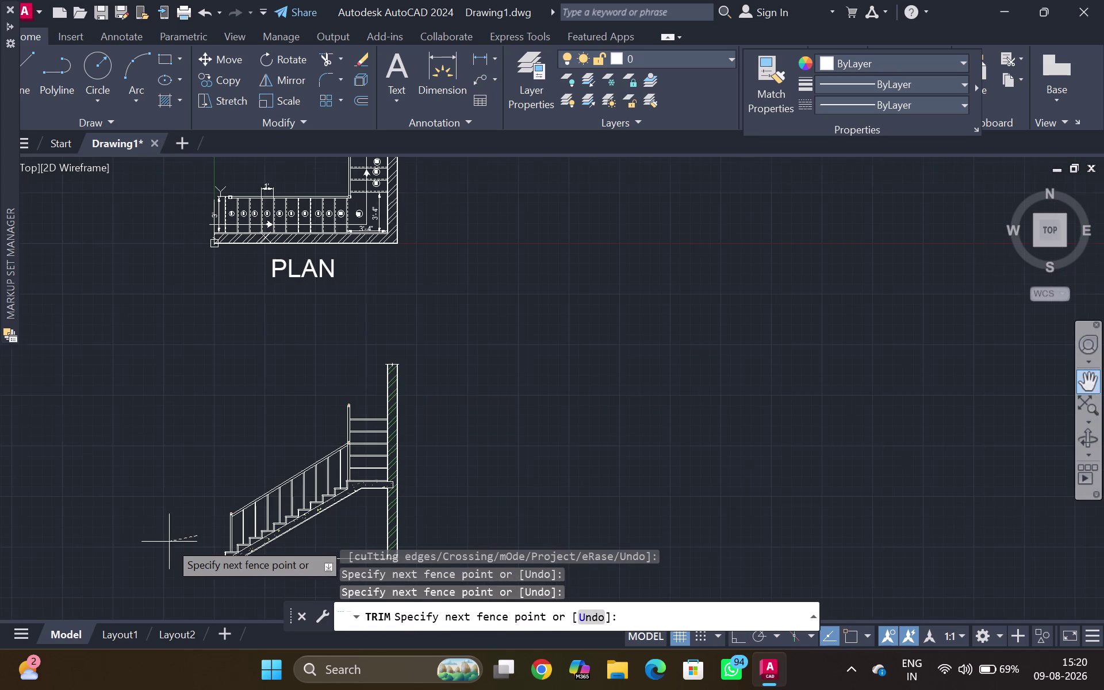
middle_drag(149, 550, 314, 422)
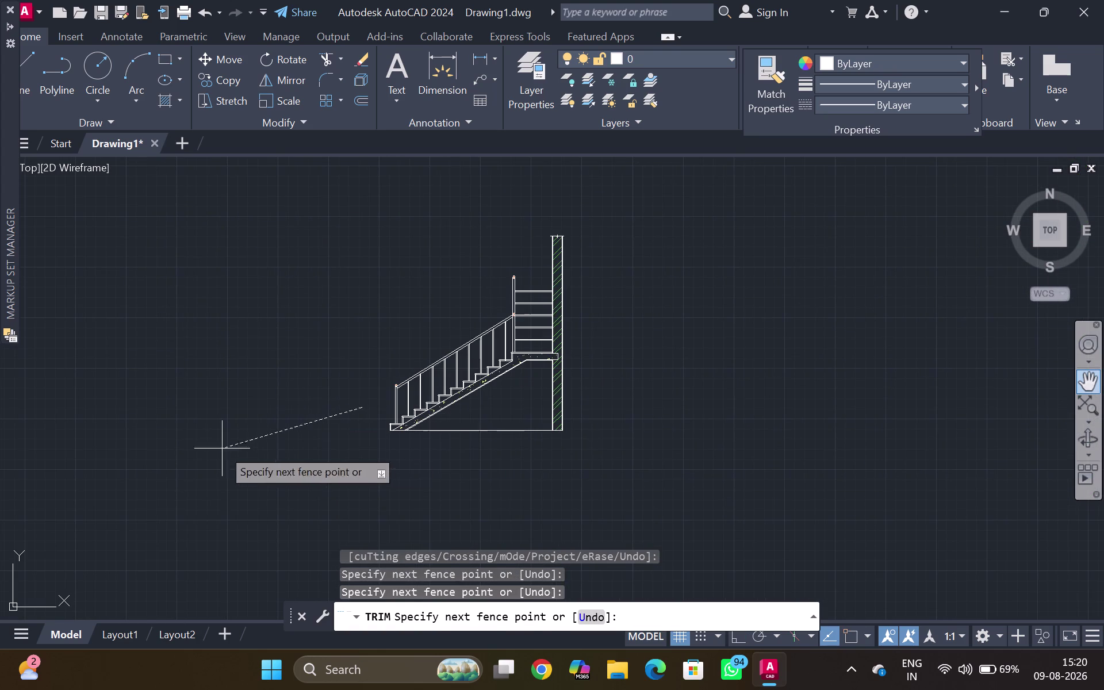
key(grave)
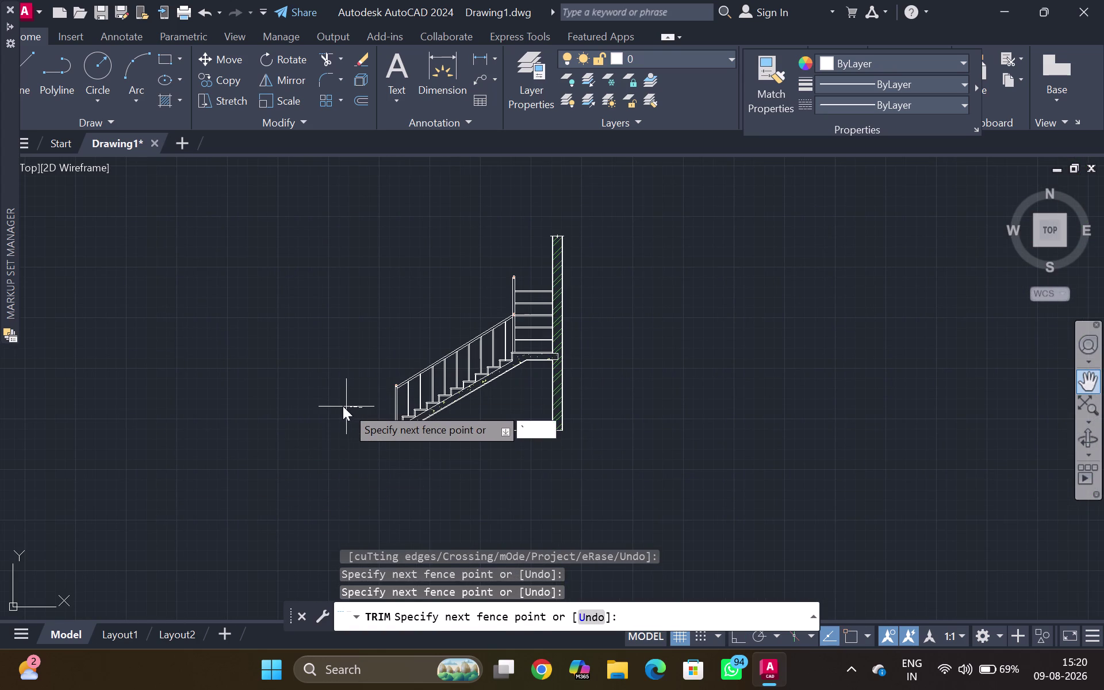
key(Escape)
scroll(down, 3)
scroll(up, 3)
scroll(up, 3)
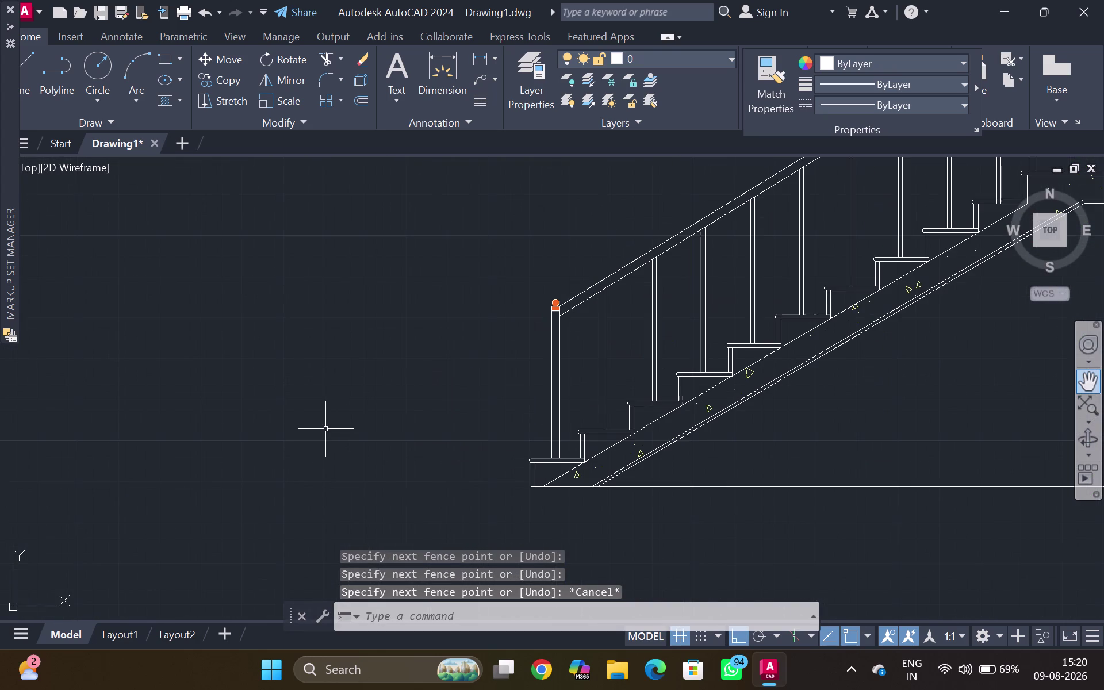
middle_drag(329, 437, 432, 379)
scroll(down, 3)
middle_drag(536, 357, 528, 359)
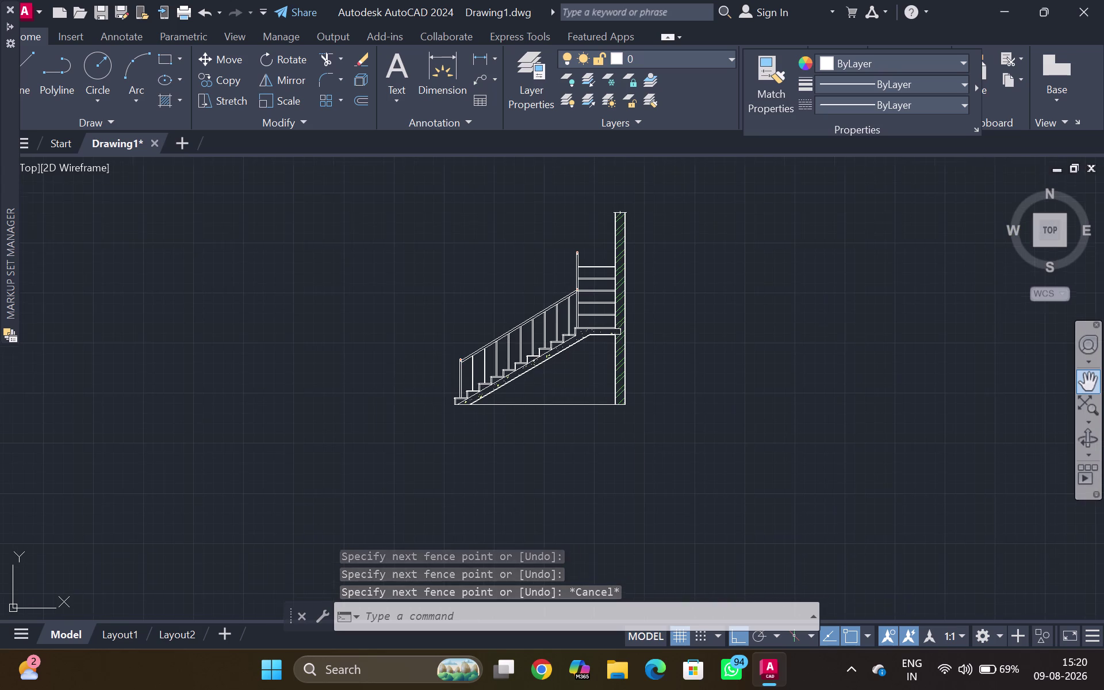
middle_drag(528, 358, 442, 397)
scroll(up, 3)
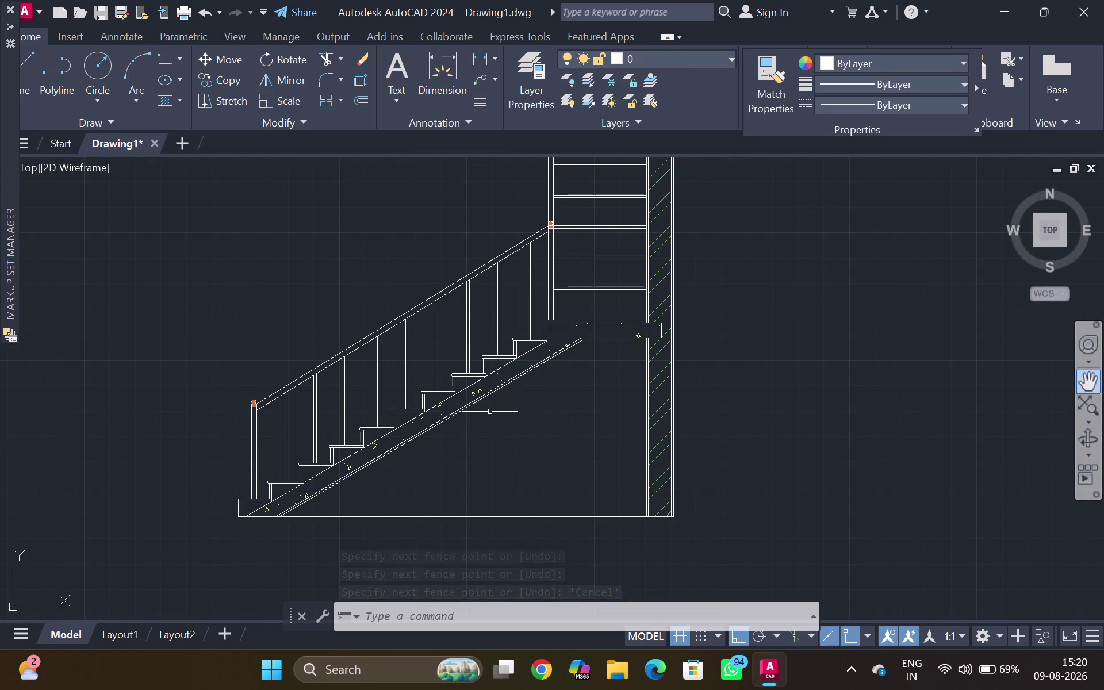
middle_drag(484, 421, 456, 440)
scroll(down, 3)
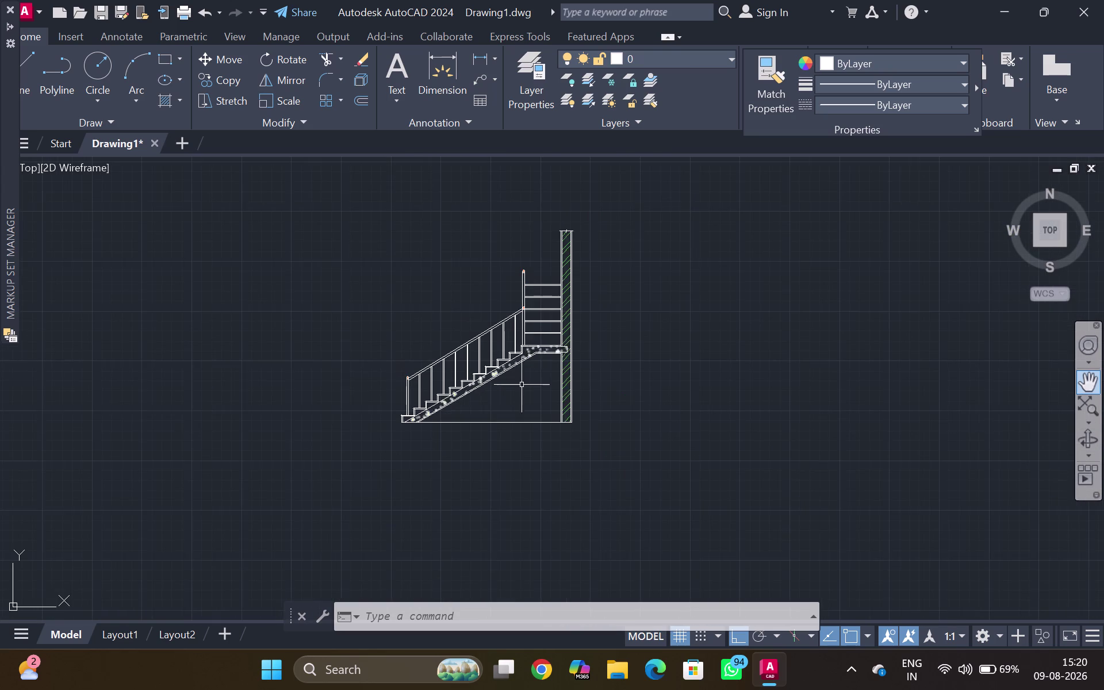
middle_drag(501, 411, 492, 420)
scroll(down, 3)
scroll(up, 3)
middle_drag(504, 303, 441, 468)
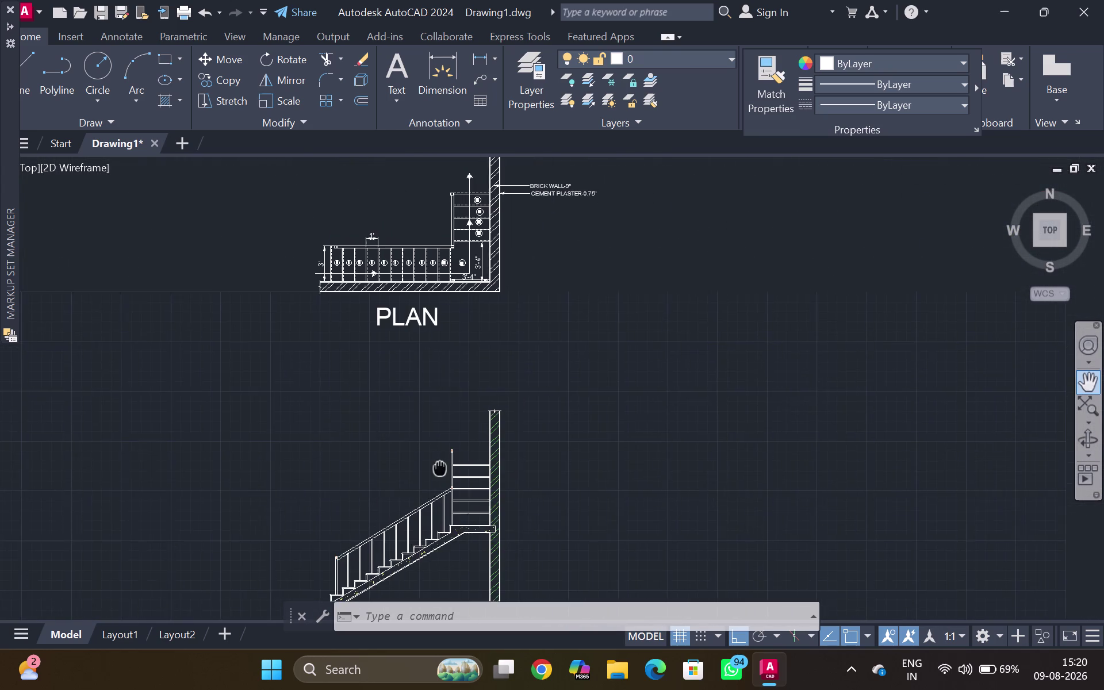
middle_drag(441, 468, 440, 468)
middle_drag(454, 371, 454, 453)
scroll(up, 3)
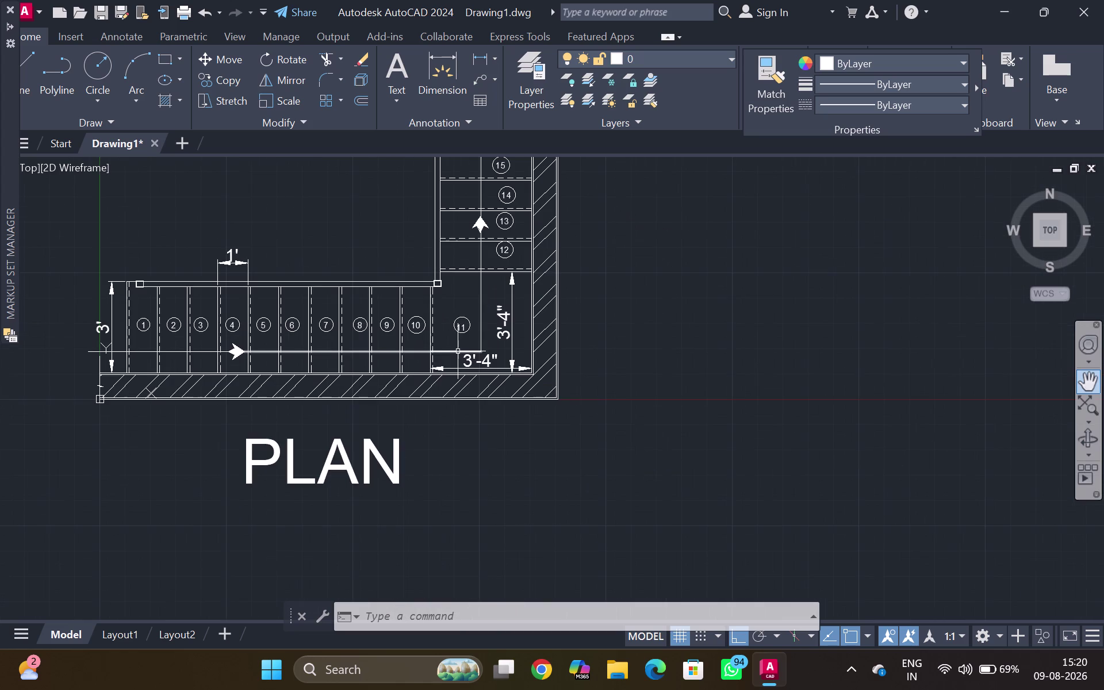
scroll(down, 3)
scroll(up, 3)
scroll(down, 3)
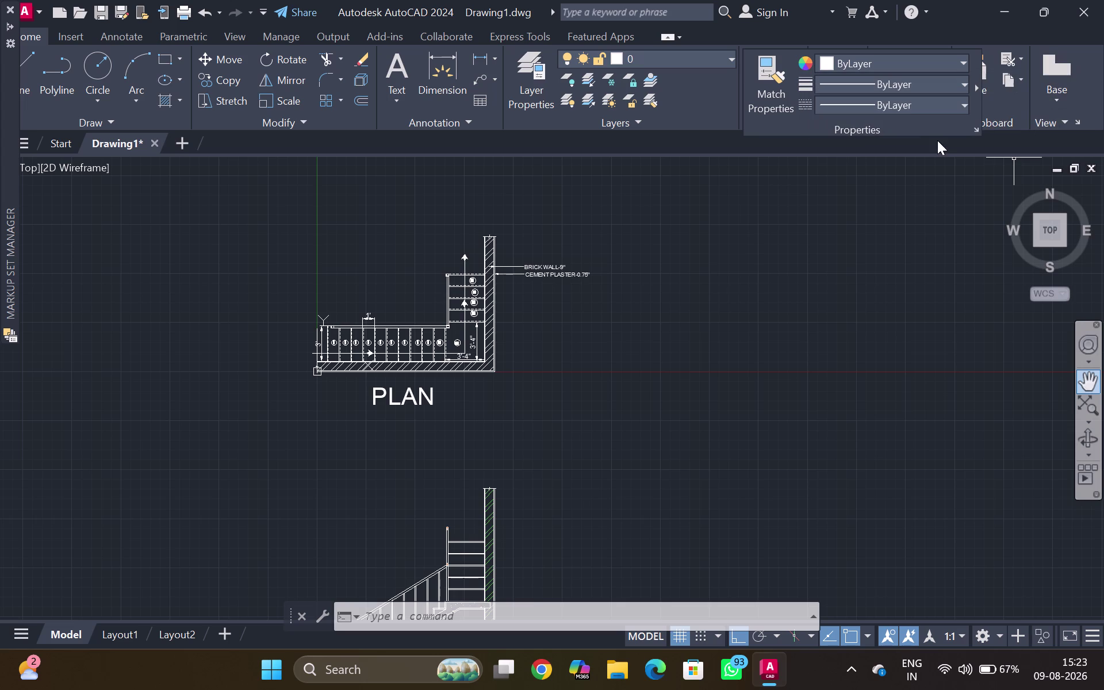
scroll(down, 3)
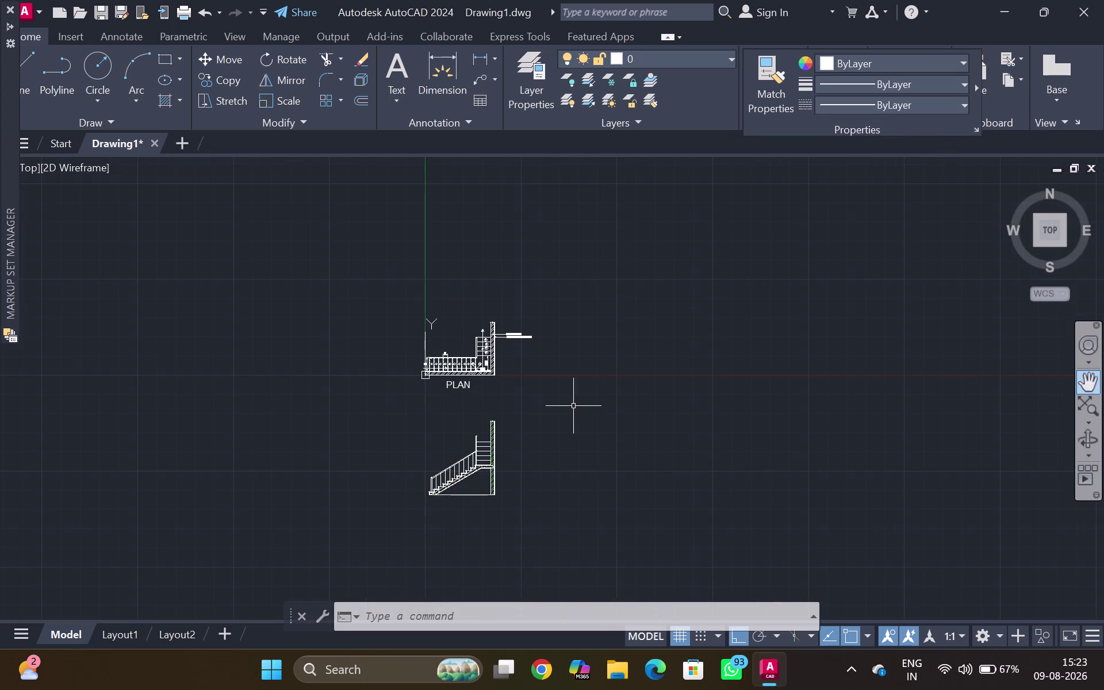
scroll(up, 3)
middle_drag(556, 355, 581, 320)
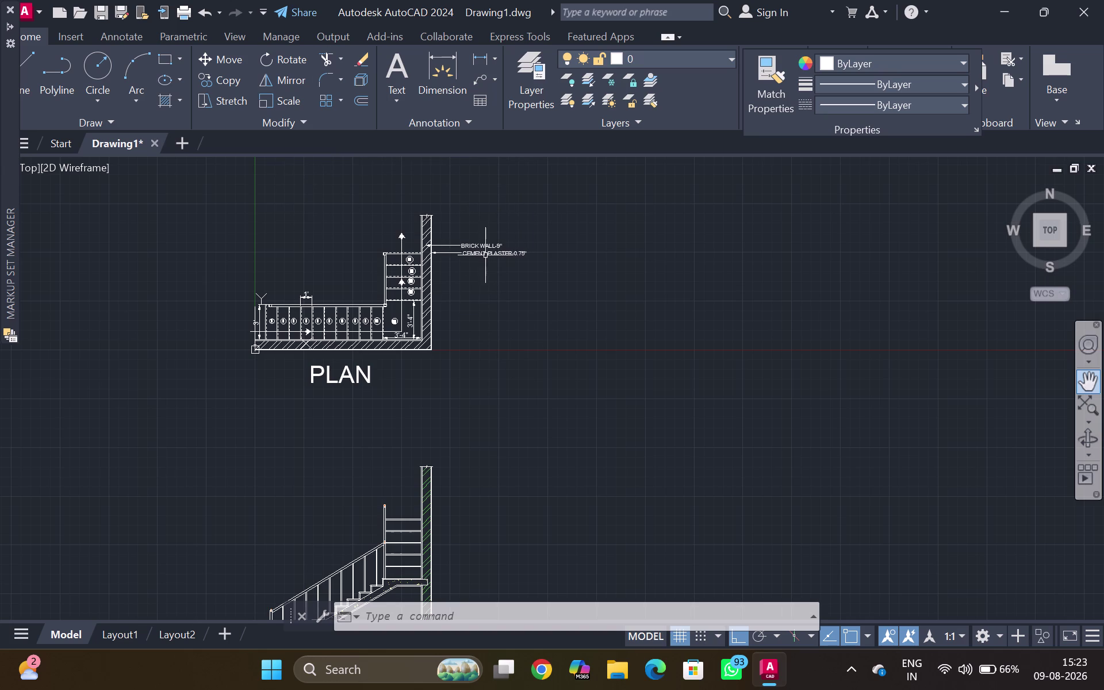
scroll(up, 3)
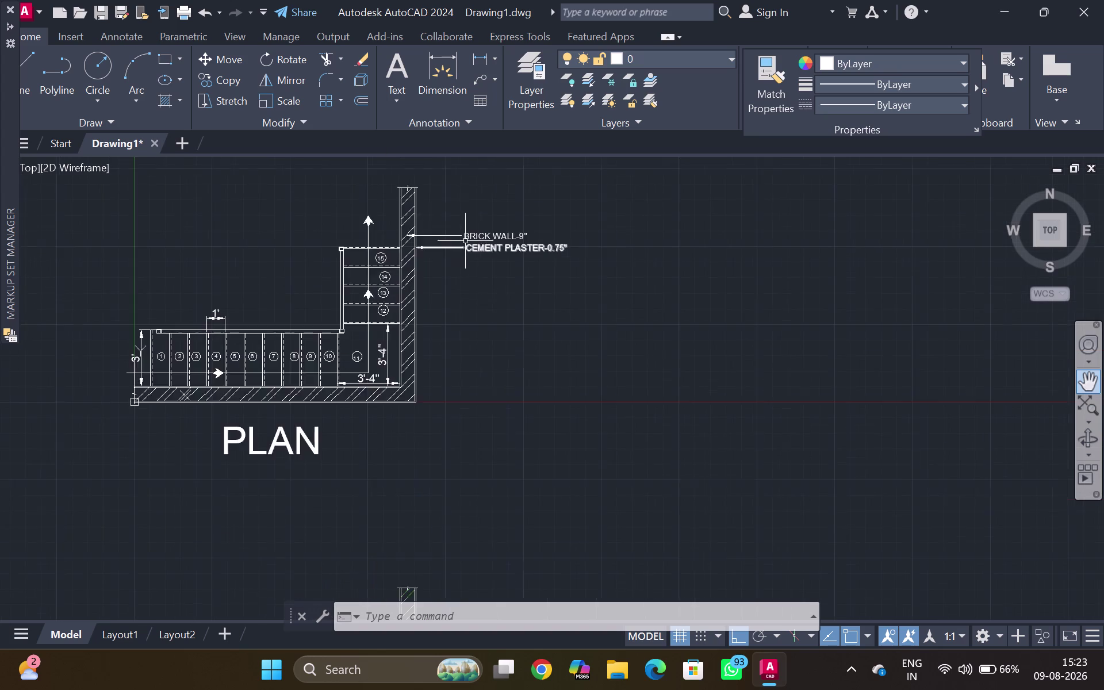
scroll(up, 3)
scroll(up, 3)
scroll(up, 3)
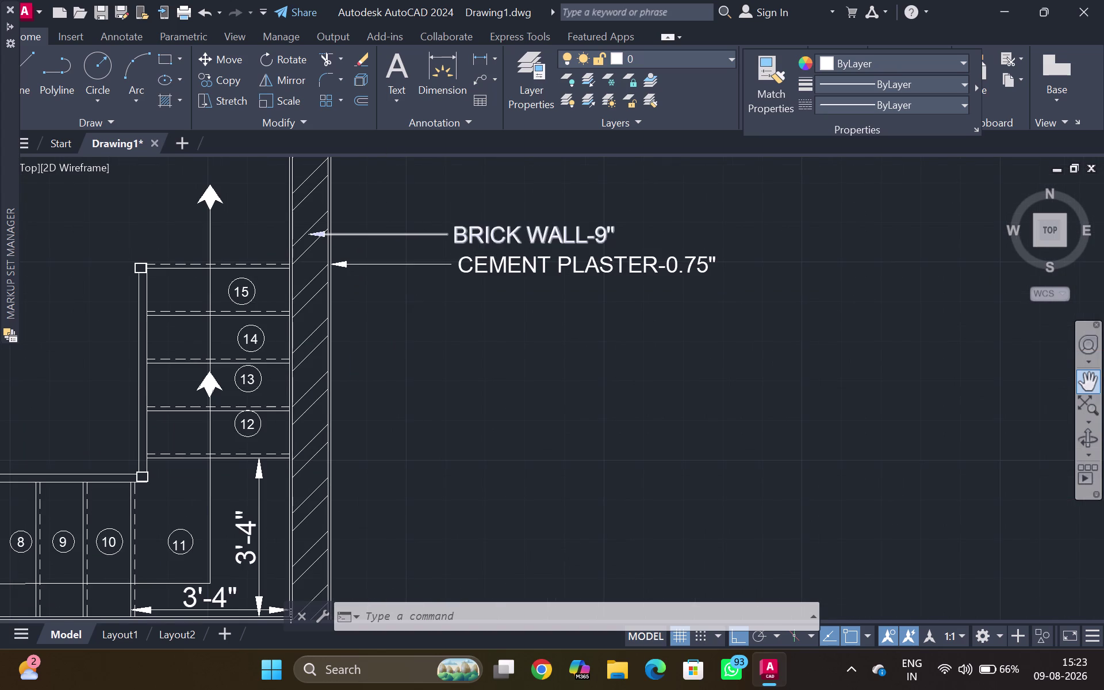
scroll(up, 3)
scroll(down, 3)
scroll(down, 3)
scroll(down, 3)
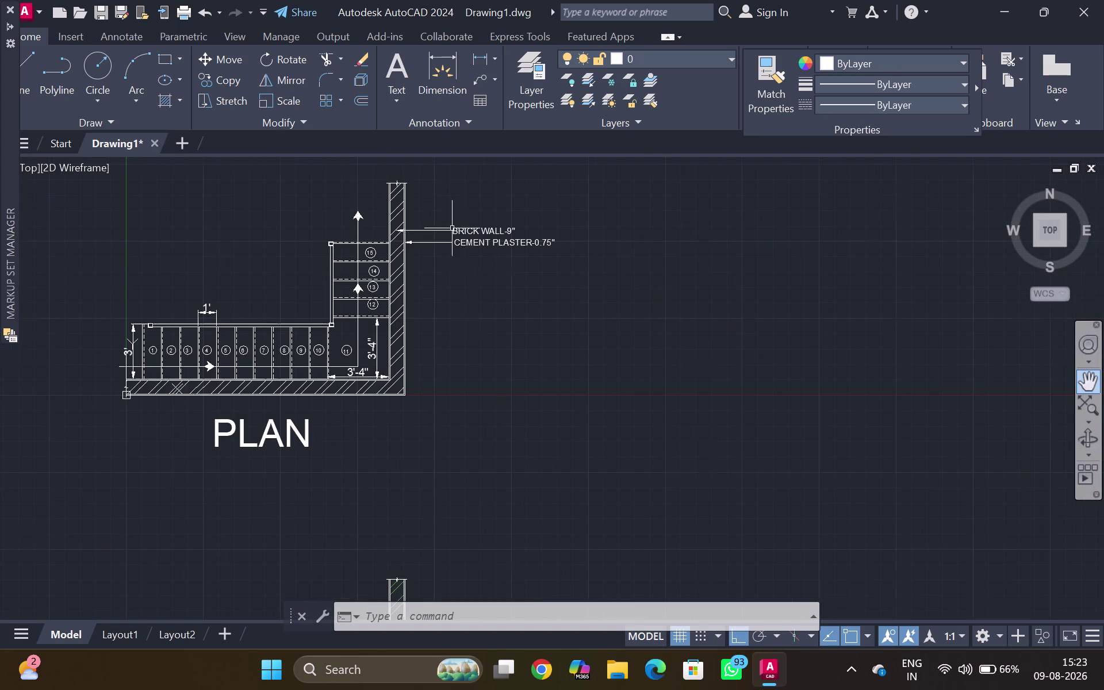
scroll(down, 3)
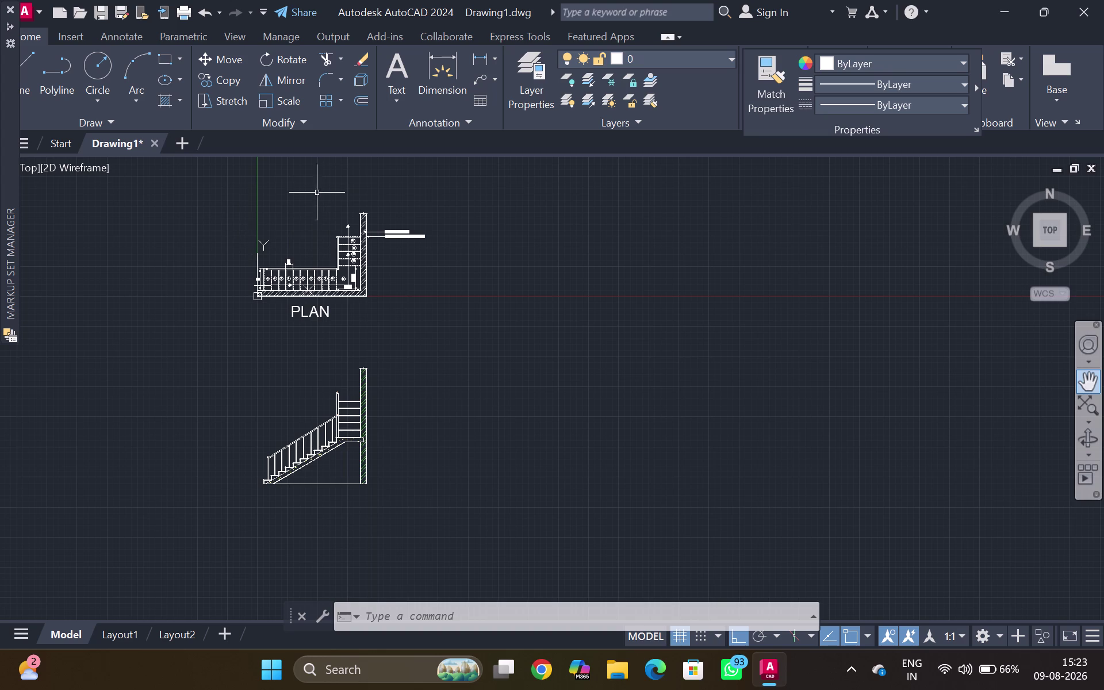
scroll(up, 3)
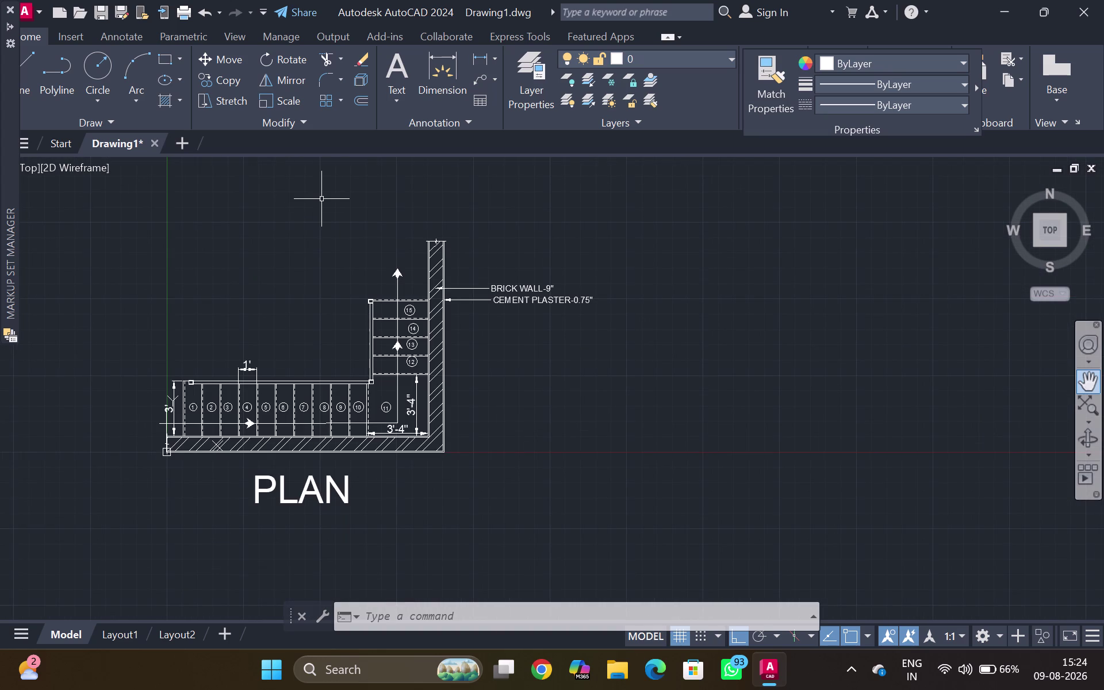
scroll(down, 3)
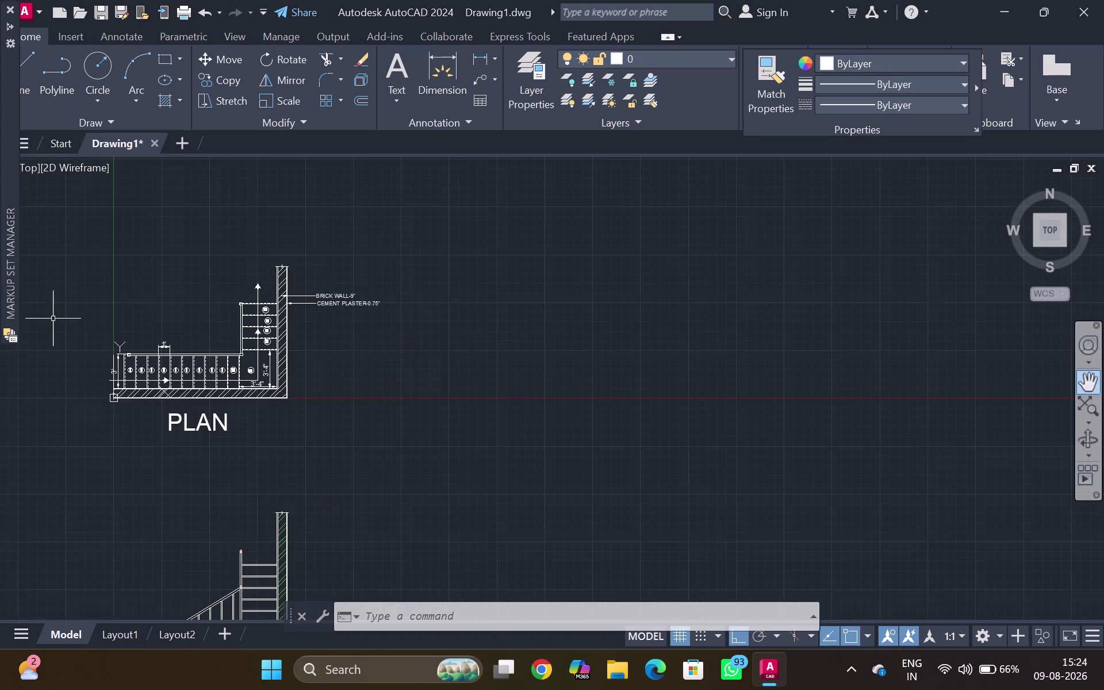
scroll(down, 3)
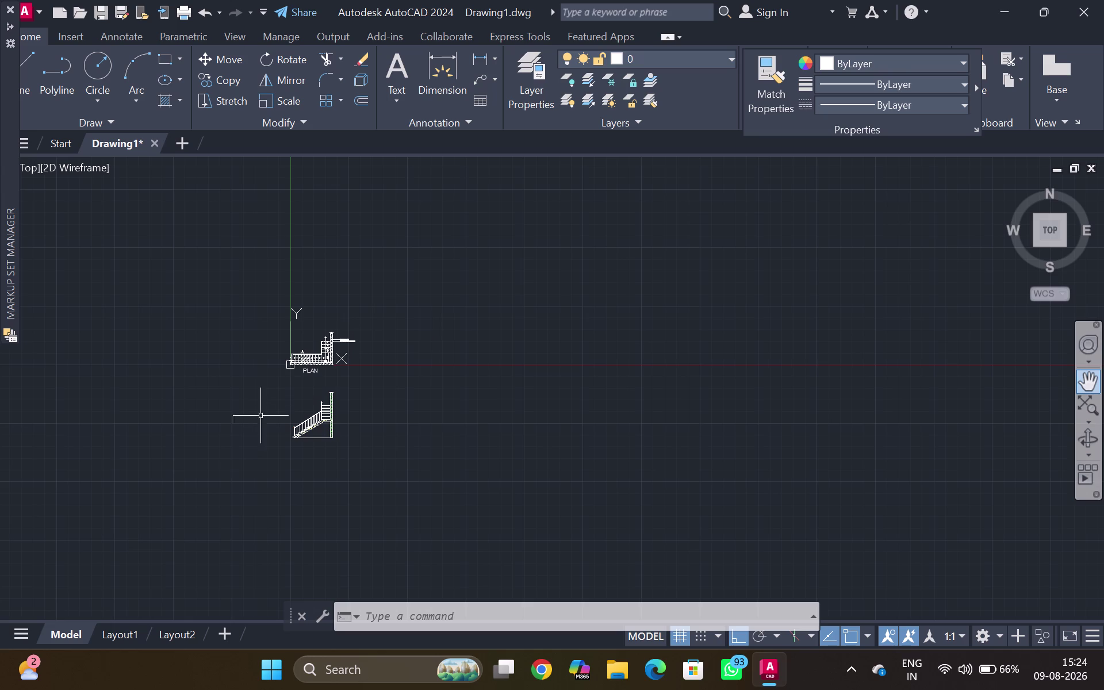
scroll(up, 3)
middle_drag(339, 406, 245, 638)
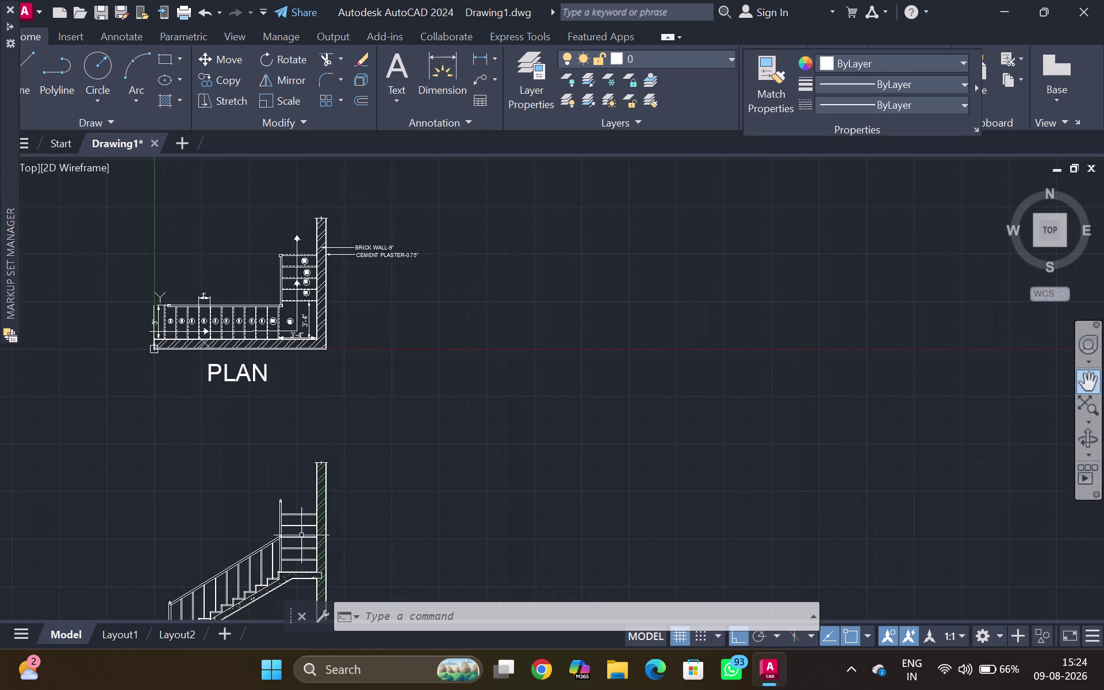
middle_drag(480, 434, 490, 428)
middle_drag(459, 387, 595, 287)
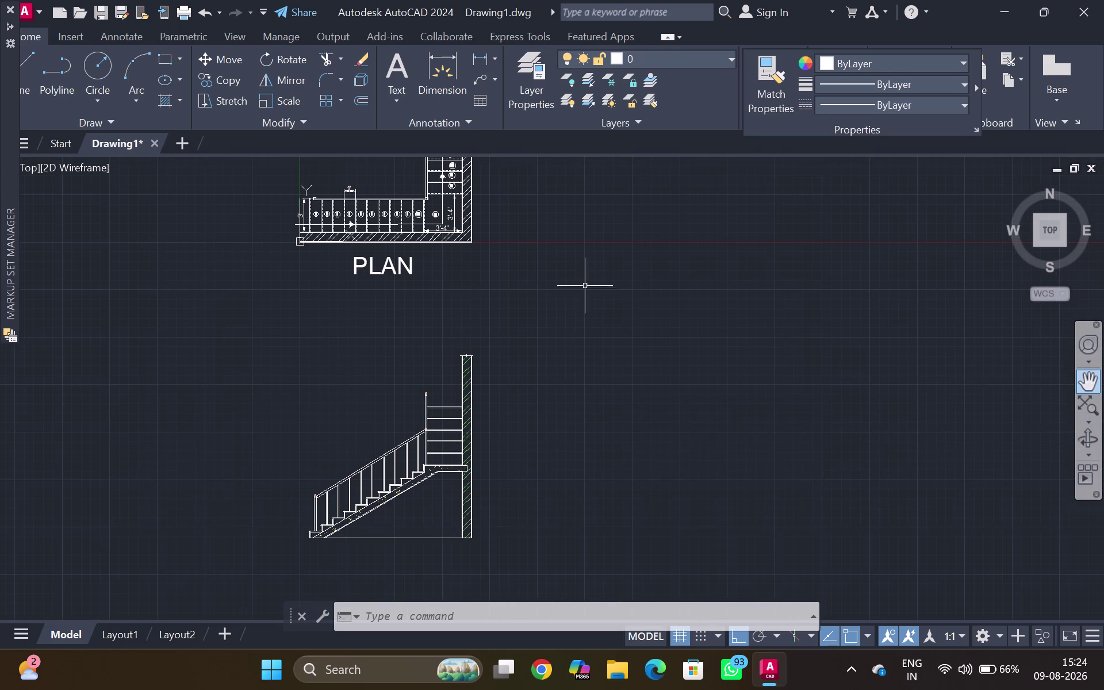
scroll(down, 3)
middle_drag(544, 302, 499, 345)
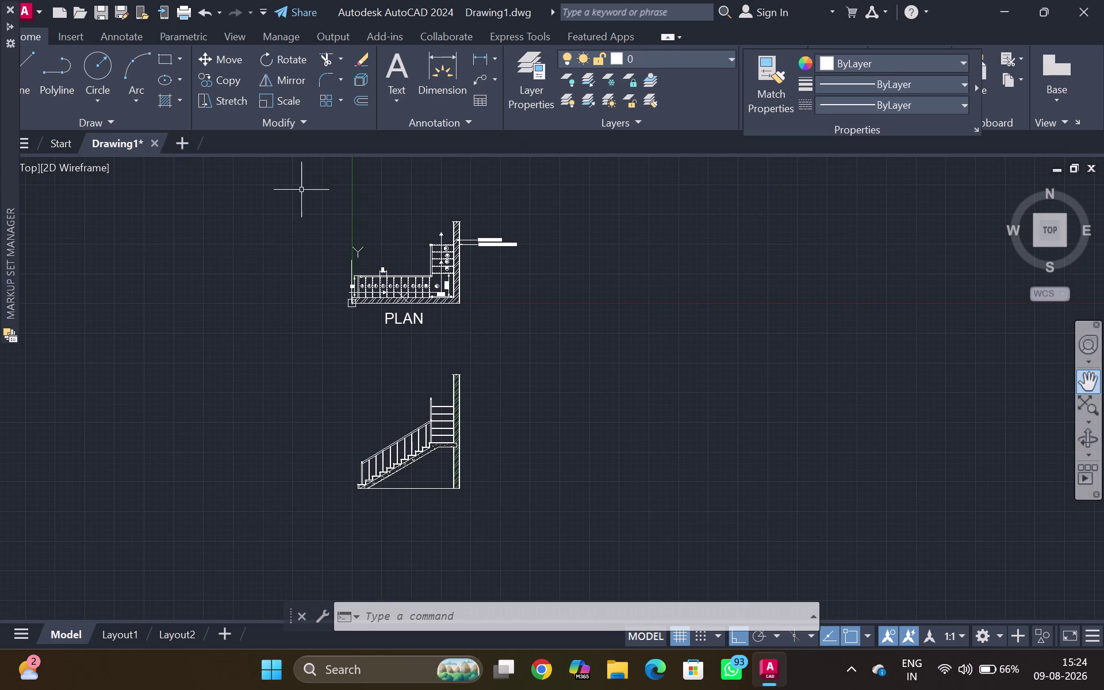
scroll(up, 3)
scroll(down, 3)
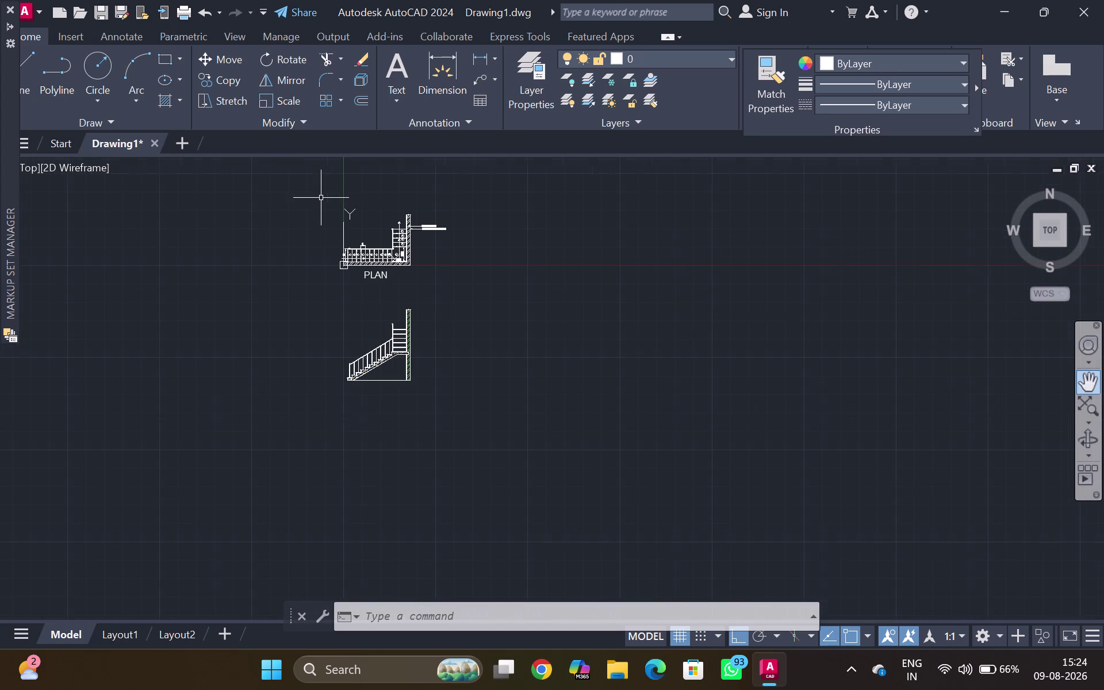
scroll(up, 3)
scroll(up, 3)
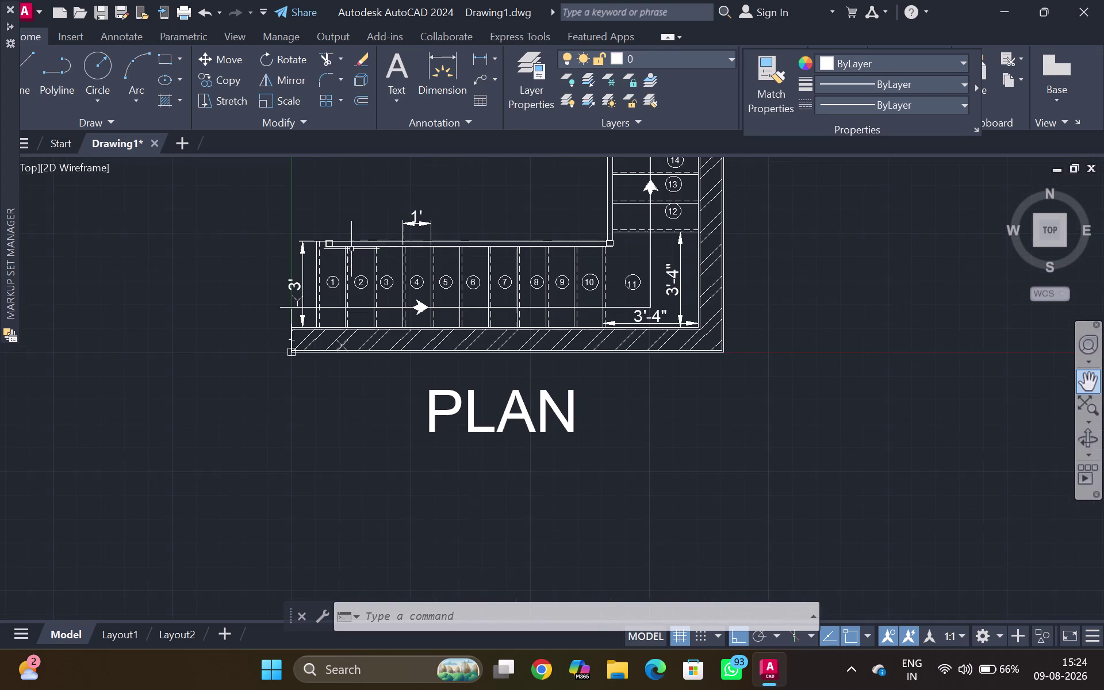
scroll(up, 3)
scroll(down, 3)
scroll(down, 3)
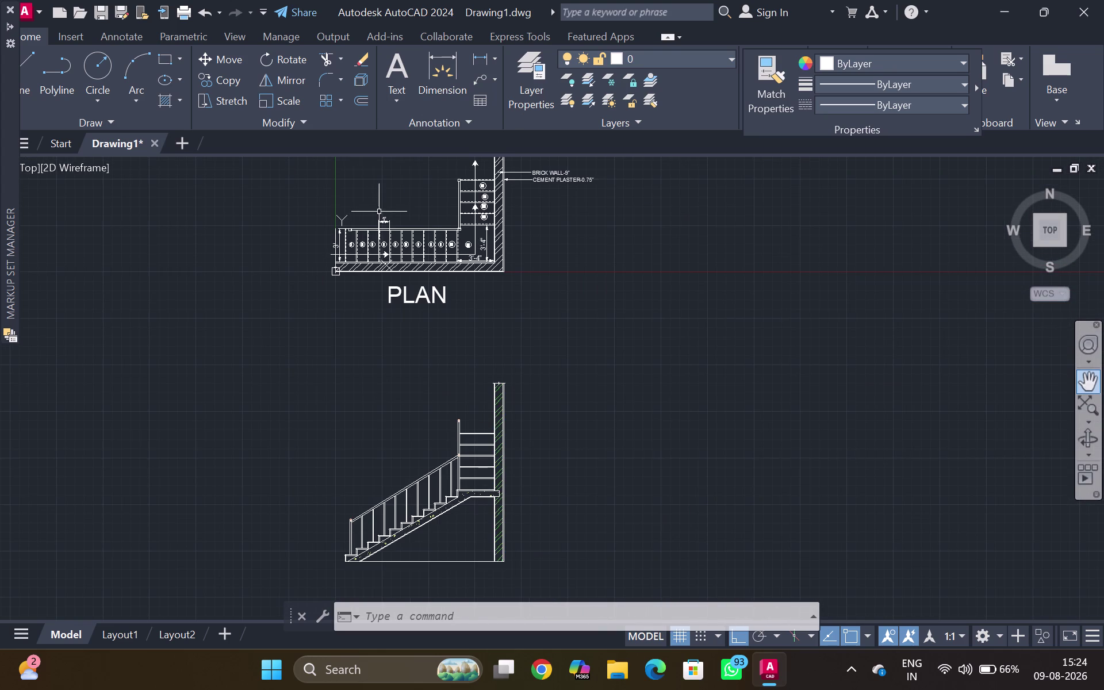
middle_drag(368, 214, 351, 218)
scroll(down, 3)
middle_drag(360, 208, 322, 261)
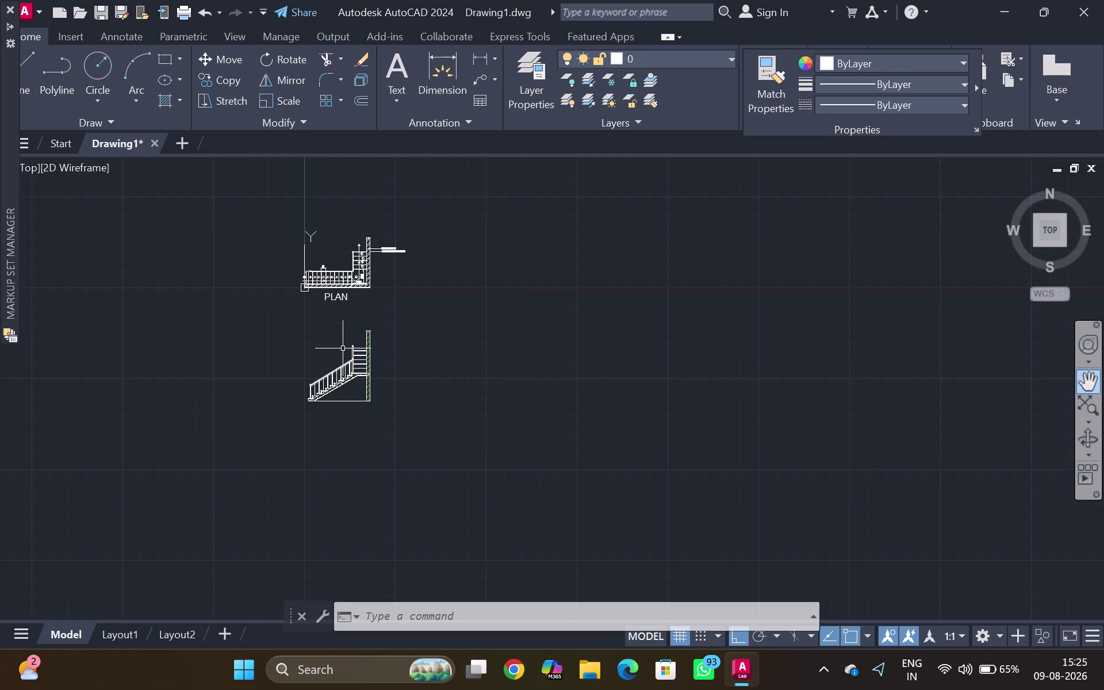
scroll(up, 3)
middle_drag(327, 377, 293, 439)
scroll(down, 3)
middle_click(385, 311)
middle_drag(385, 312, 320, 430)
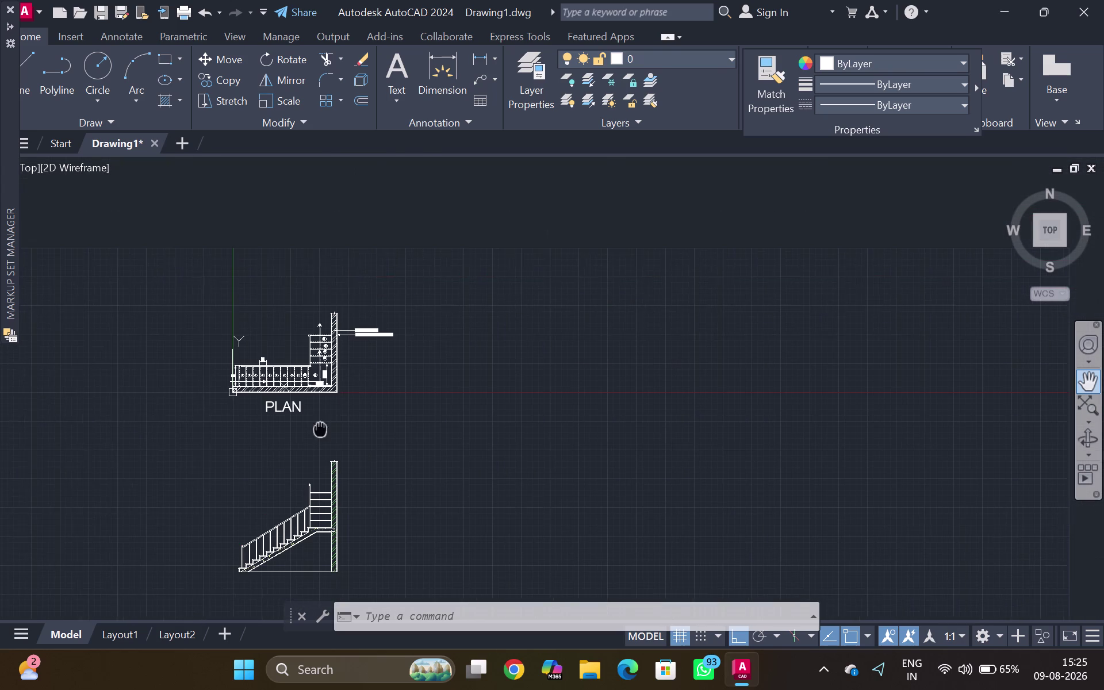
middle_drag(320, 430, 321, 424)
scroll(up, 3)
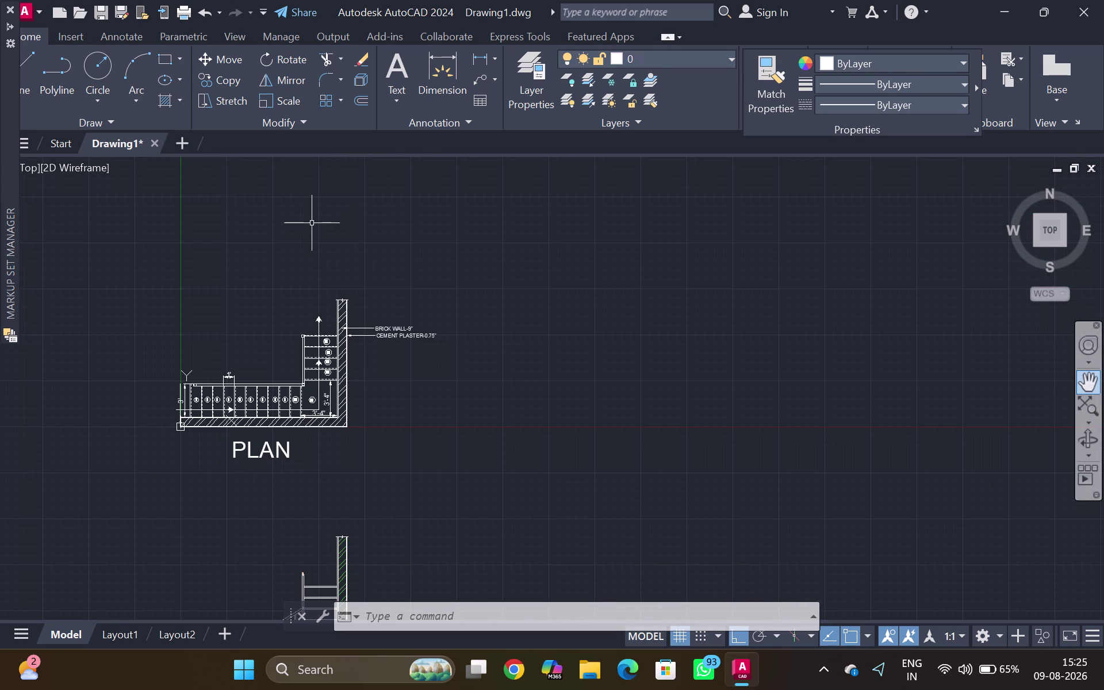
scroll(down, 3)
middle_drag(301, 221, 312, 212)
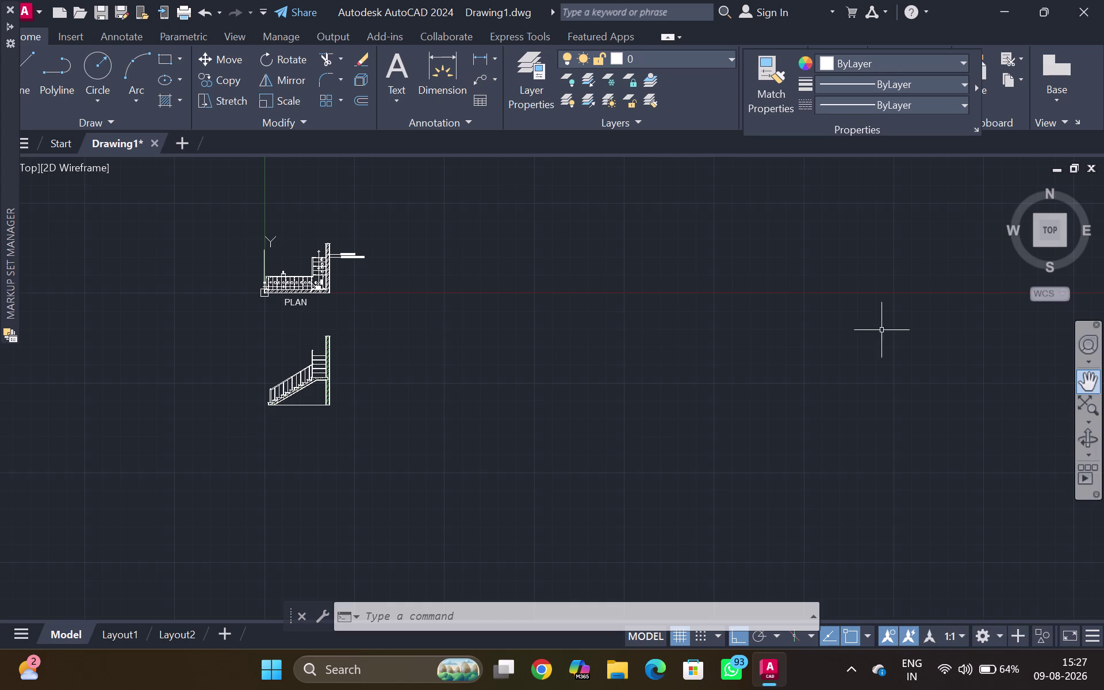
scroll(down, 3)
scroll(up, 3)
middle_drag(546, 442, 561, 469)
middle_drag(528, 461, 611, 502)
scroll(down, 3)
middle_drag(417, 428, 424, 432)
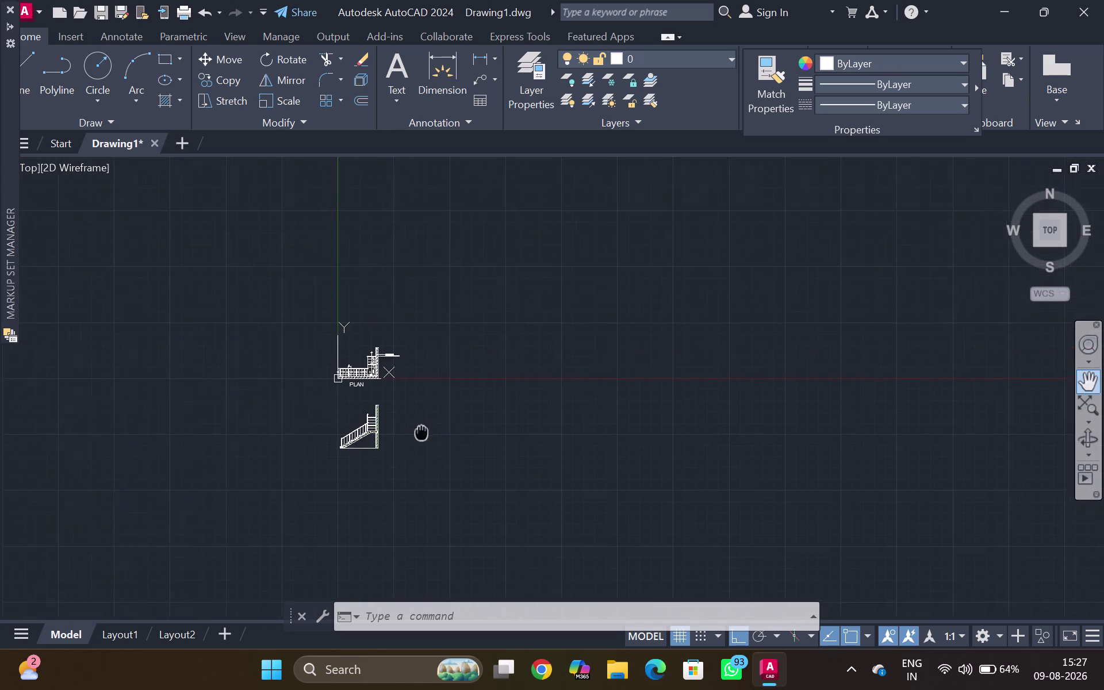
middle_drag(424, 432, 434, 462)
scroll(up, 3)
middle_click(432, 460)
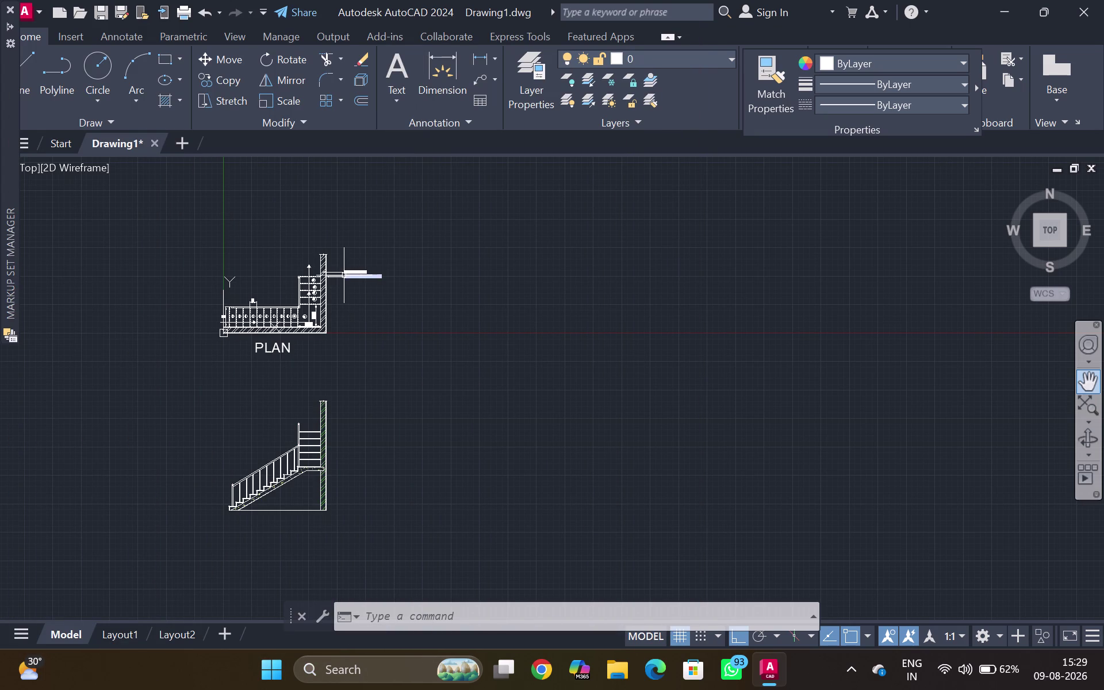
scroll(up, 3)
middle_drag(343, 279, 450, 228)
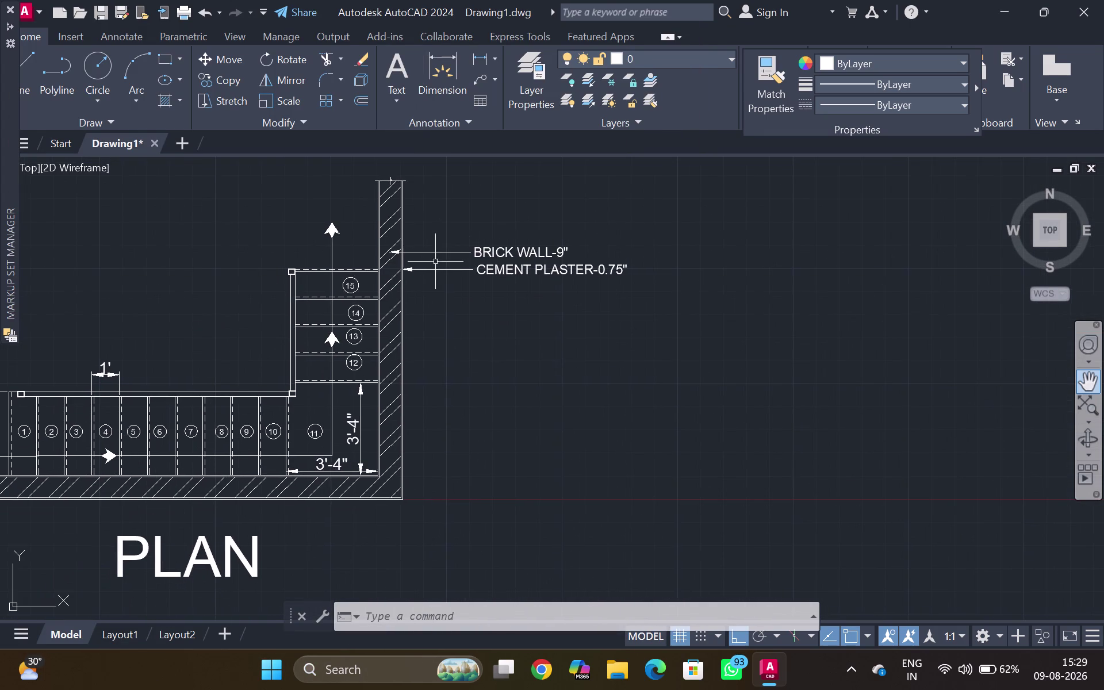
scroll(down, 3)
scroll(down, 3)
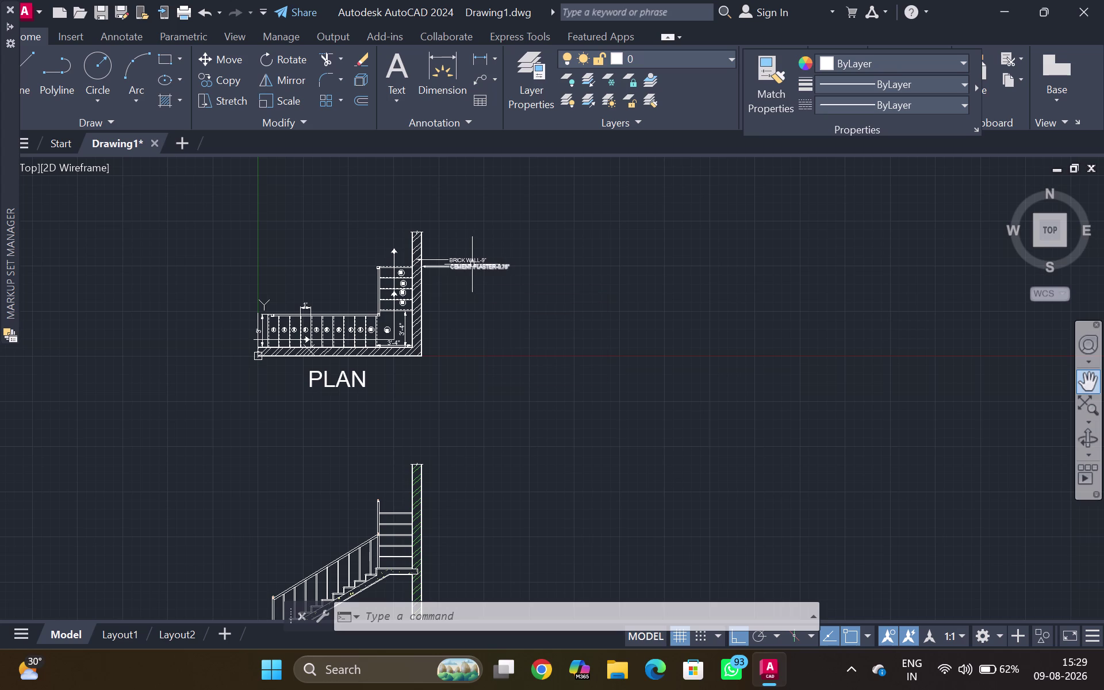
scroll(up, 3)
scroll(down, 3)
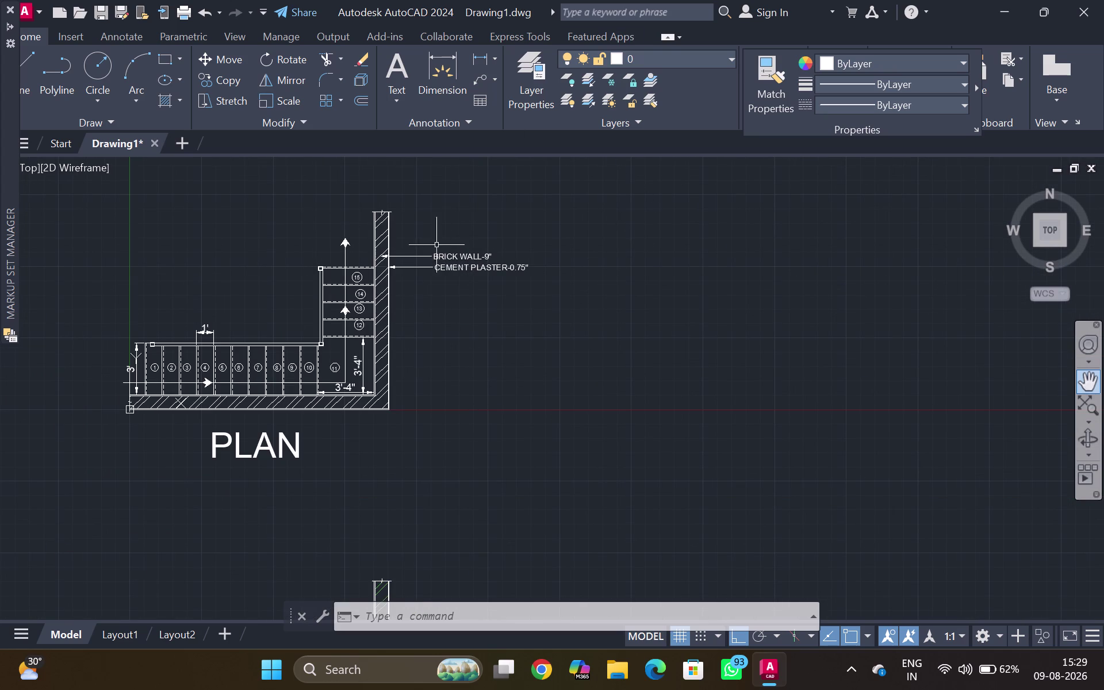
middle_click(497, 249)
scroll(up, 3)
scroll(up, 3)
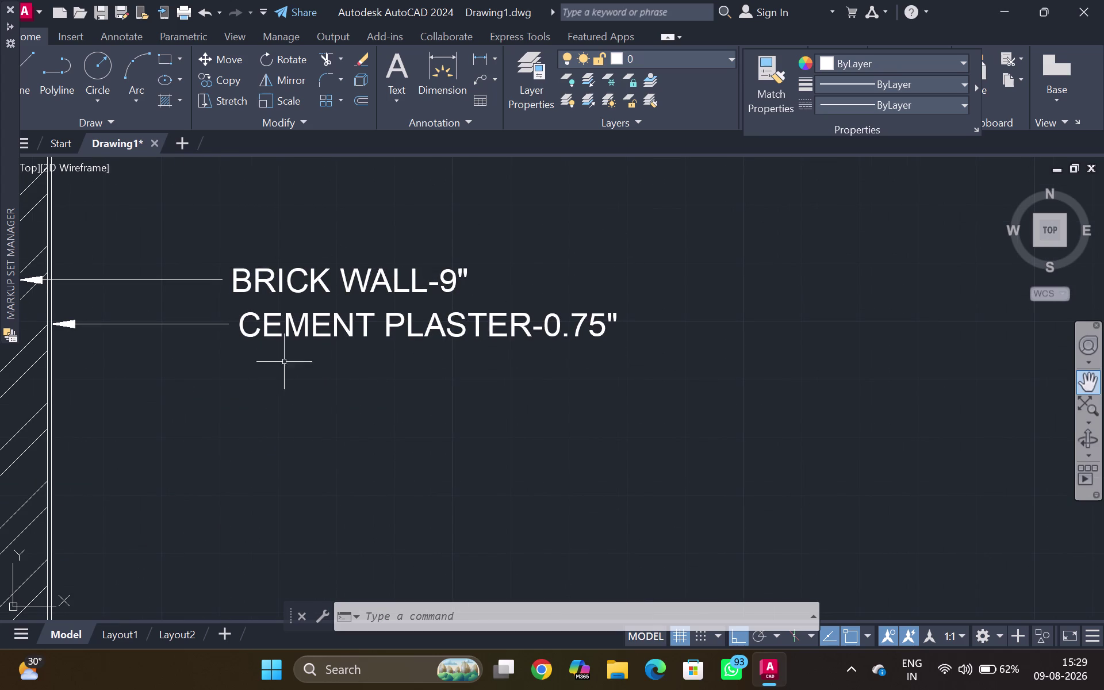
scroll(down, 3)
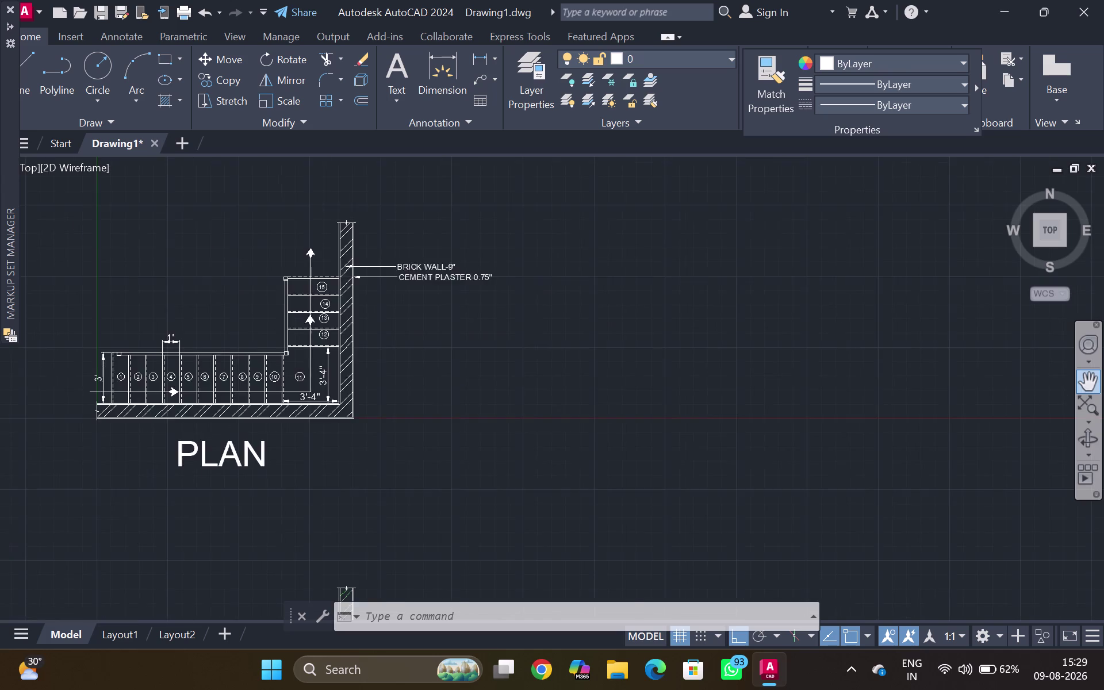
middle_drag(597, 300, 779, 313)
scroll(up, 3)
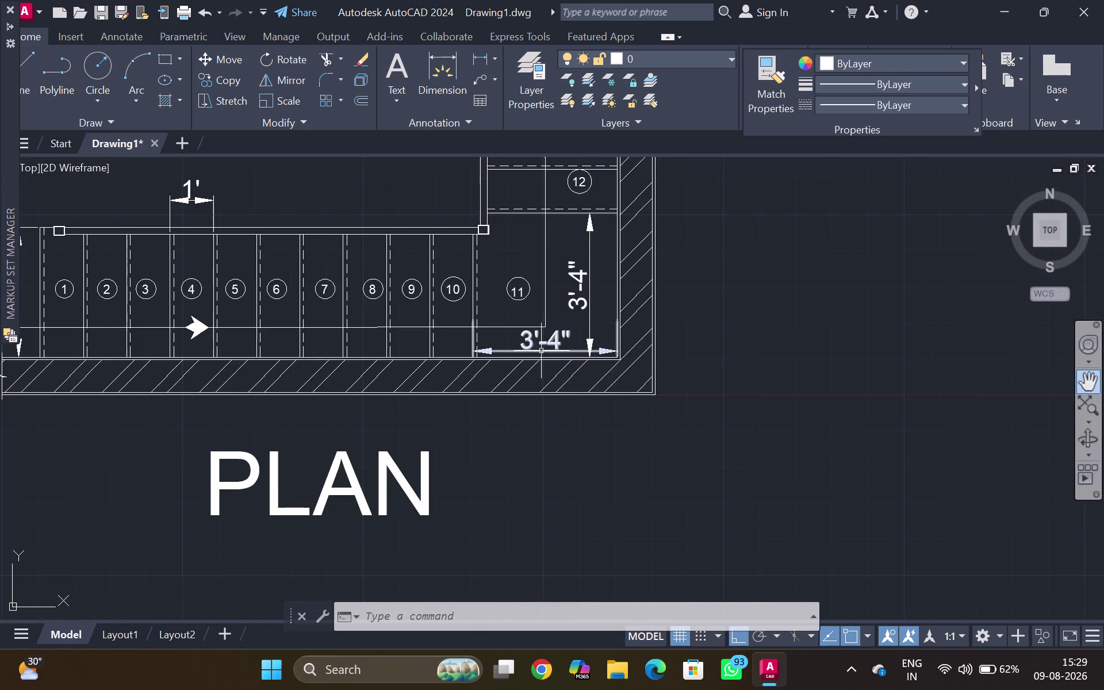
middle_drag(521, 307, 517, 400)
scroll(up, 3)
scroll(up, 3)
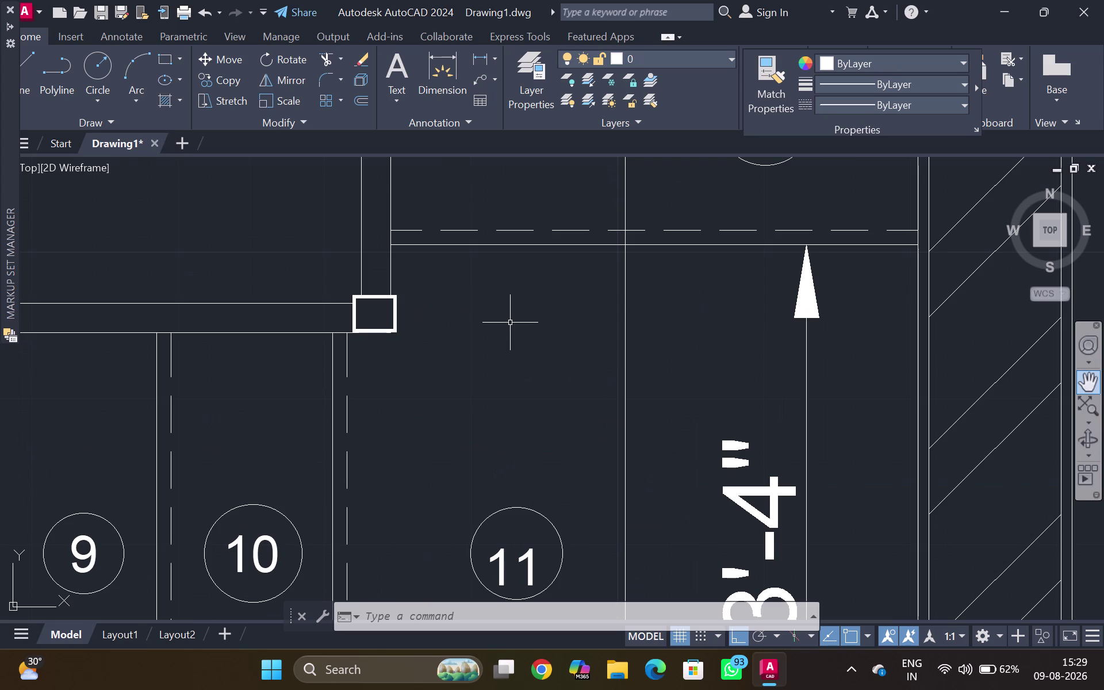
scroll(down, 3)
scroll(down, 3)
middle_drag(509, 314, 508, 312)
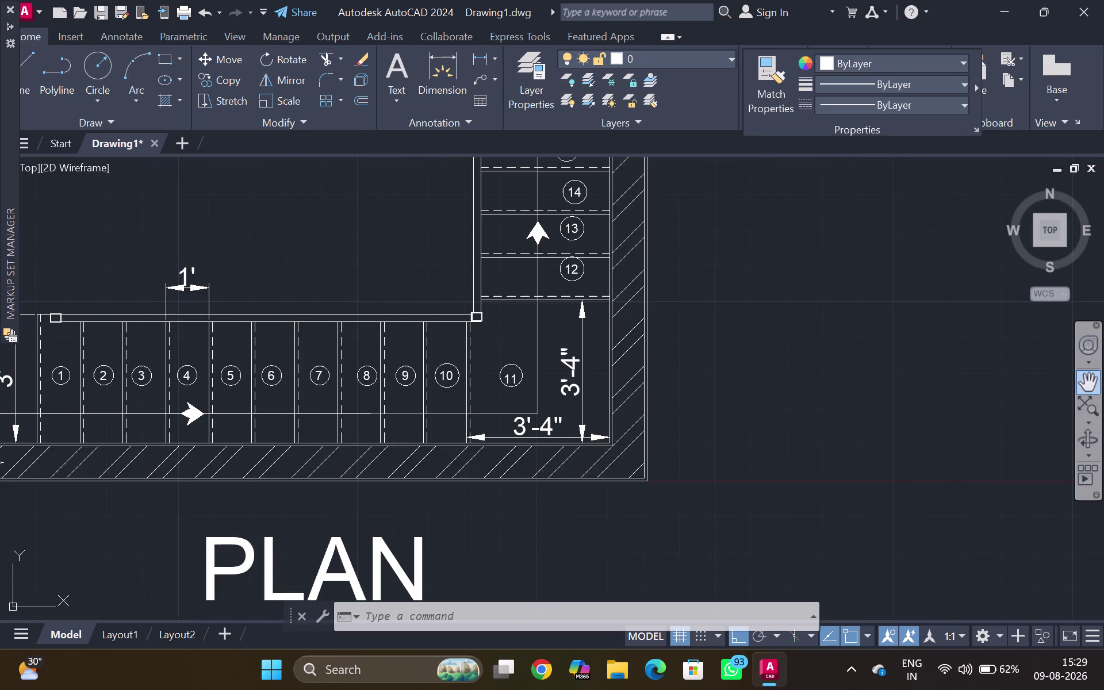
middle_drag(509, 313, 538, 312)
scroll(down, 3)
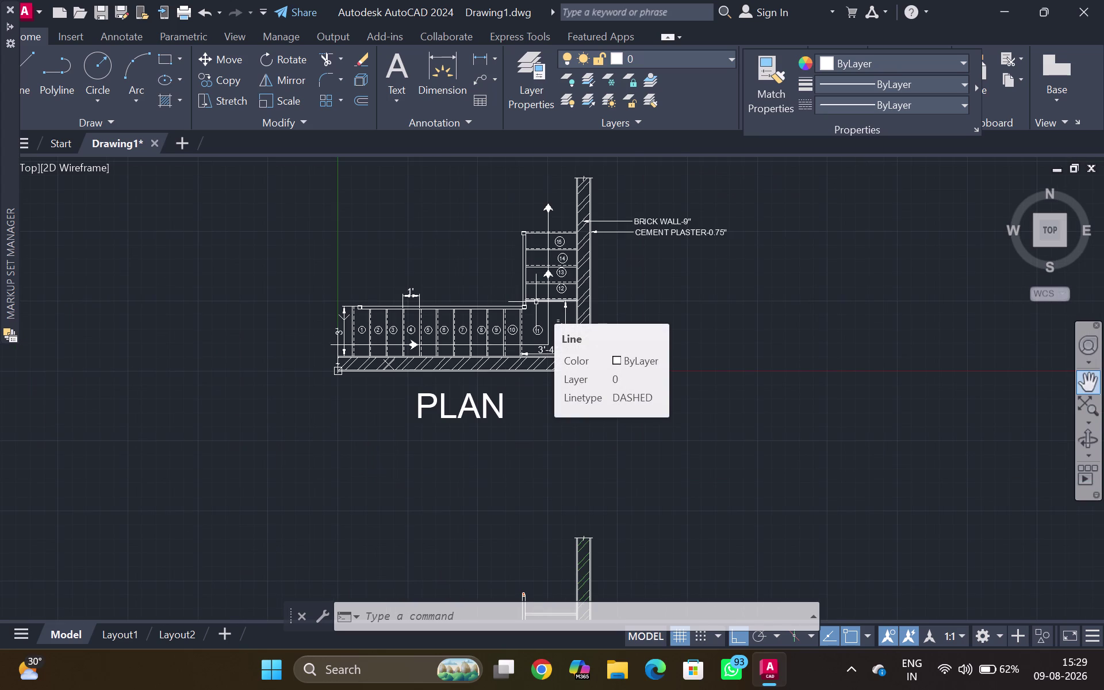
middle_drag(631, 277, 625, 290)
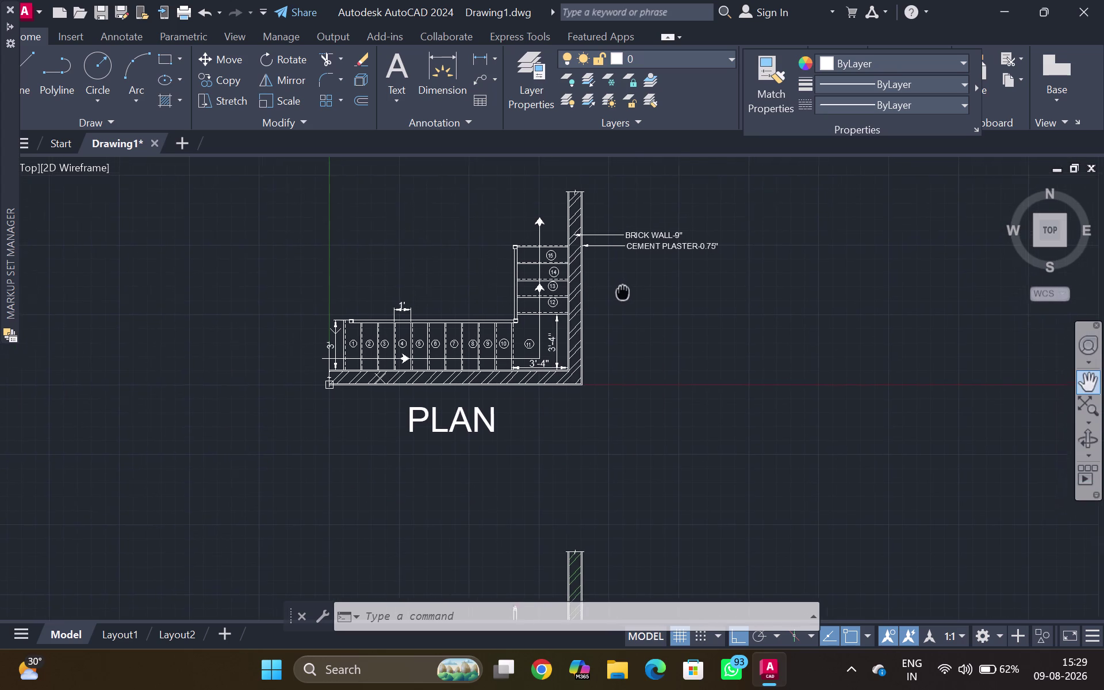
middle_drag(626, 290, 606, 312)
middle_click(607, 312)
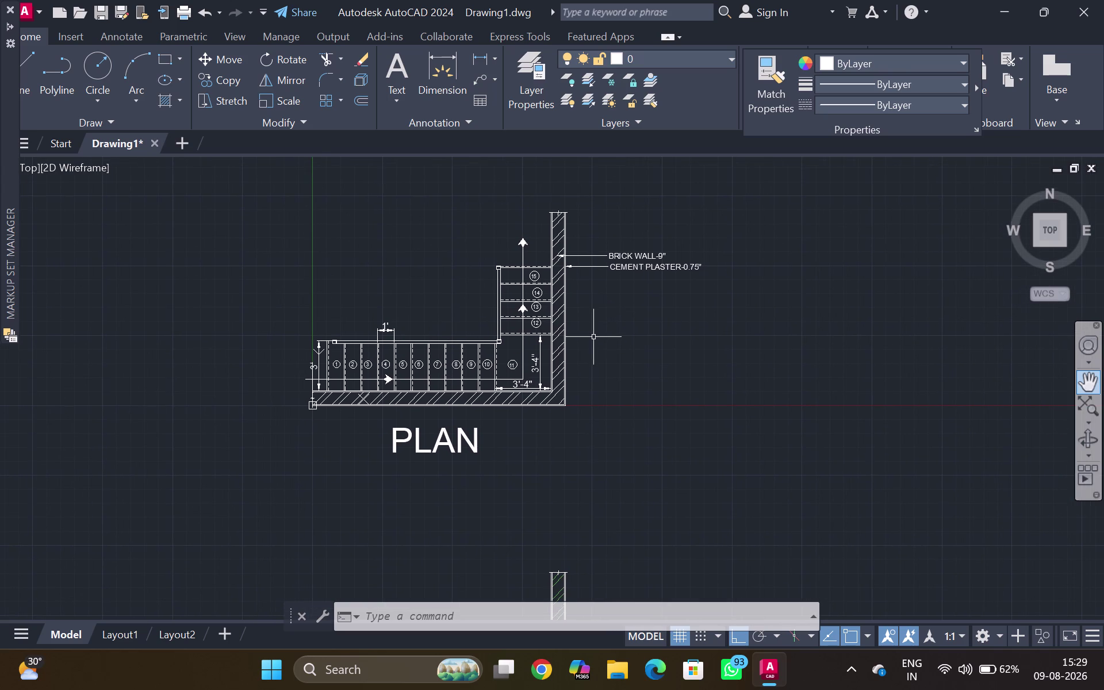
scroll(down, 3)
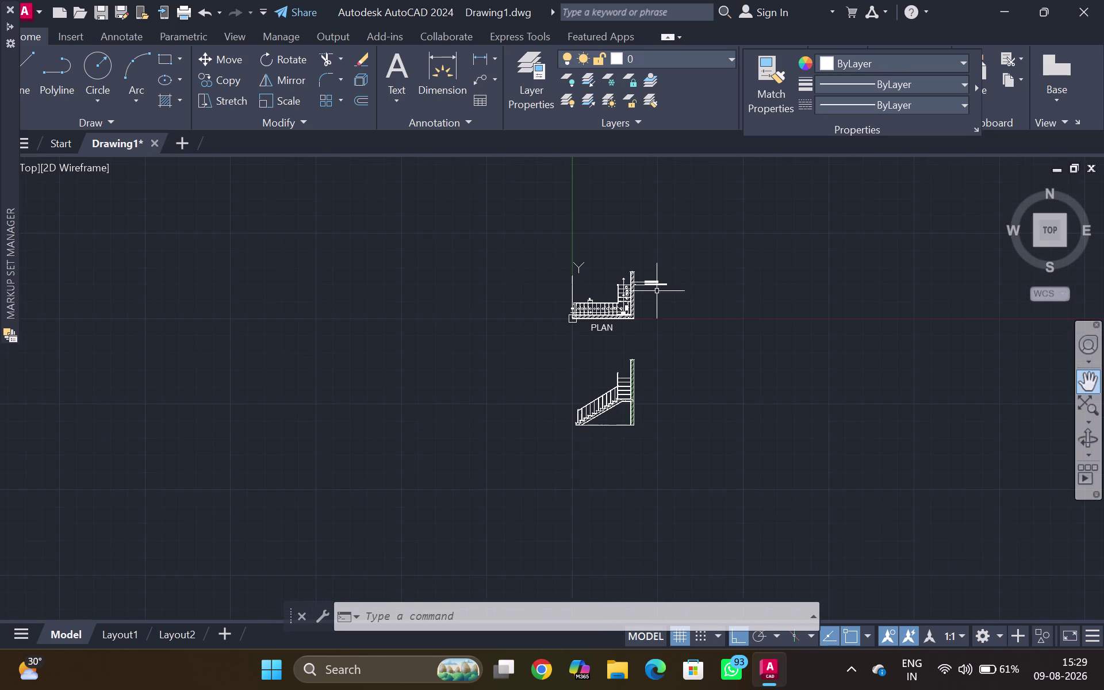
middle_click(682, 336)
scroll(up, 3)
scroll(up, 3)
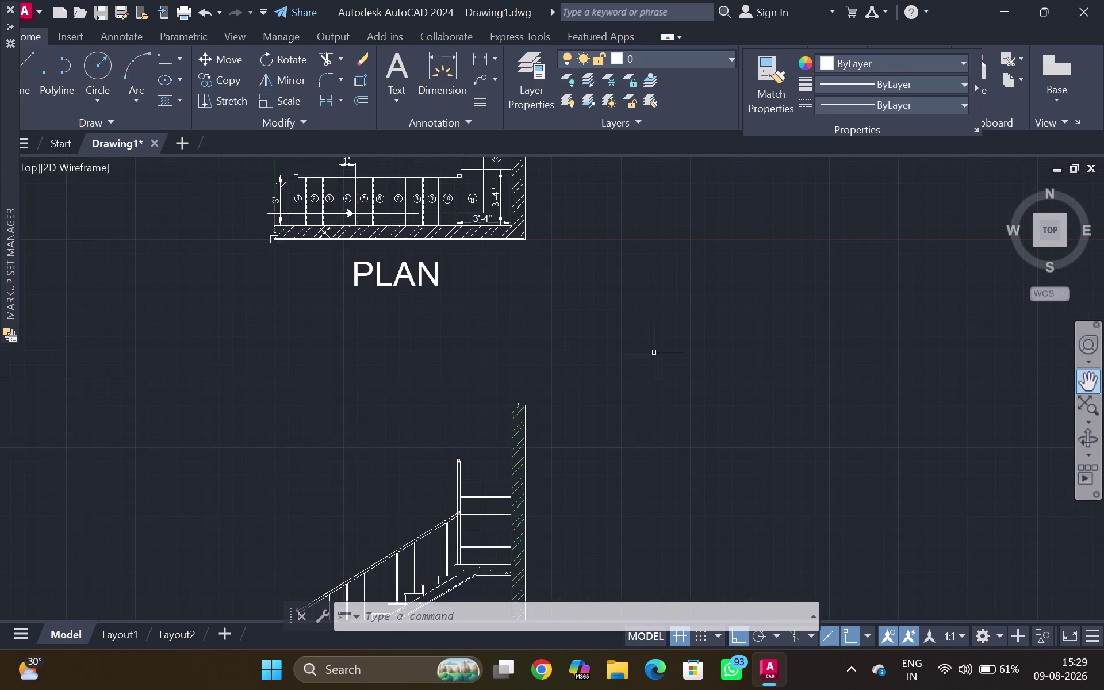
scroll(up, 3)
middle_drag(653, 352, 729, 347)
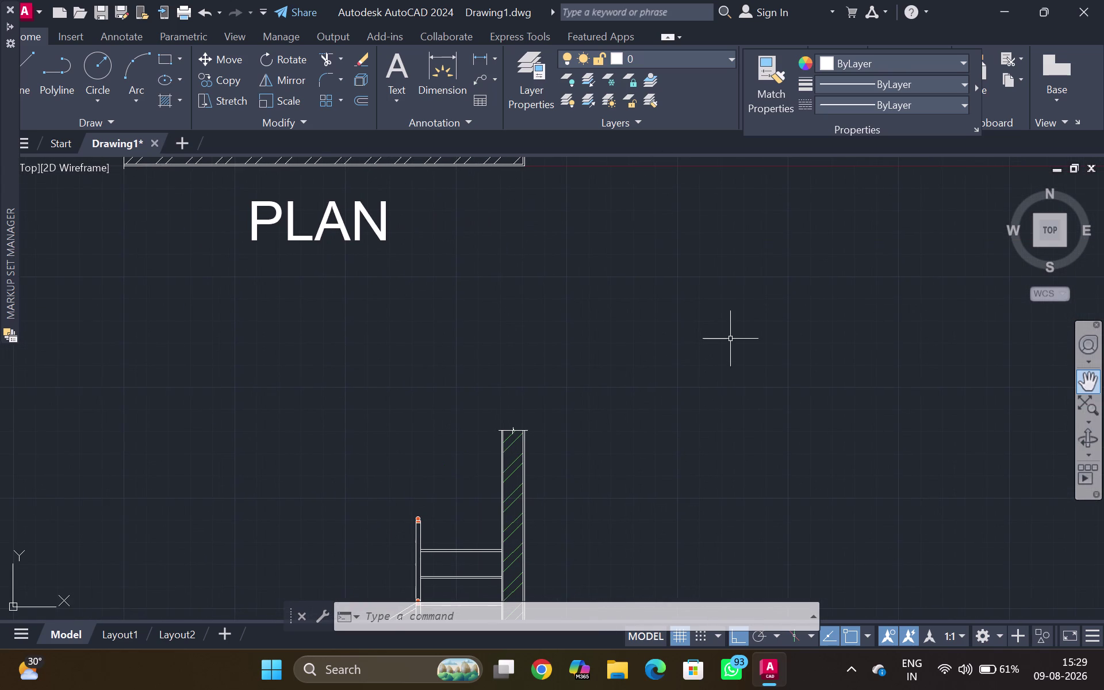
scroll(down, 3)
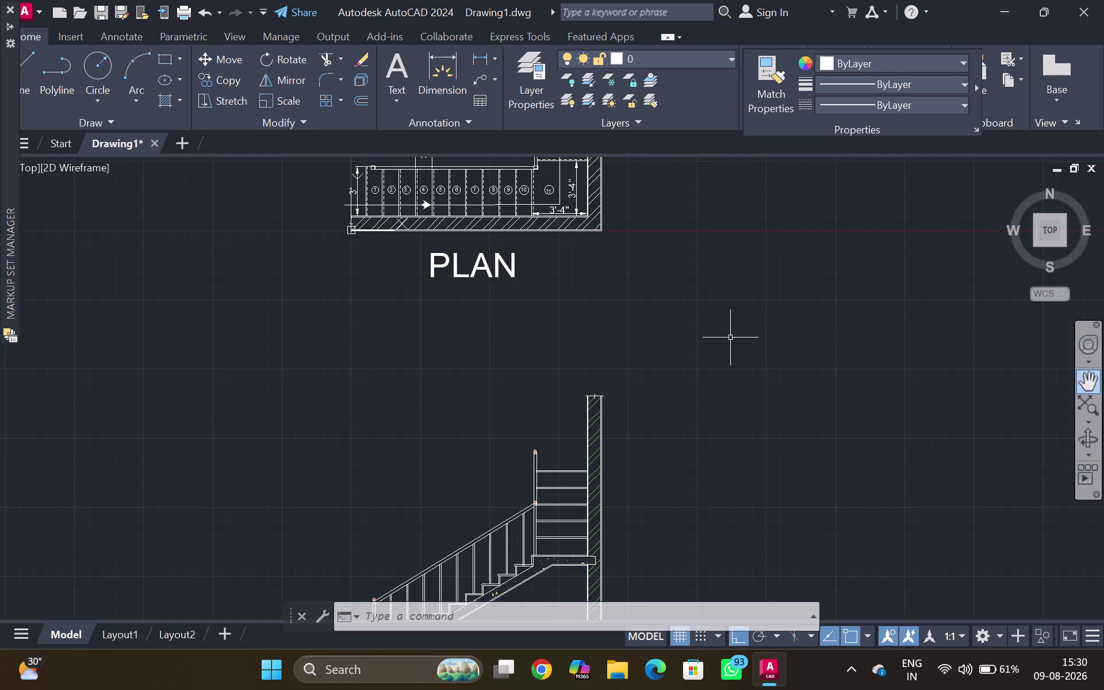
scroll(up, 3)
scroll(down, 3)
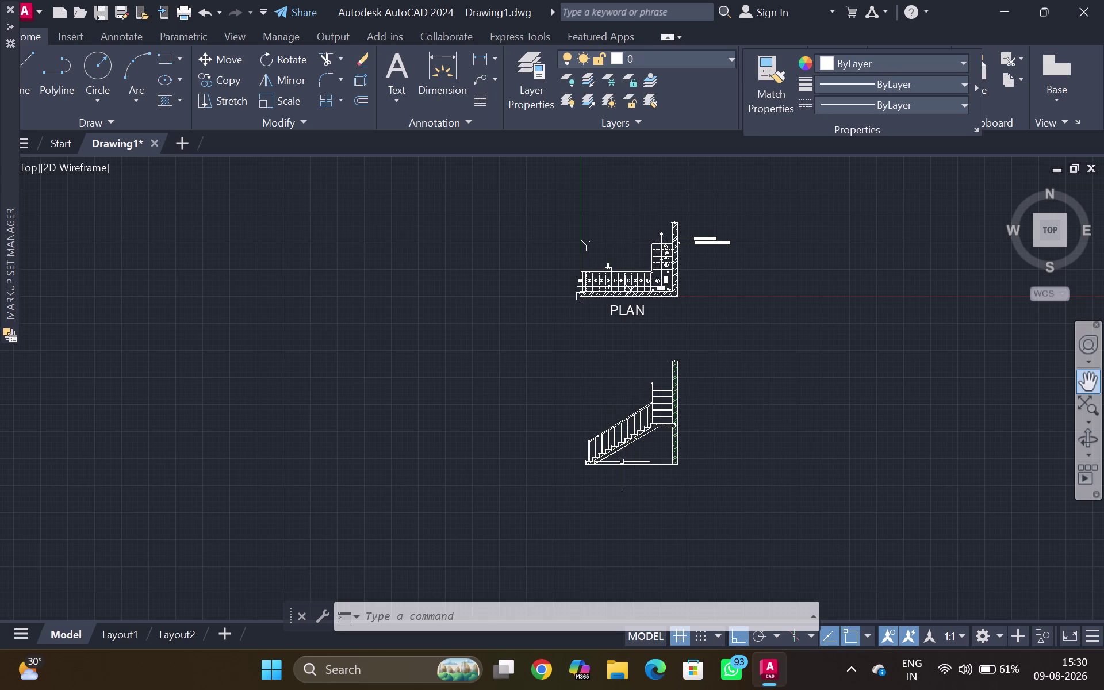
scroll(up, 3)
scroll(up, 3)
Zoom and pan over the section's wall-top break lines, railing and landing, then centre the section.
middle_drag(609, 421, 545, 366)
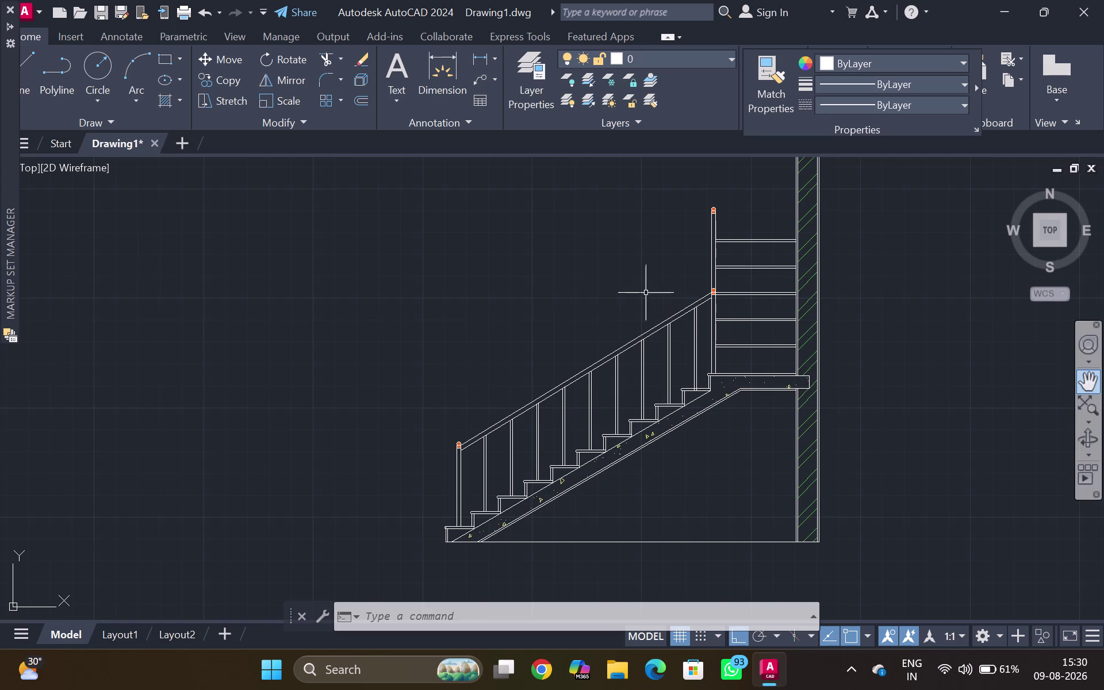
middle_drag(760, 359, 718, 276)
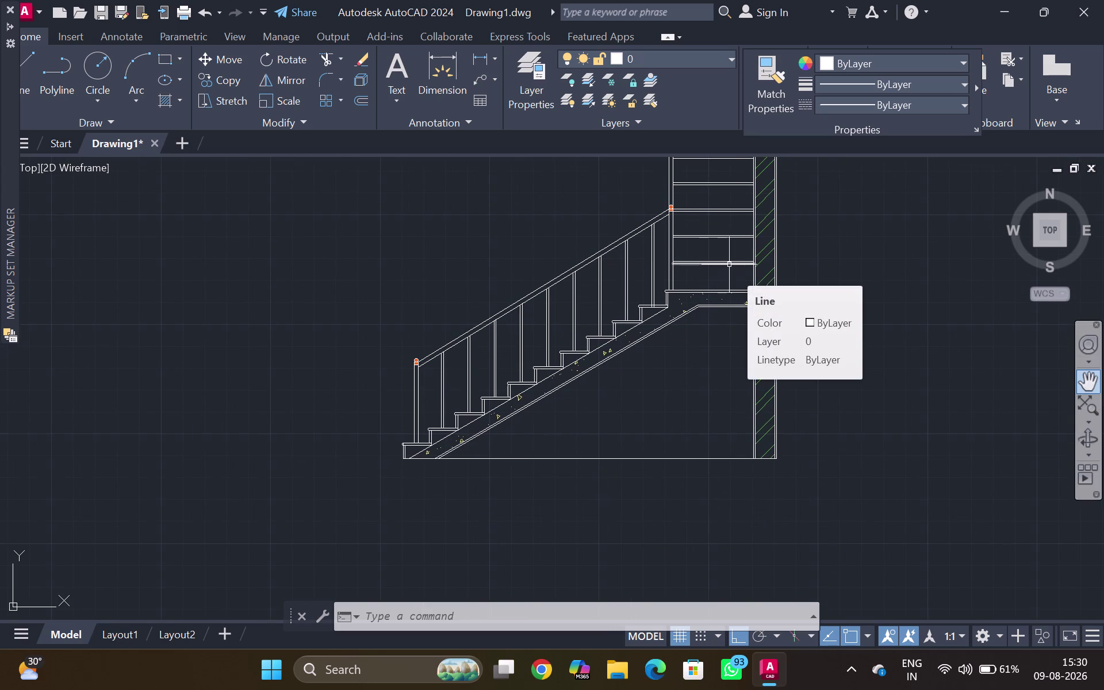
scroll(up, 3)
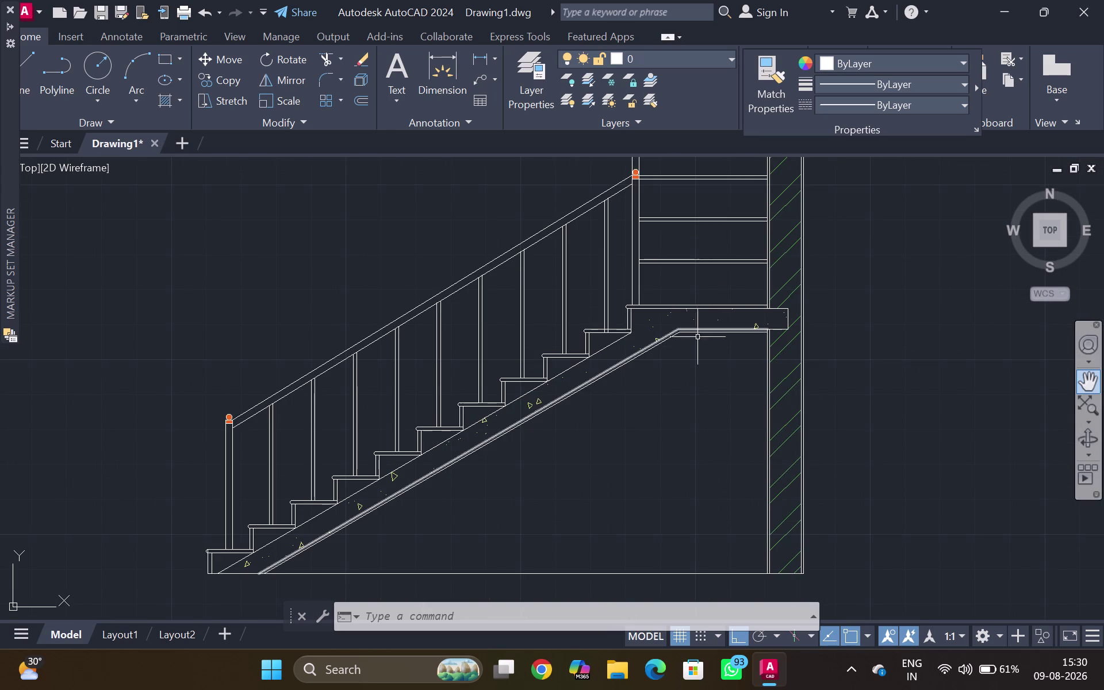
middle_drag(694, 345, 664, 300)
scroll(up, 3)
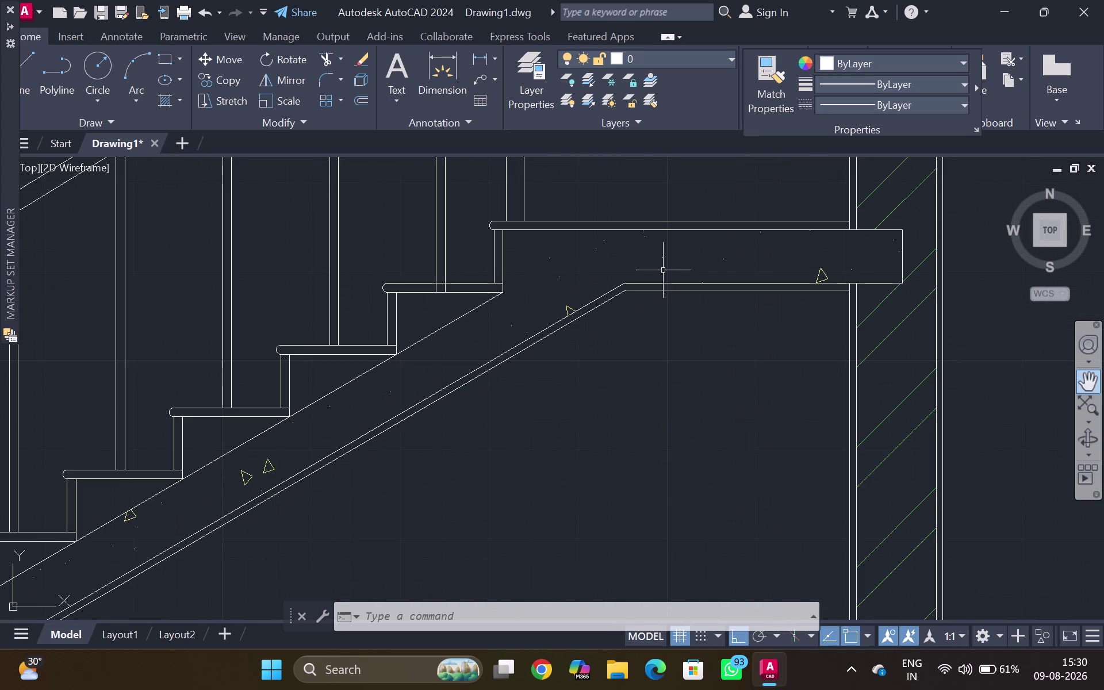
scroll(down, 3)
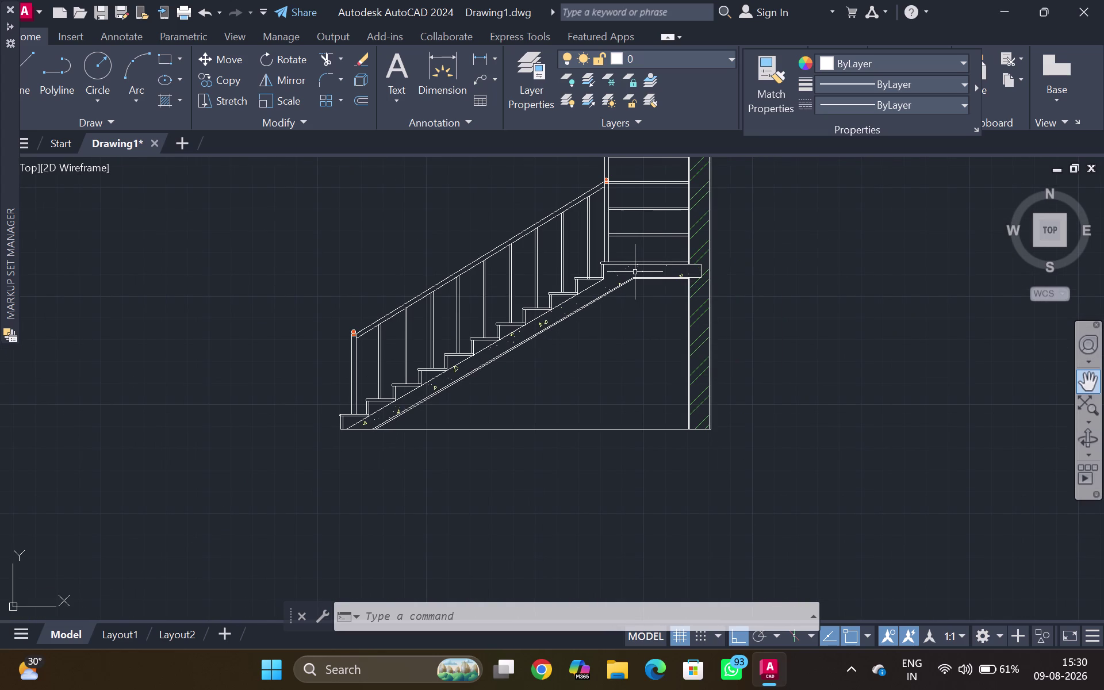
scroll(down, 3)
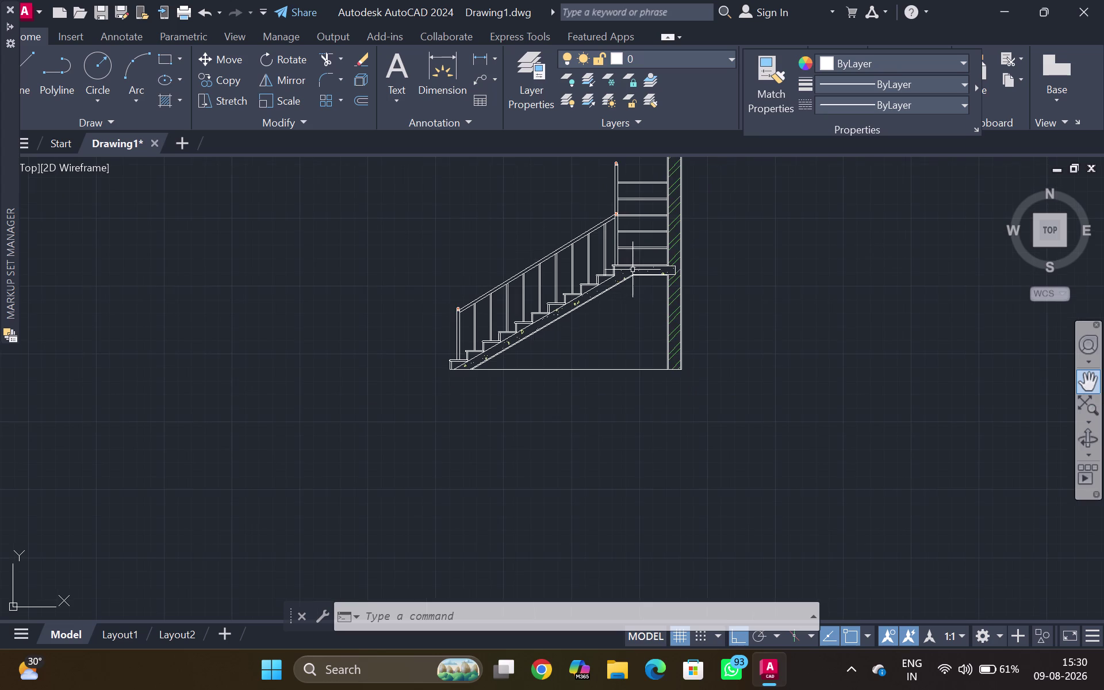
middle_drag(633, 269, 643, 229)
scroll(down, 3)
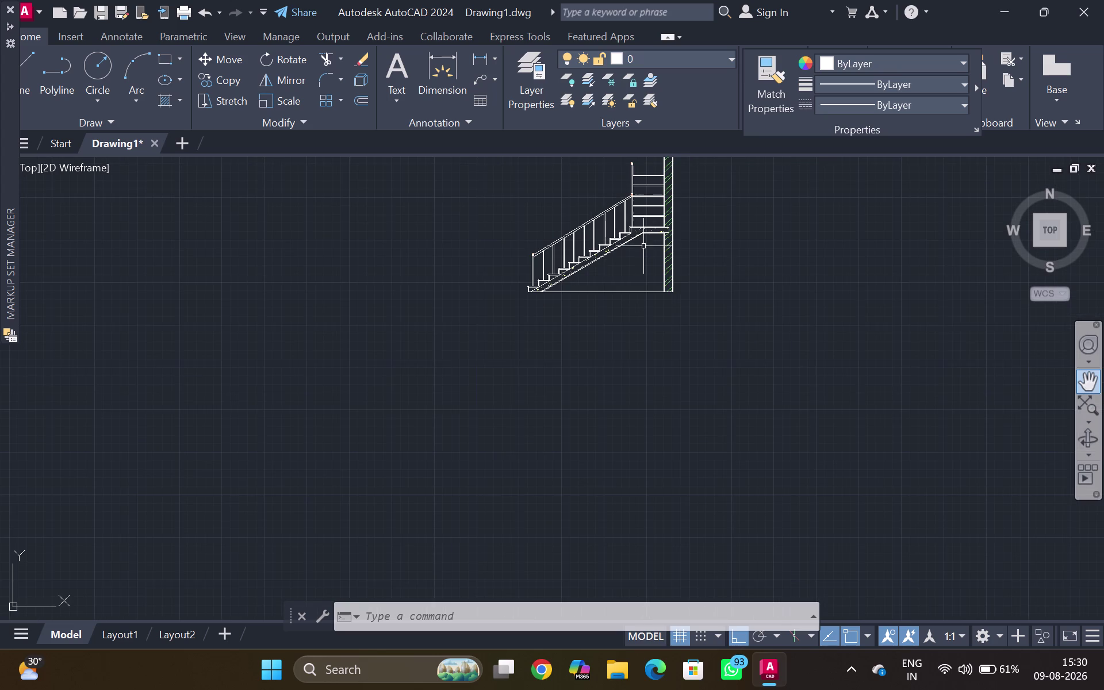
middle_drag(643, 252, 642, 277)
scroll(down, 3)
middle_drag(640, 255, 622, 310)
scroll(up, 3)
middle_click(648, 230)
scroll(up, 3)
scroll(up, 3)
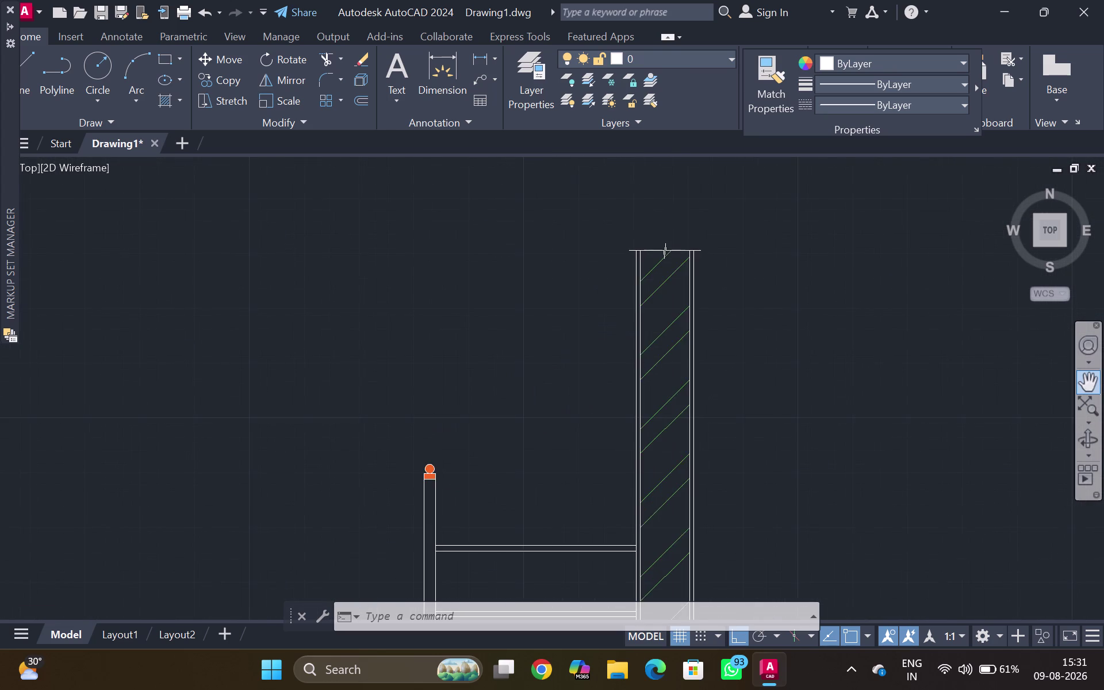
middle_drag(650, 230, 609, 264)
scroll(up, 3)
scroll(up, 3)
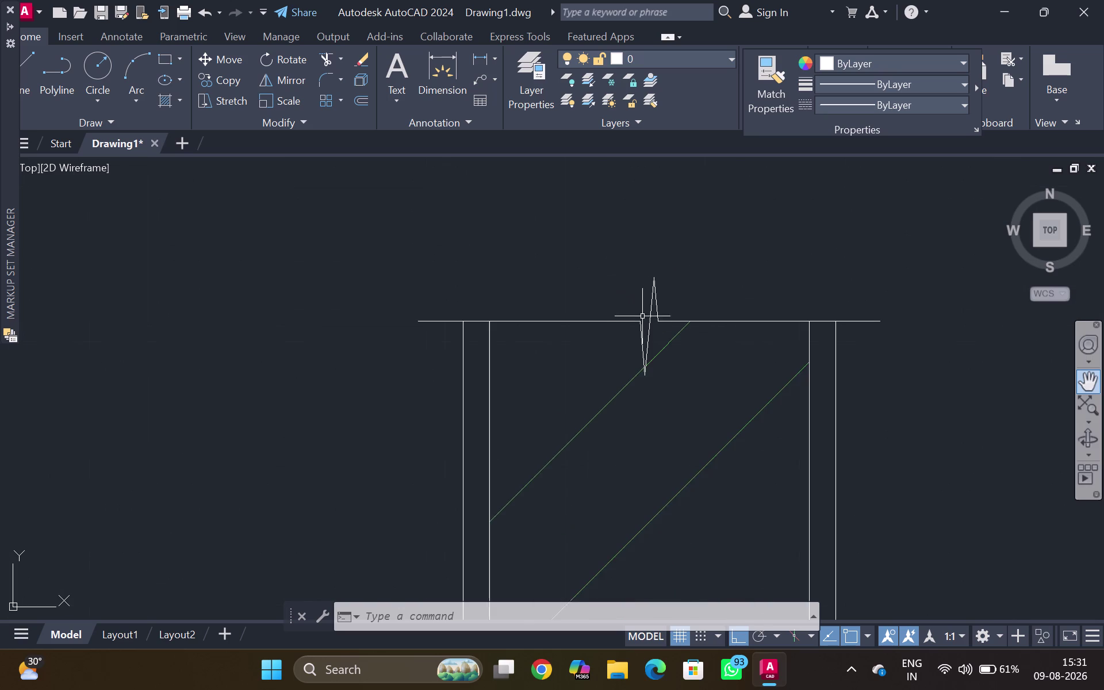
middle_drag(642, 316, 607, 327)
scroll(up, 3)
middle_drag(596, 308, 563, 317)
scroll(up, 3)
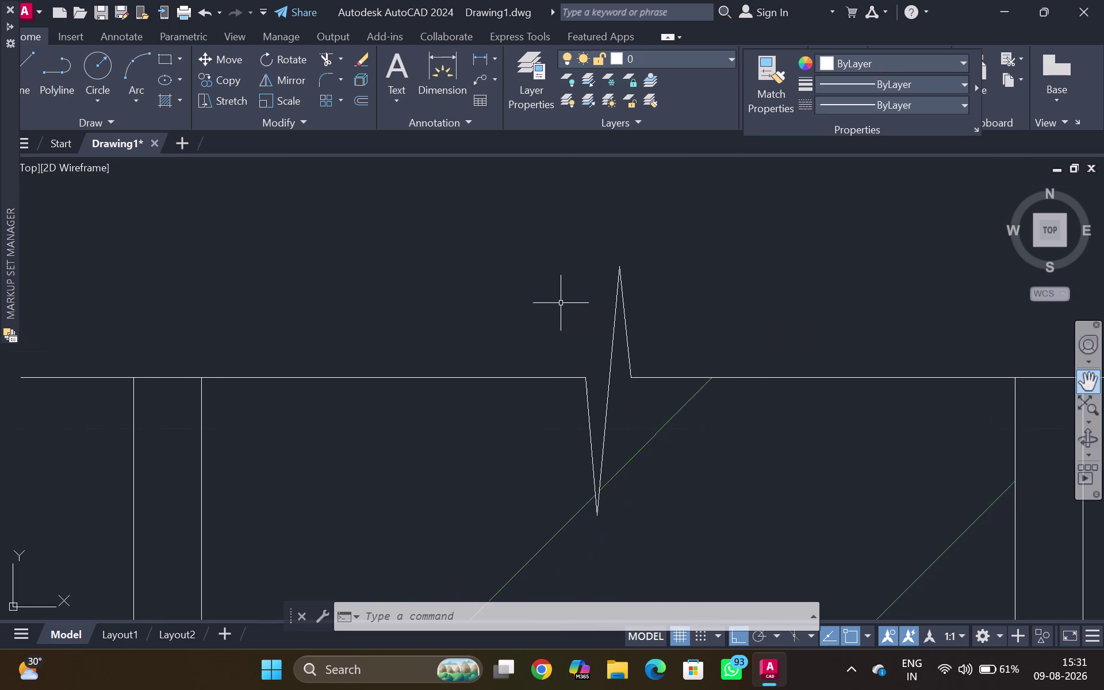
scroll(down, 3)
middle_drag(557, 296, 555, 231)
scroll(up, 3)
scroll(down, 3)
middle_drag(548, 378, 518, 218)
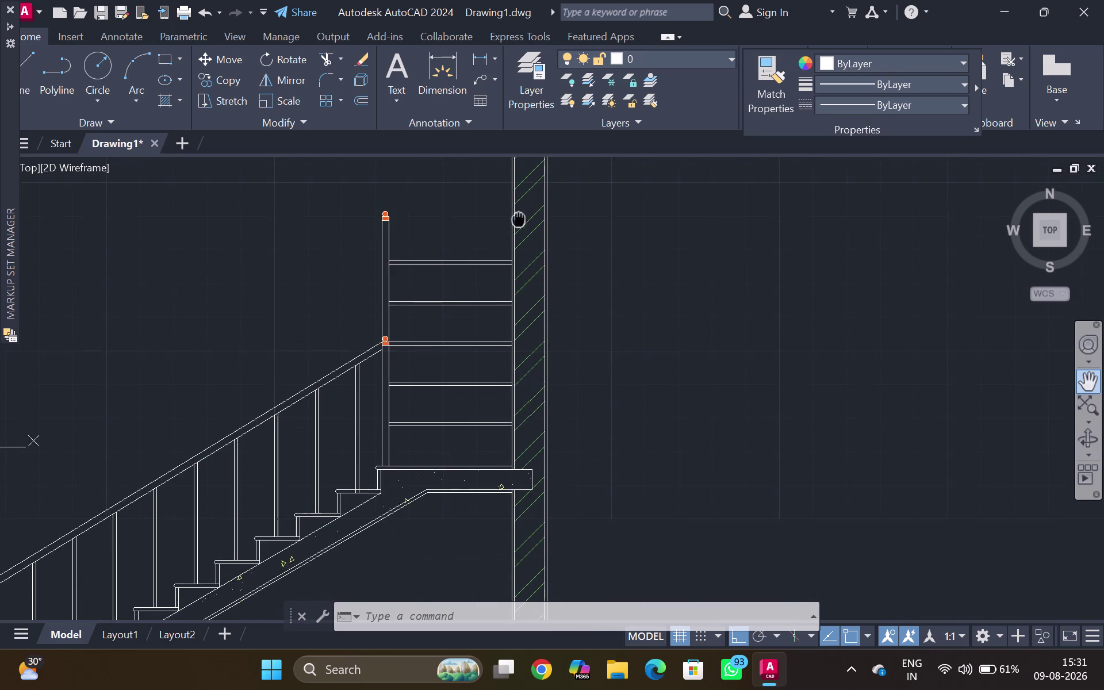
scroll(down, 3)
middle_drag(516, 315, 524, 159)
scroll(up, 3)
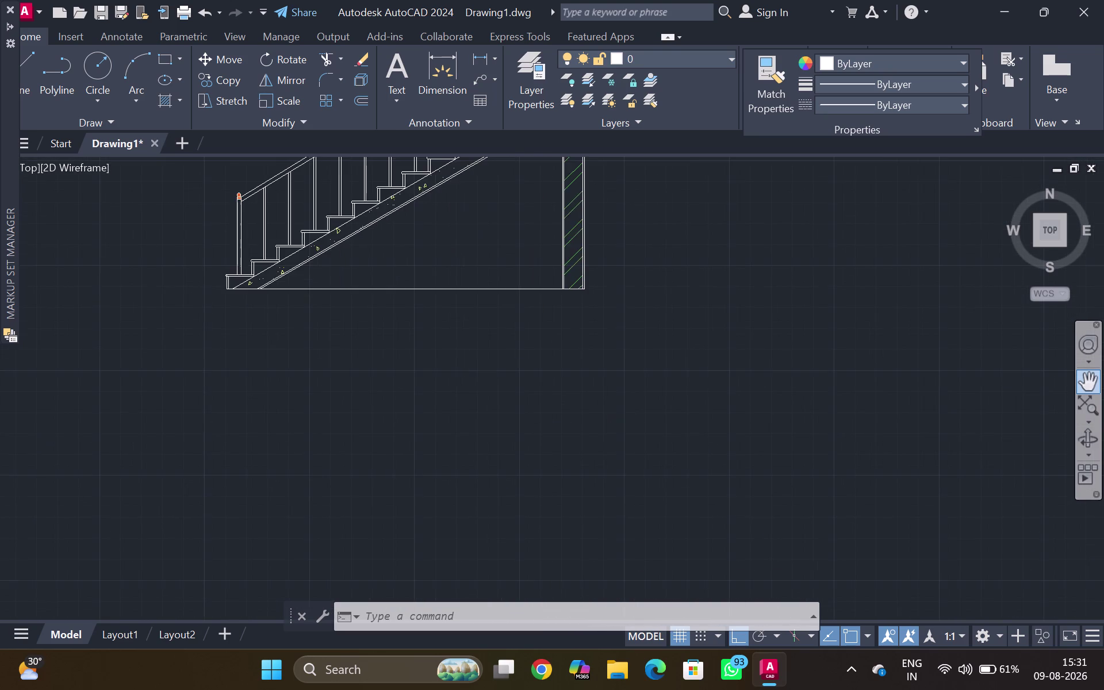
middle_drag(468, 344, 476, 408)
scroll(down, 3)
middle_drag(472, 371, 469, 445)
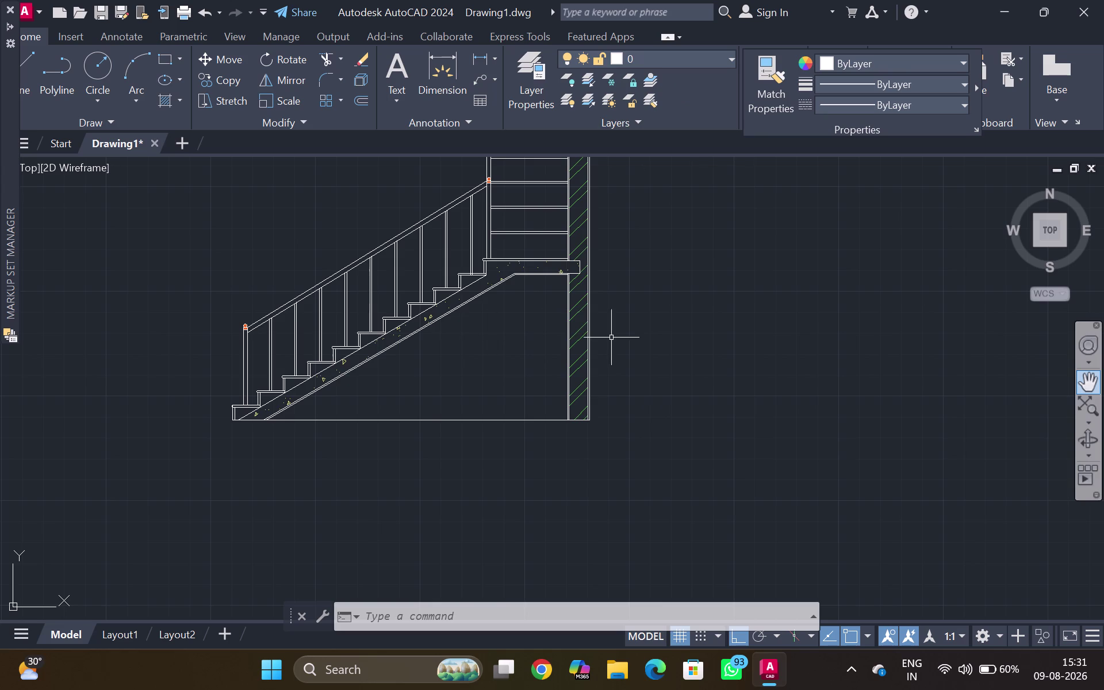
middle_drag(505, 308, 430, 410)
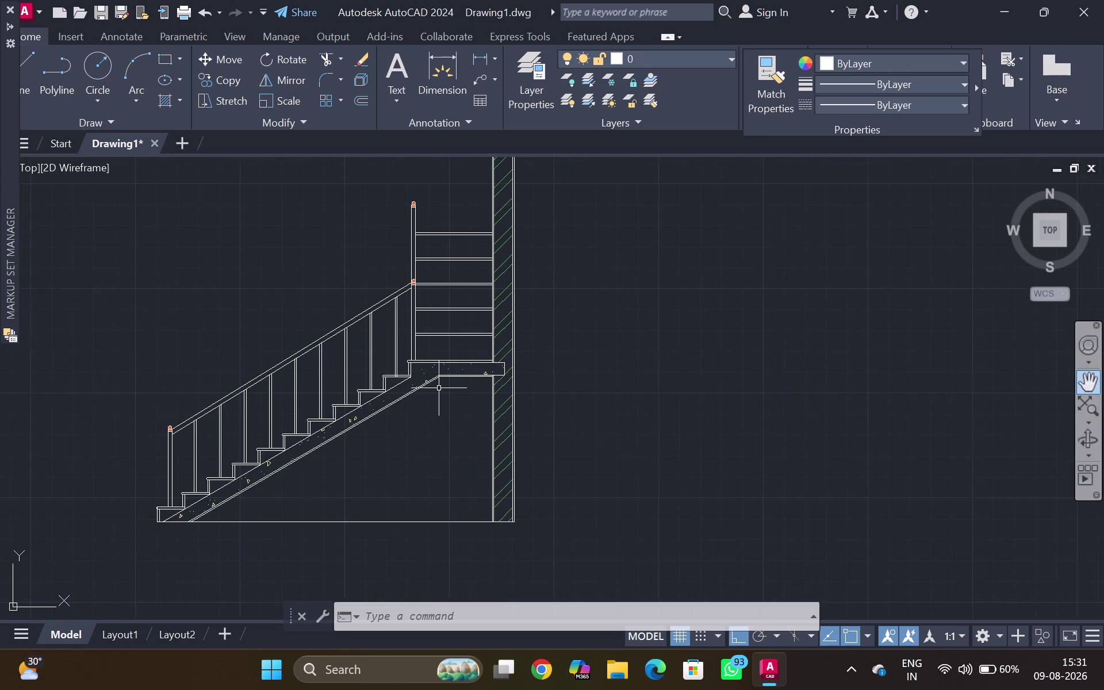
scroll(down, 3)
middle_drag(440, 387, 405, 407)
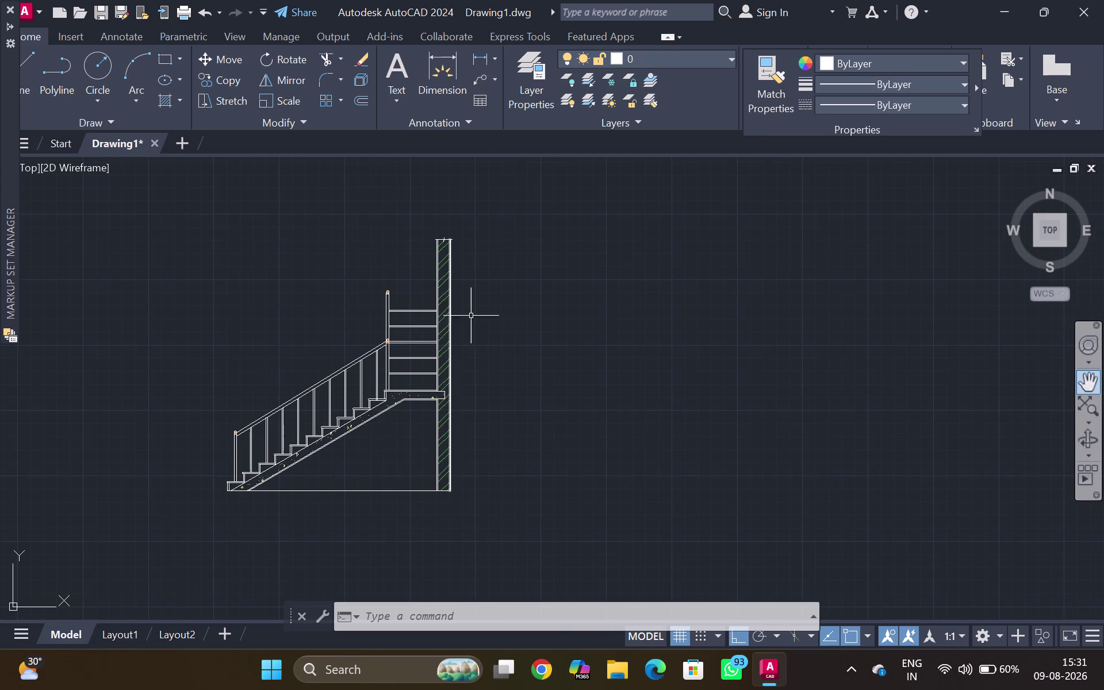
middle_drag(467, 241, 484, 204)
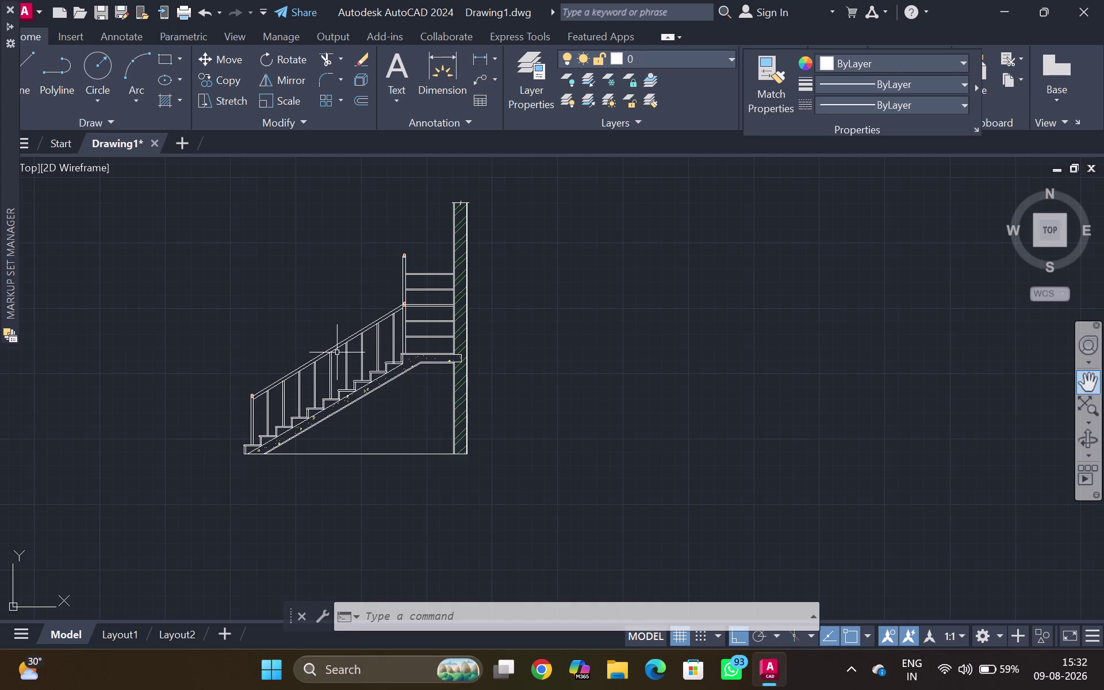
key(space)
key(space)
key(space)
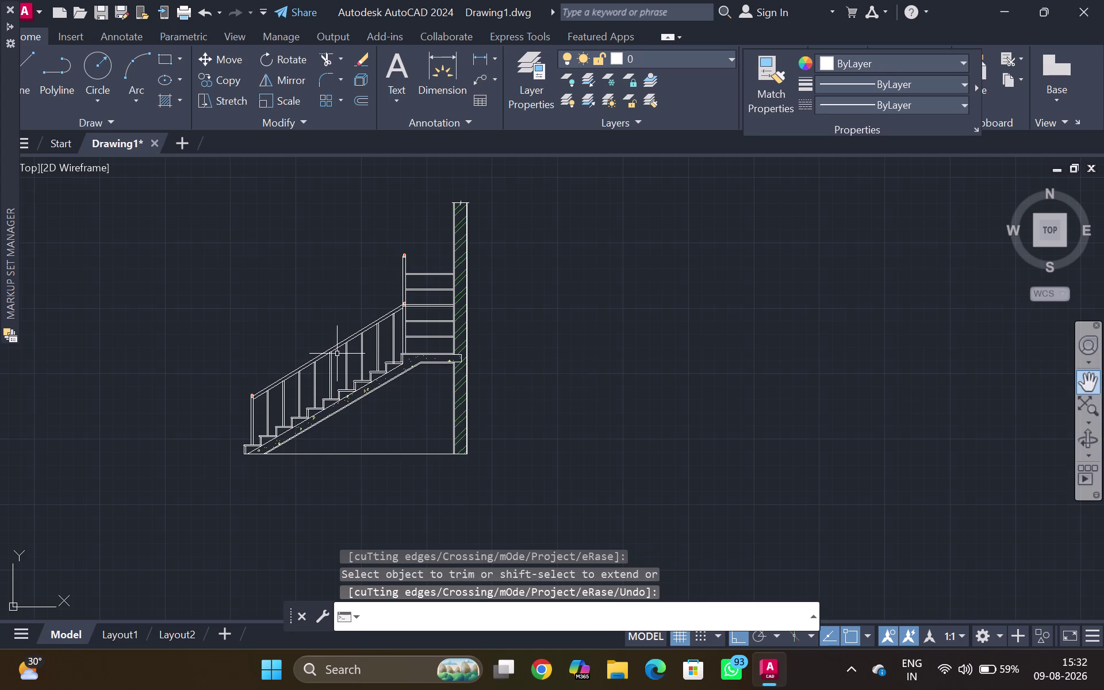
key(space)
key(space)
key(space)
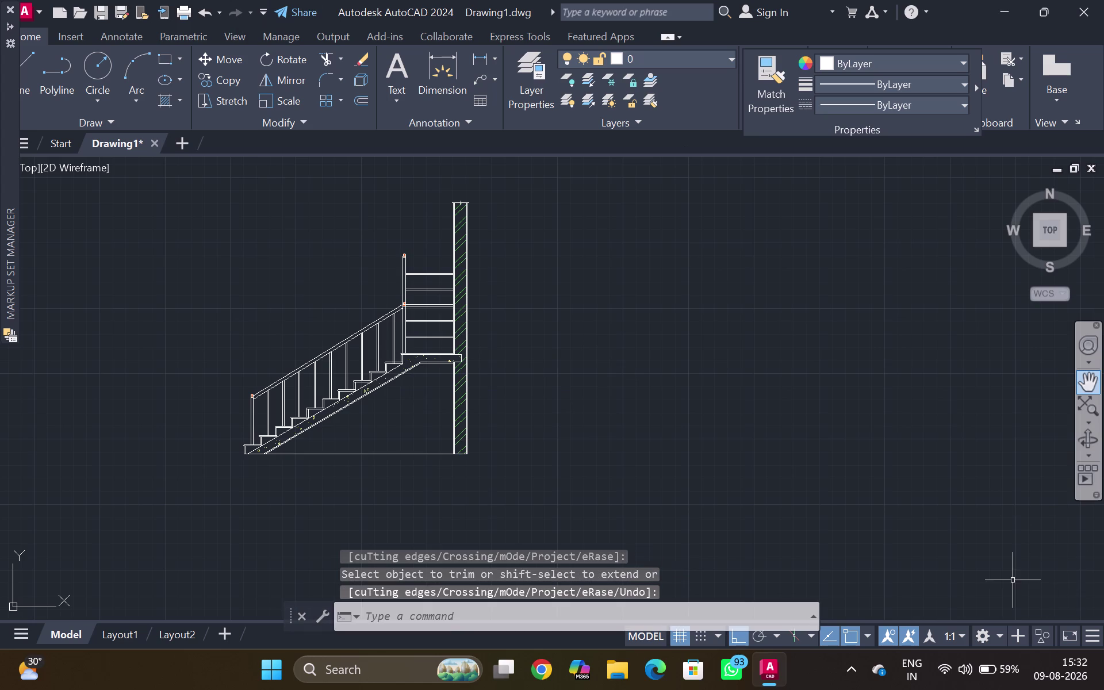
key(space)
key(space)
key(space)
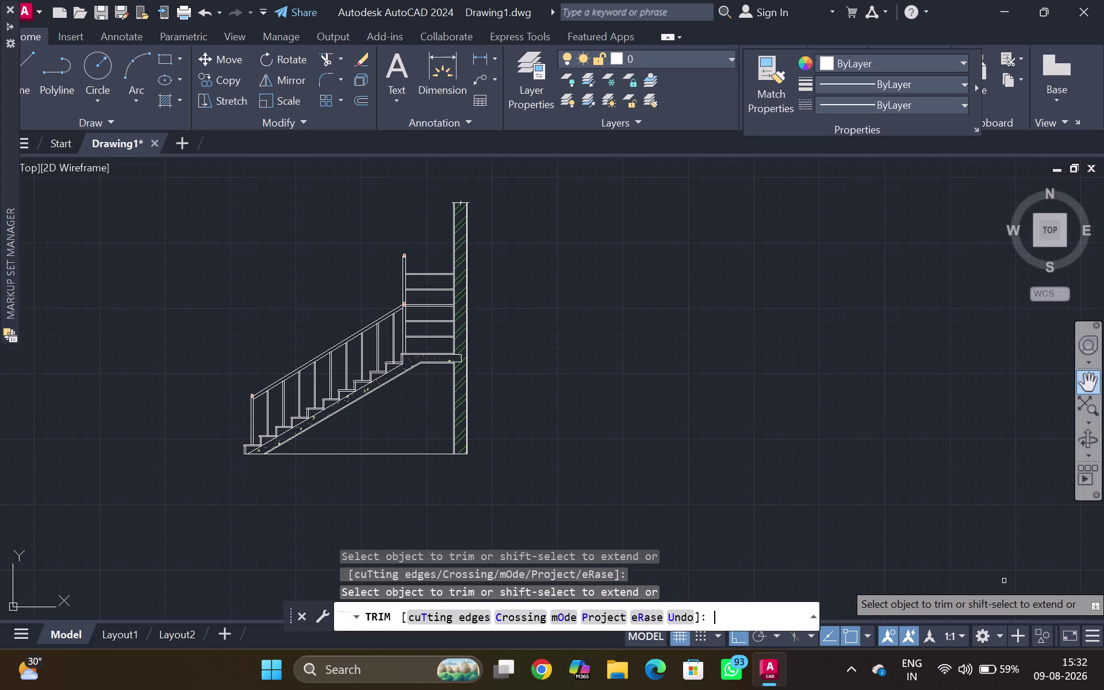
key(space)
key(Escape)
key(Escape)
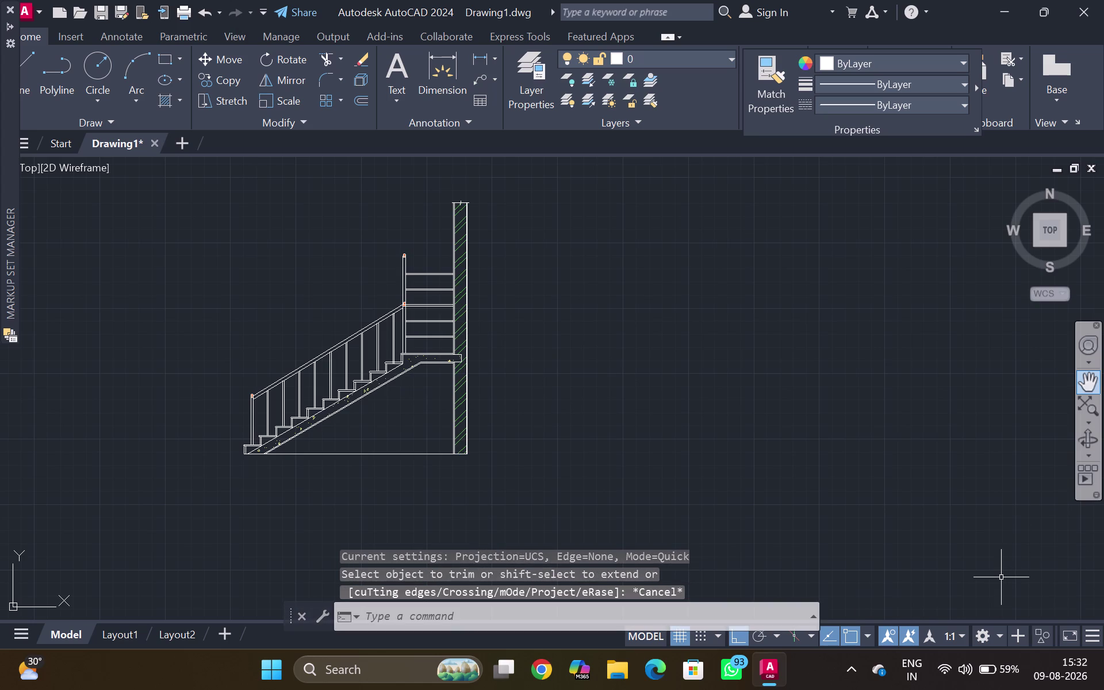
key(Escape)
key(Escape)
key(Escape)
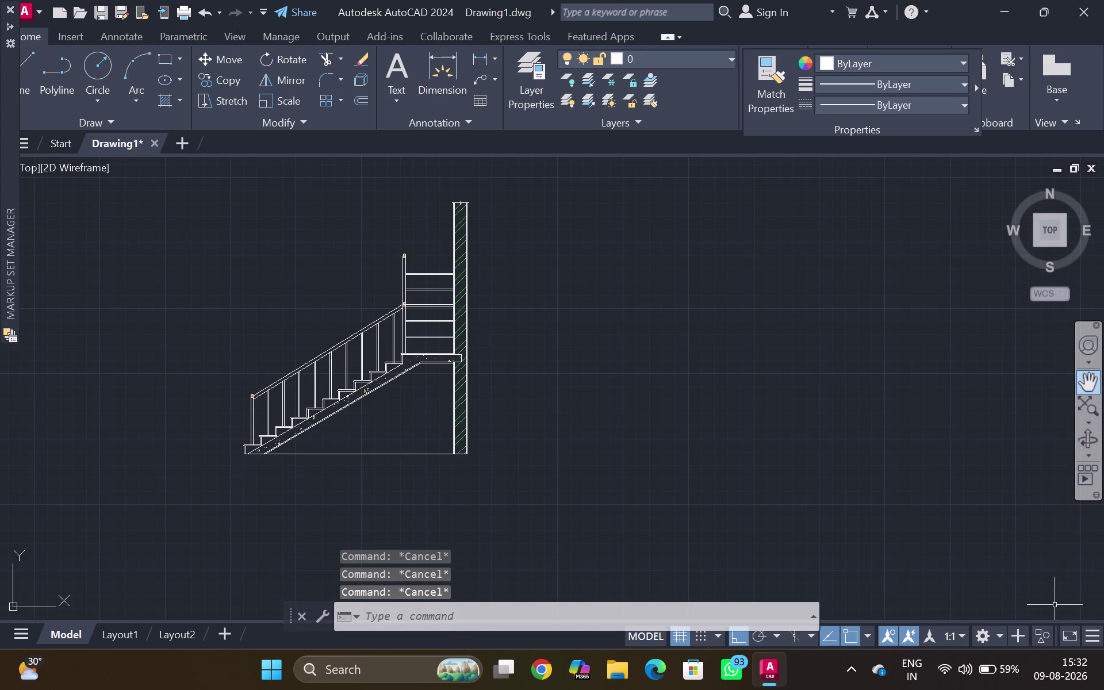
key(Right)
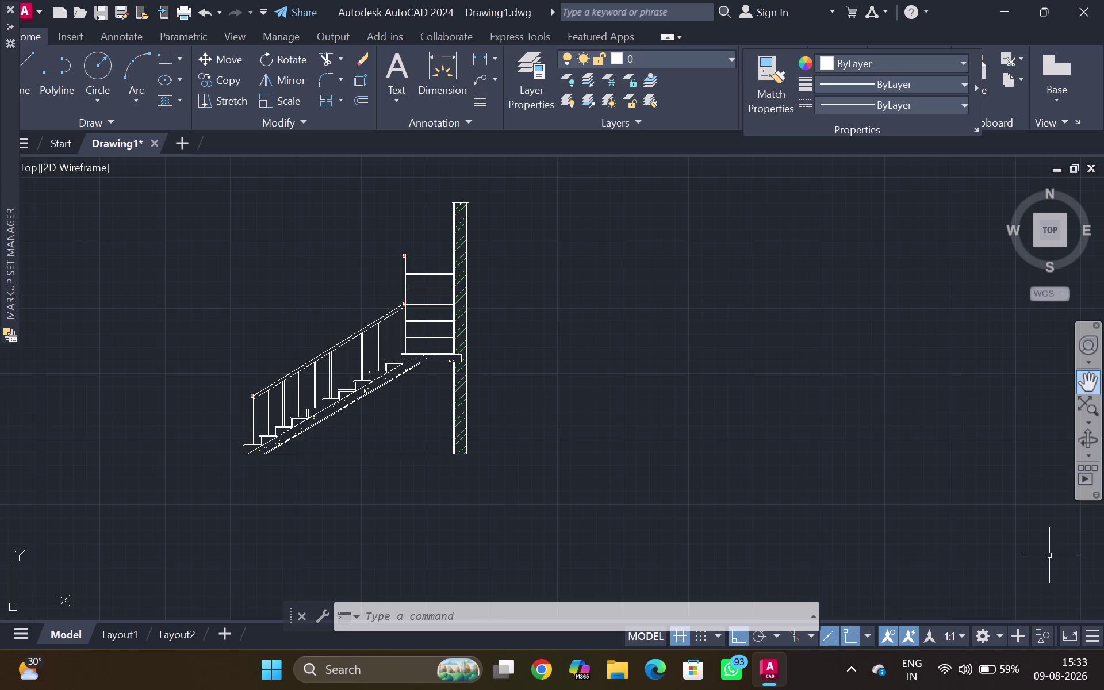
key(space)
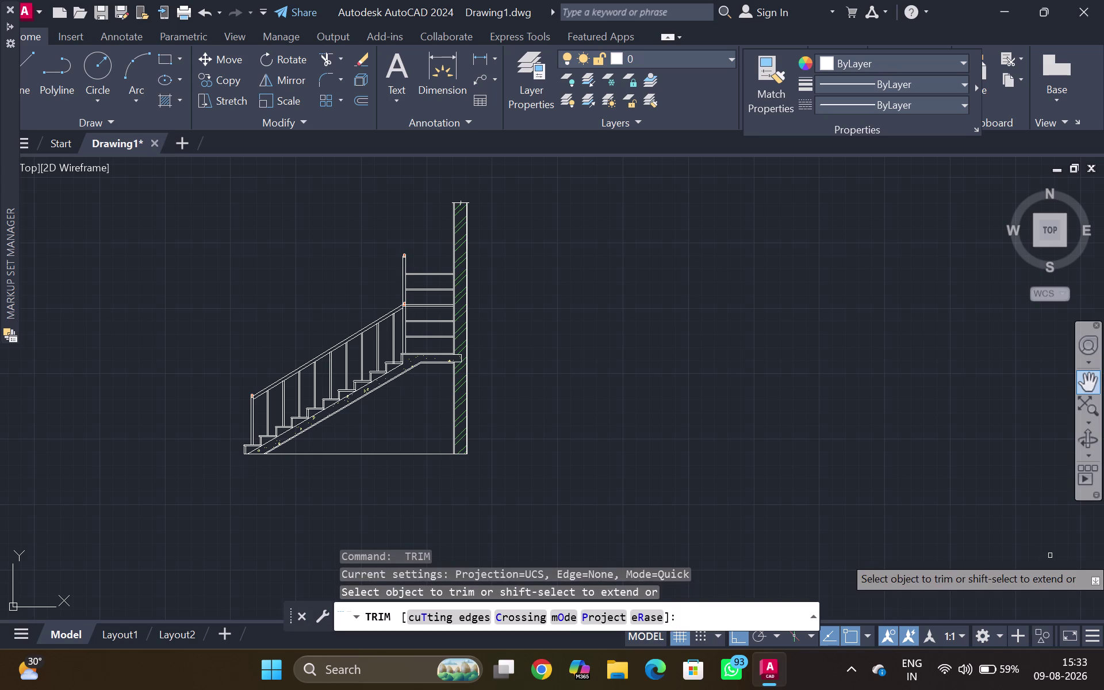
key(space)
key(space)
key(space)
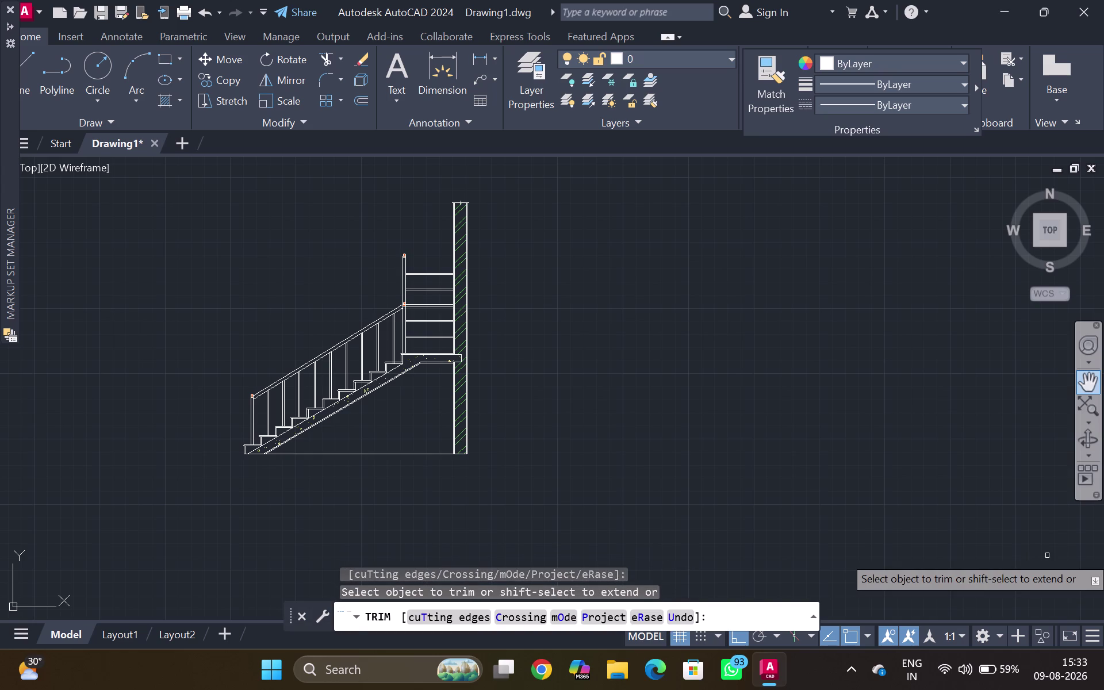
key(BackSpace)
text(GH)
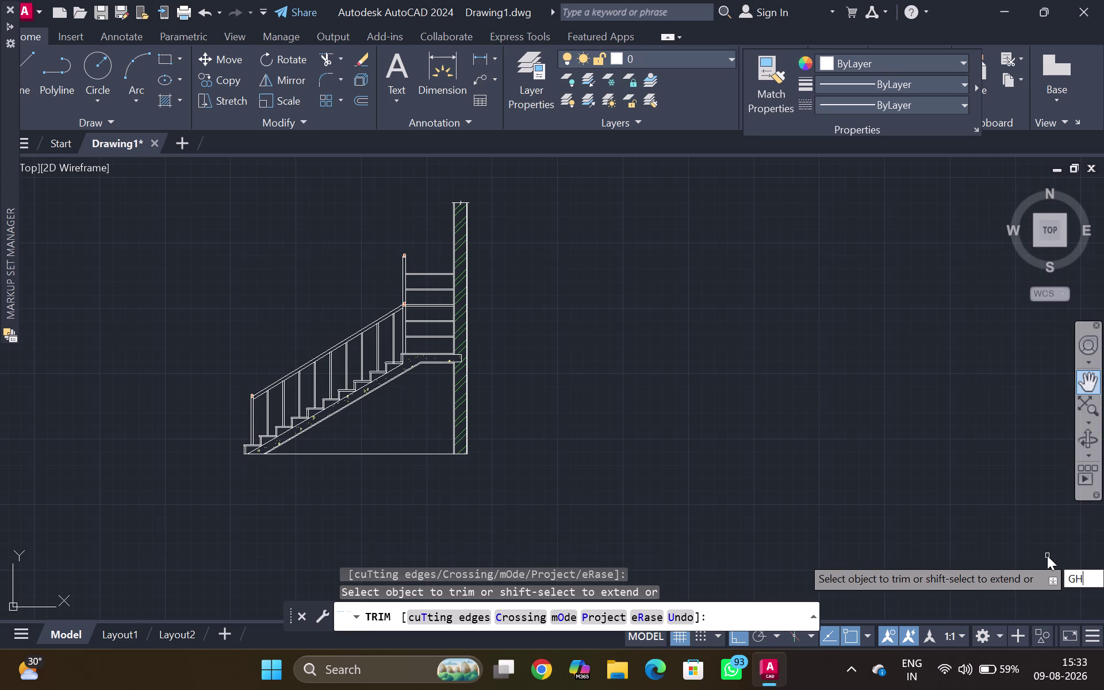
key(Escape)
key(Escape)
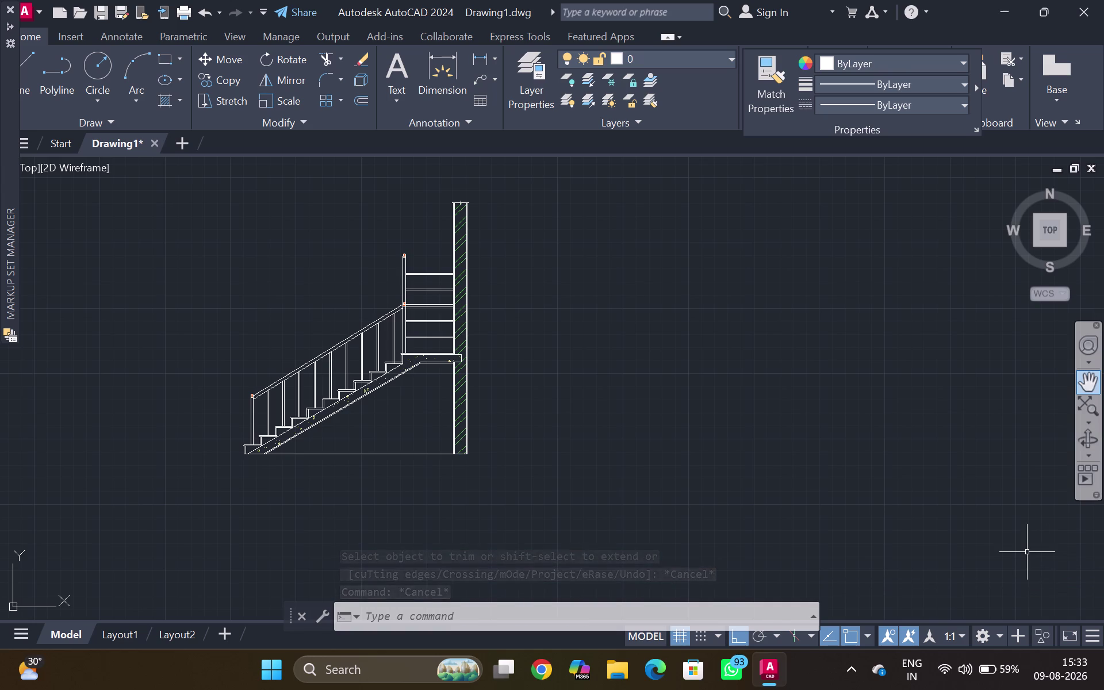
text("|)
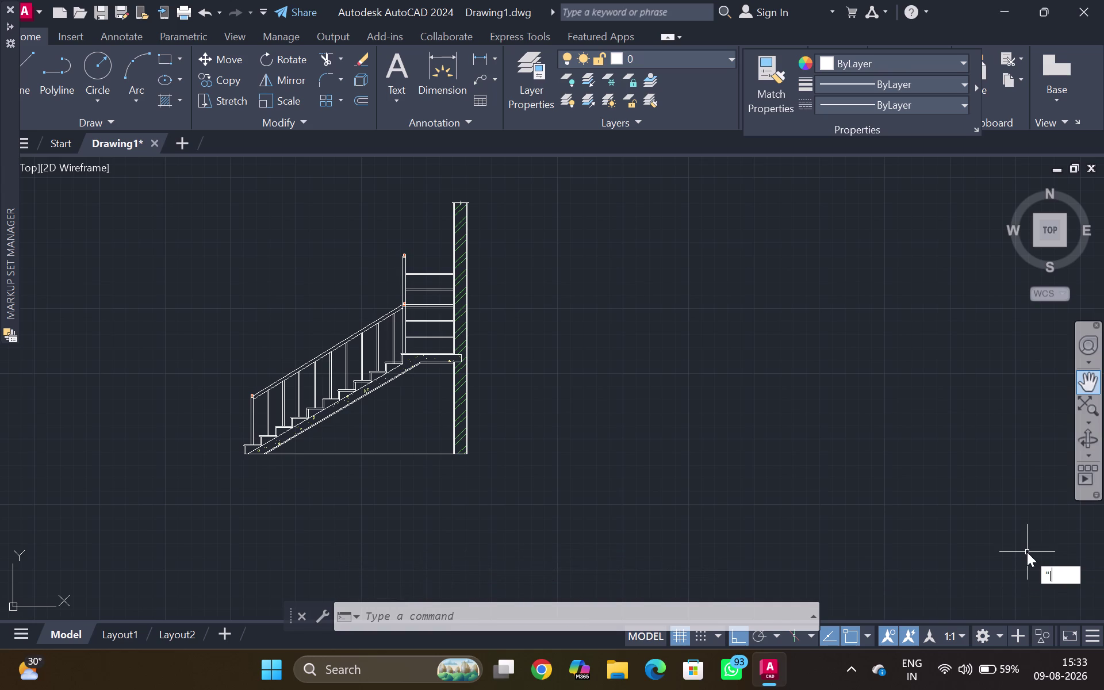
text("|)
text("|)
text(GV)
key(space)
key(space)
key(space)
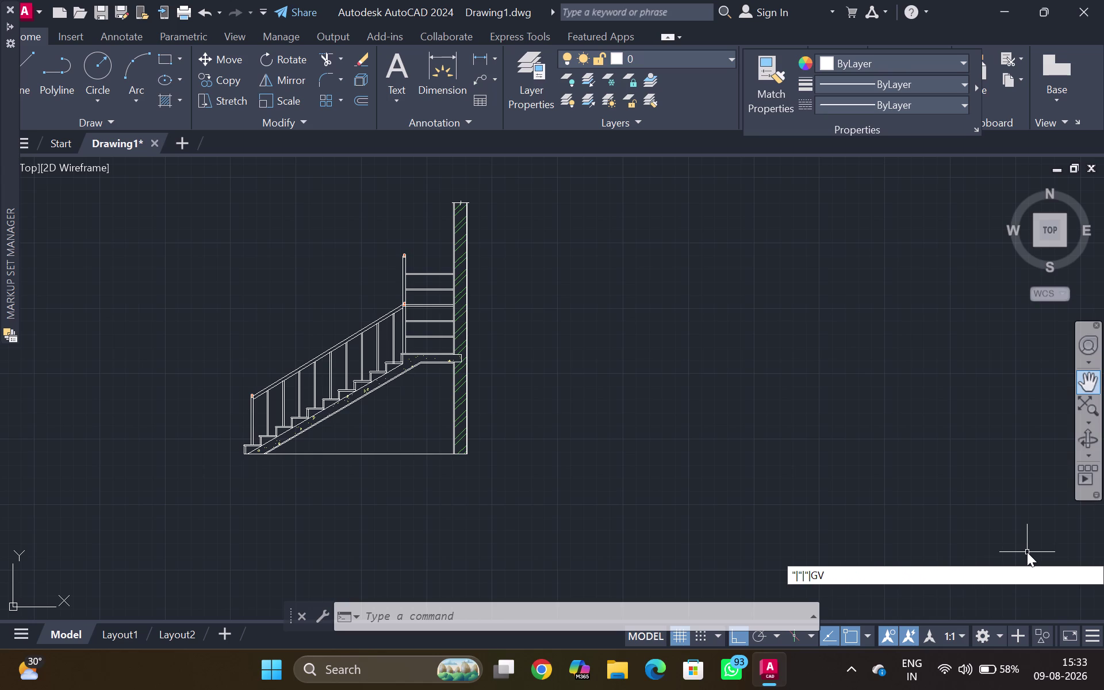
key(Escape)
key(Escape)
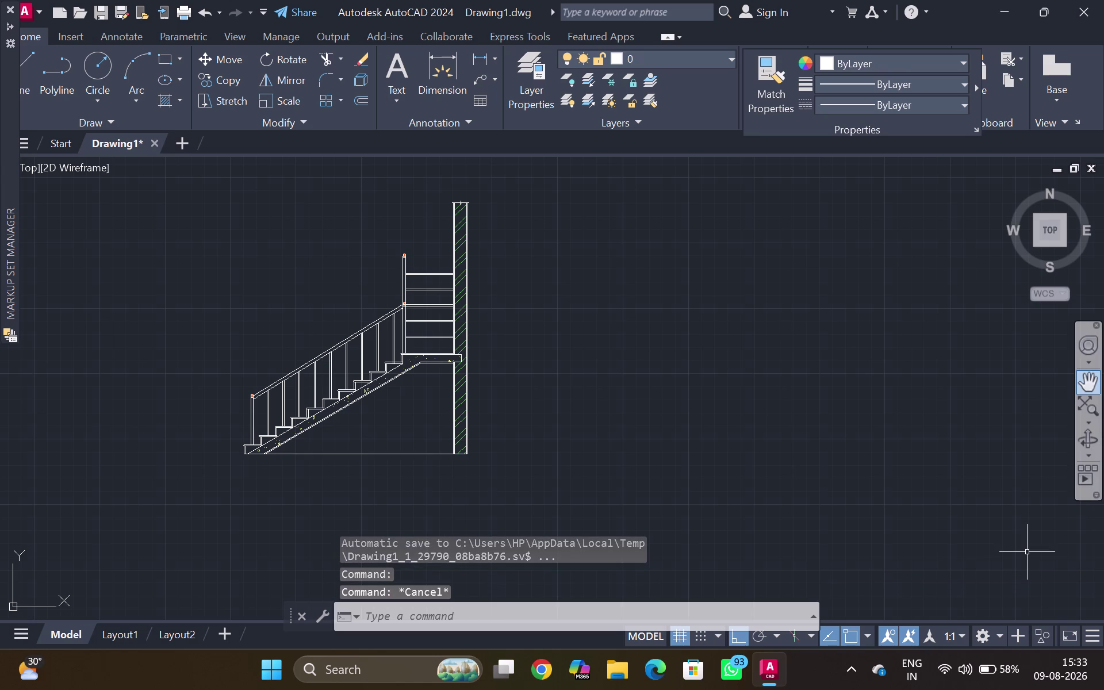
key(space)
key(space)
key(space)
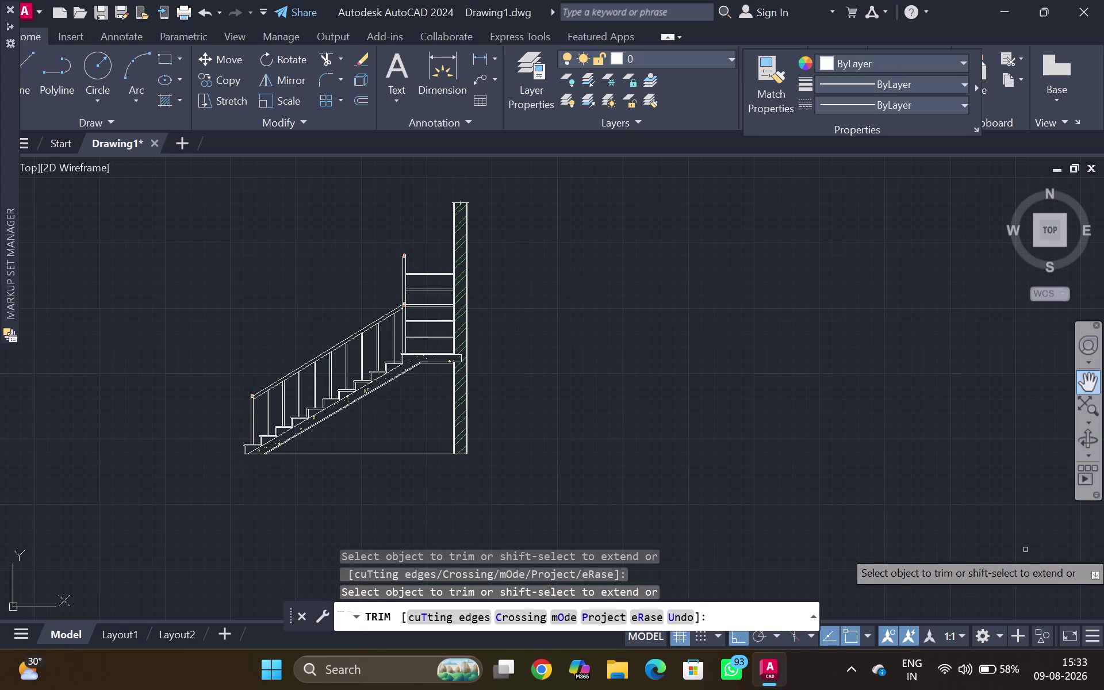
key(Escape)
key(Escape)
key(Escape)
key(Escape)
key(Escape)
key(Escape)
key(Escape)
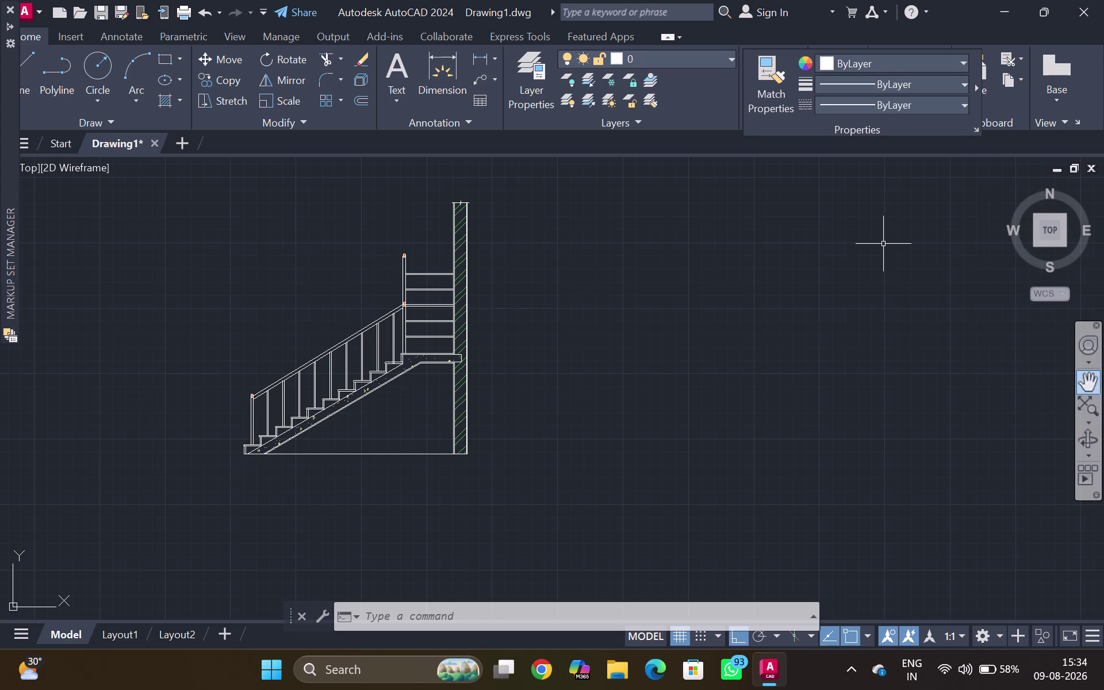
text(\\)
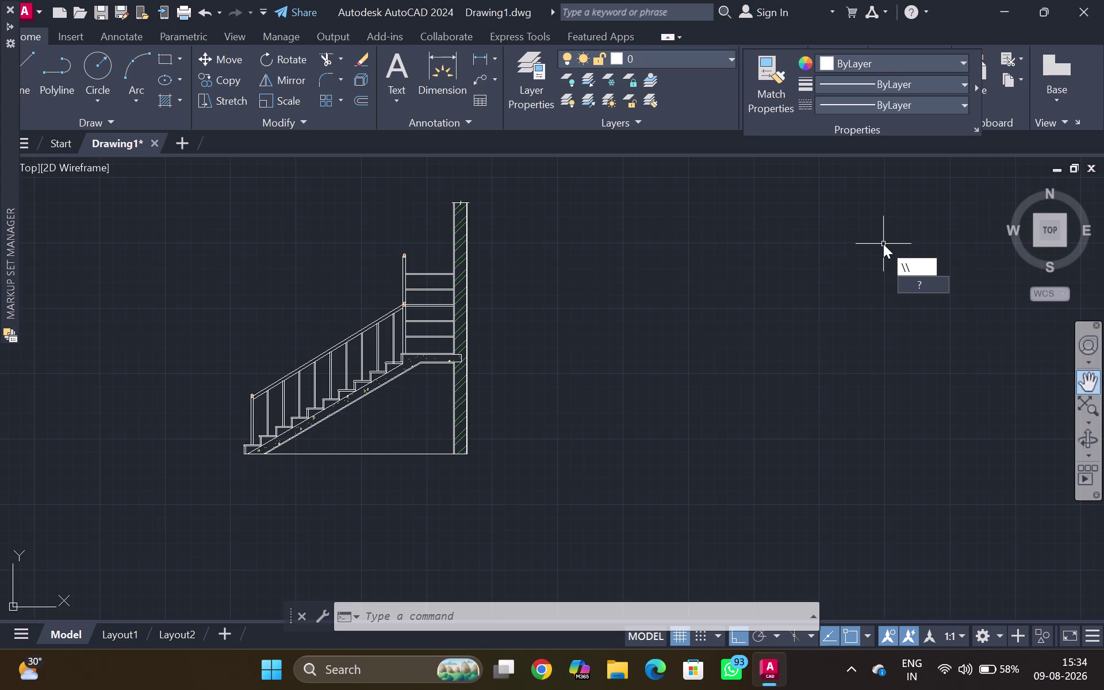
key(Delete)
key(Delete)
key(Delete)
key(BackSpace)
key(BackSpace)
key(BackSpace)
key(BackSpace)
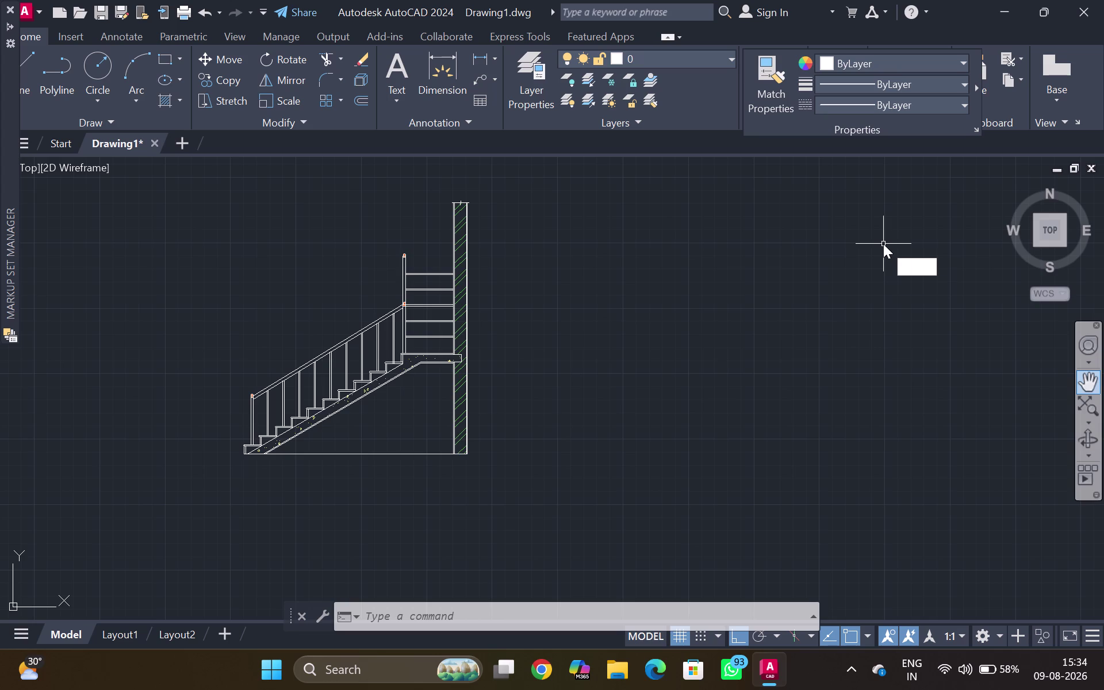
scroll(up, 3)
key(backslash)
key(Return)
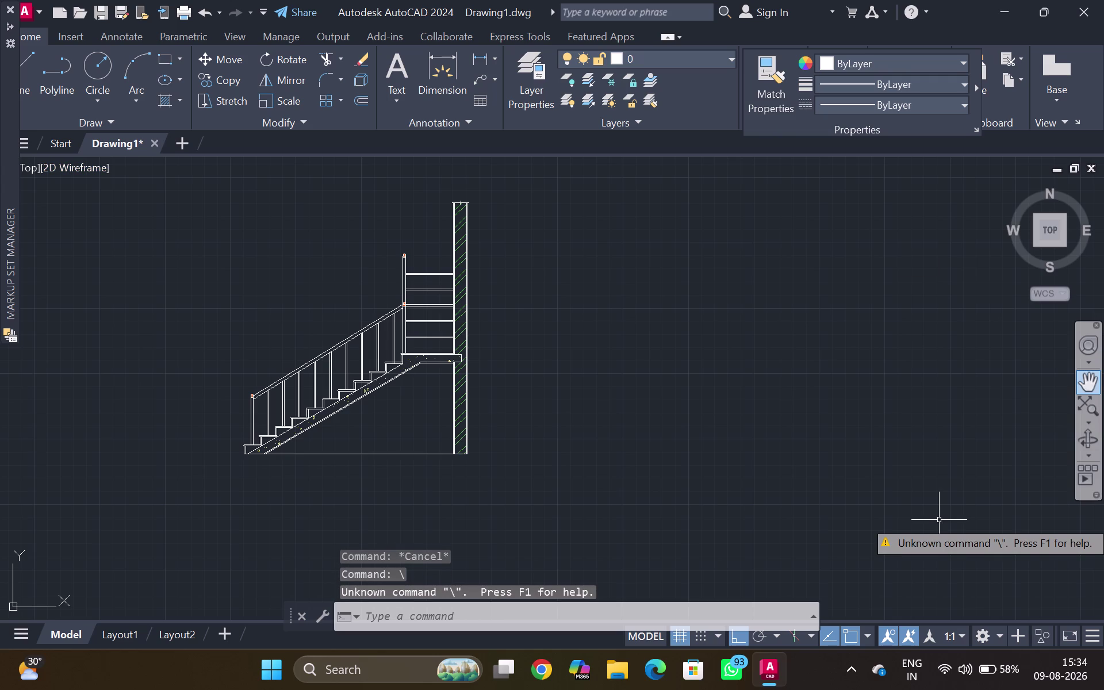